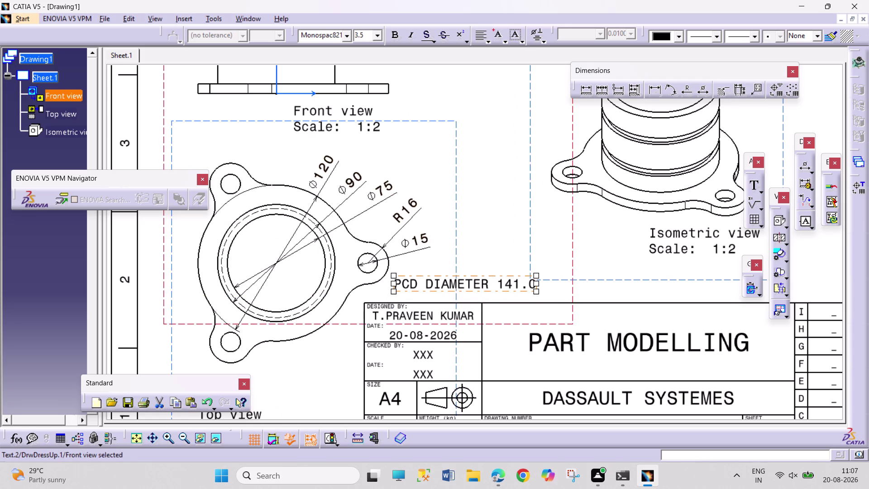
Place the PCD DIAMETER 141.0 note beside the front view and start a new dimension.
click(510, 232)
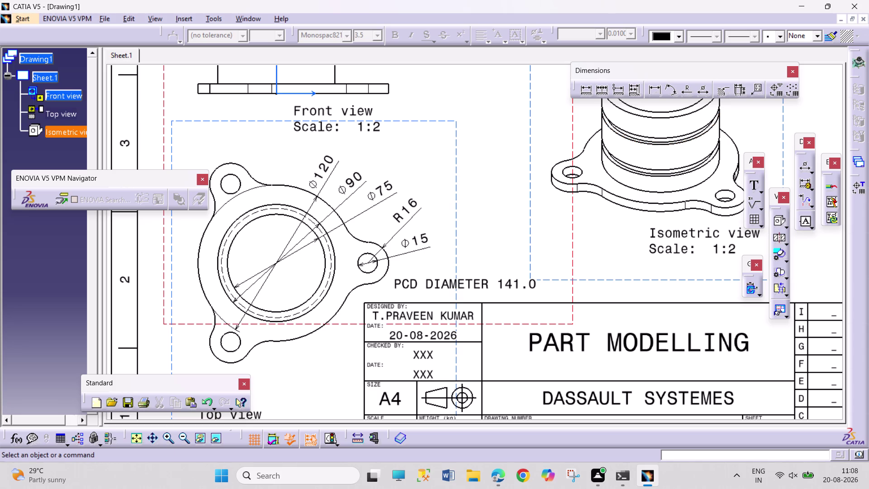
click(689, 88)
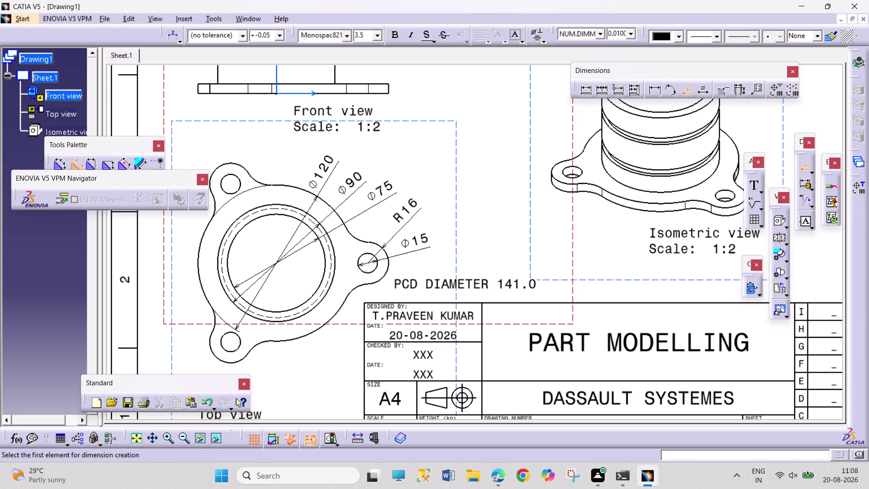
Cancel the unwanted R7.5 radius dimension on the upper-left lobe hole.
click(239, 177)
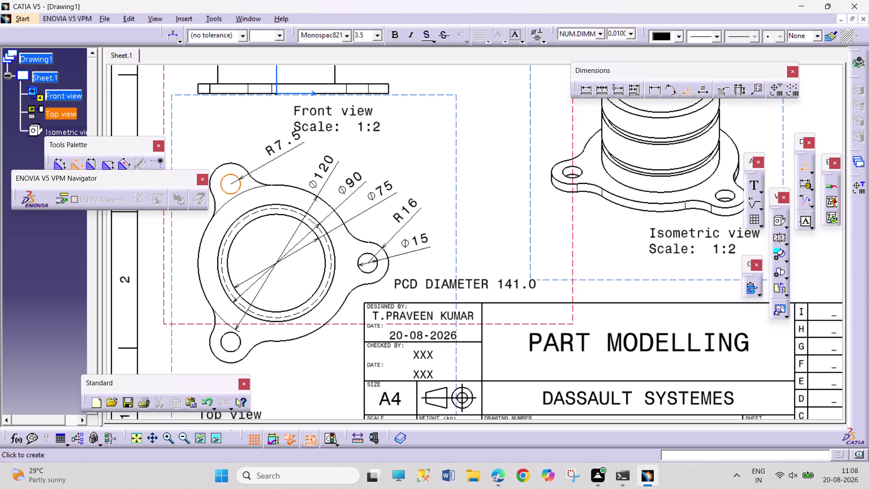
key(Escape)
key(Escape)
key(Escape)
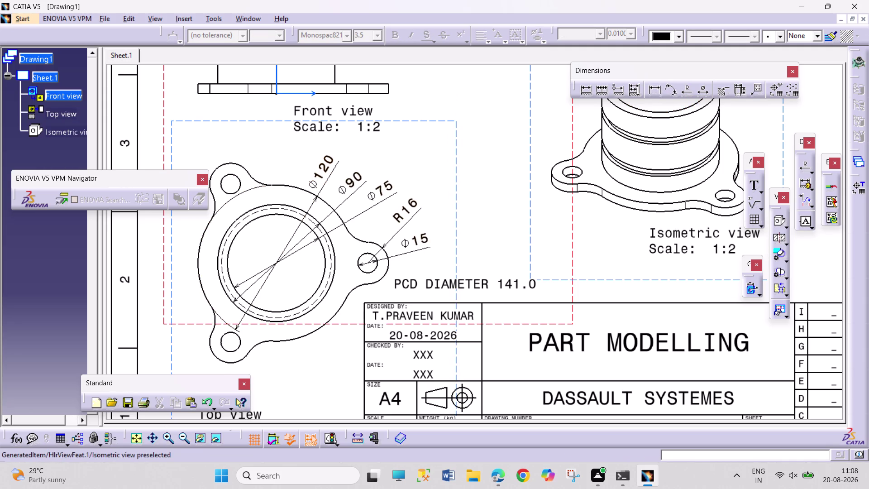
Drag the Ø120 diameter dimension to stand vertically above the flange's left side.
drag(323, 173, 277, 319)
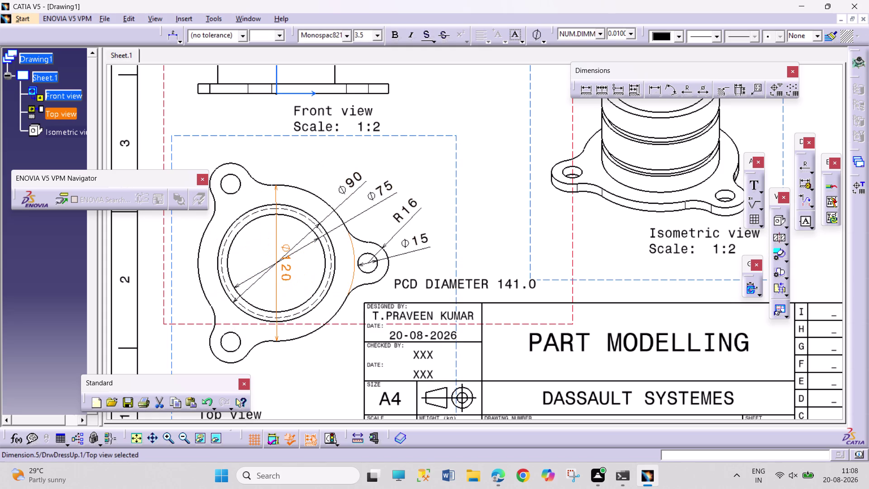
drag(277, 320, 315, 197)
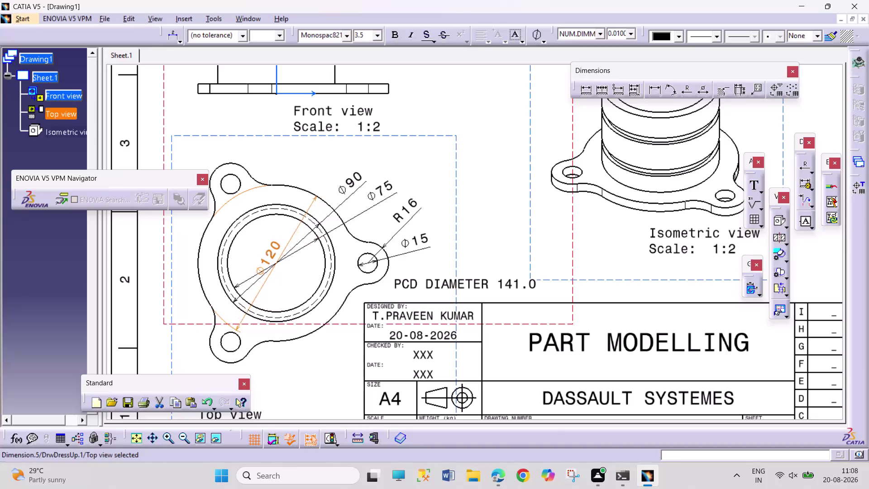
drag(315, 196, 309, 153)
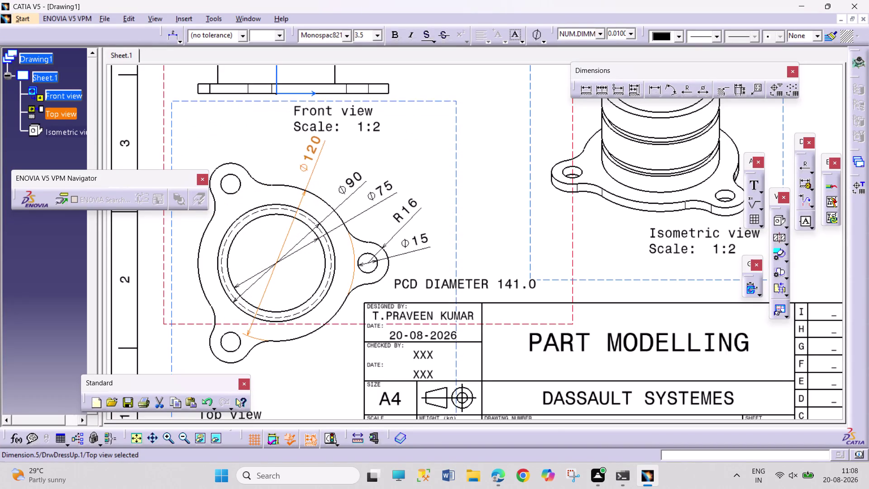
drag(309, 152, 270, 157)
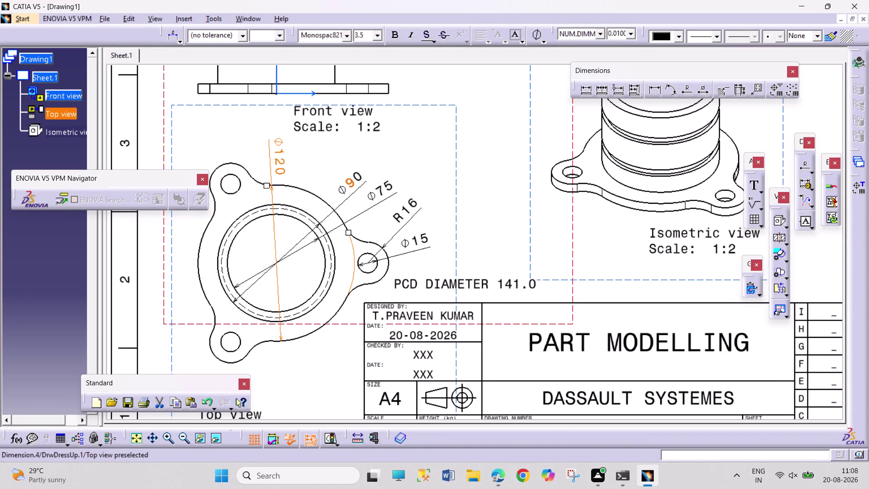
click(683, 92)
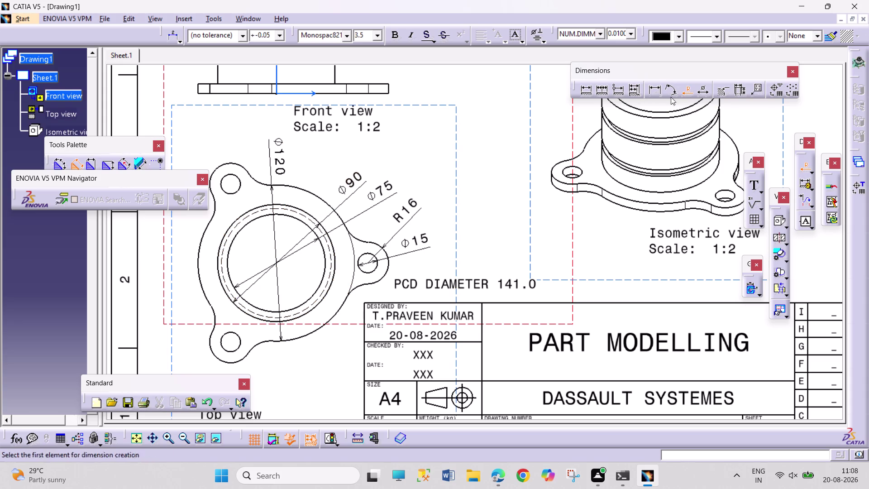
Add a Ø84 diameter to the dashed circle and an R20 radius to the upper-left blend.
click(703, 89)
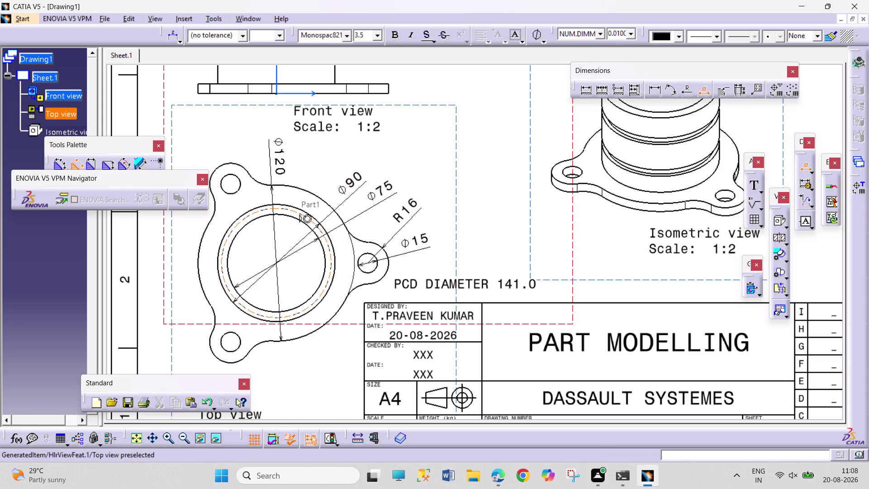
click(283, 209)
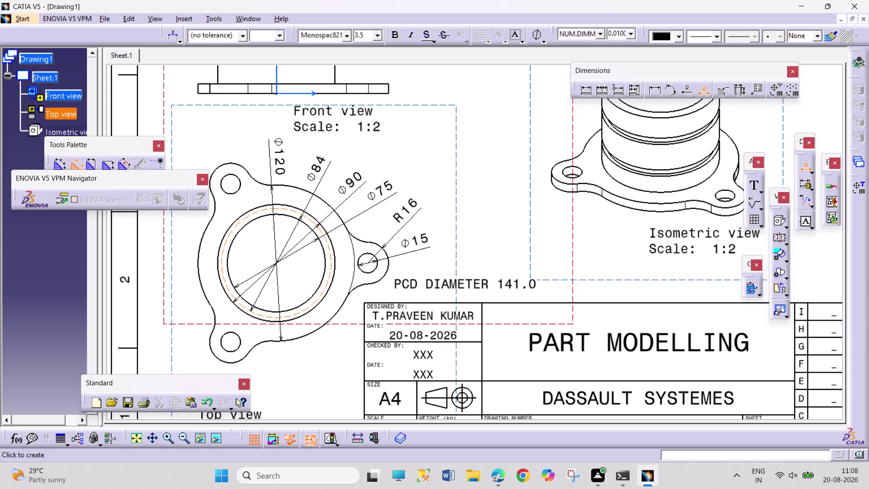
click(325, 172)
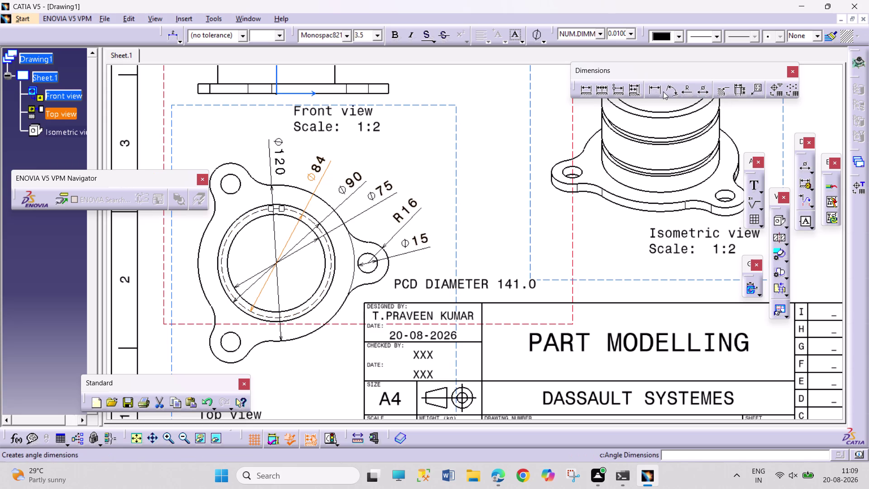
click(686, 90)
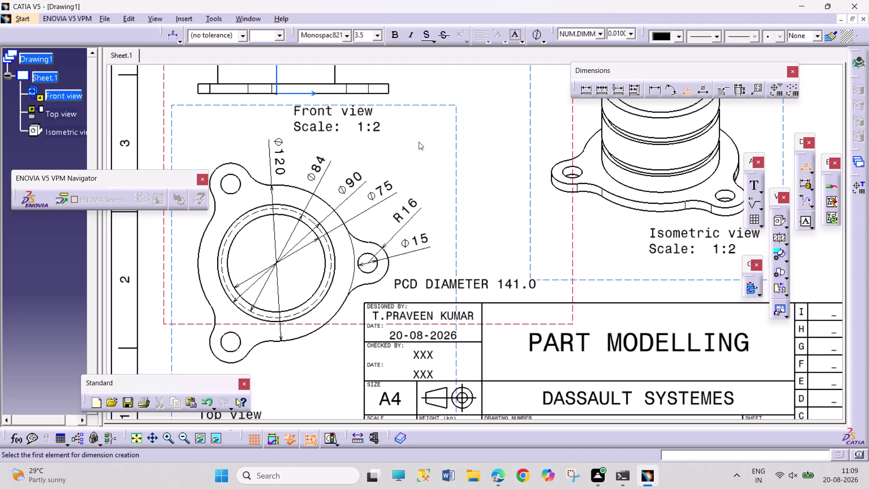
click(259, 182)
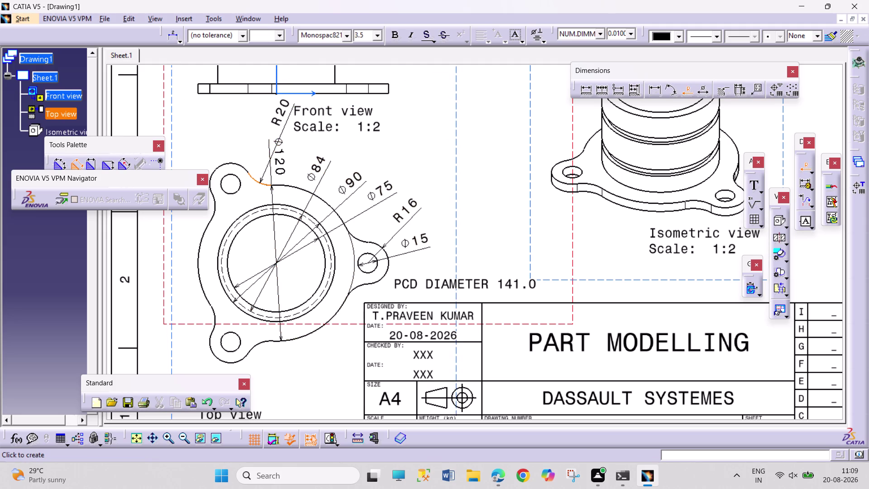
click(279, 127)
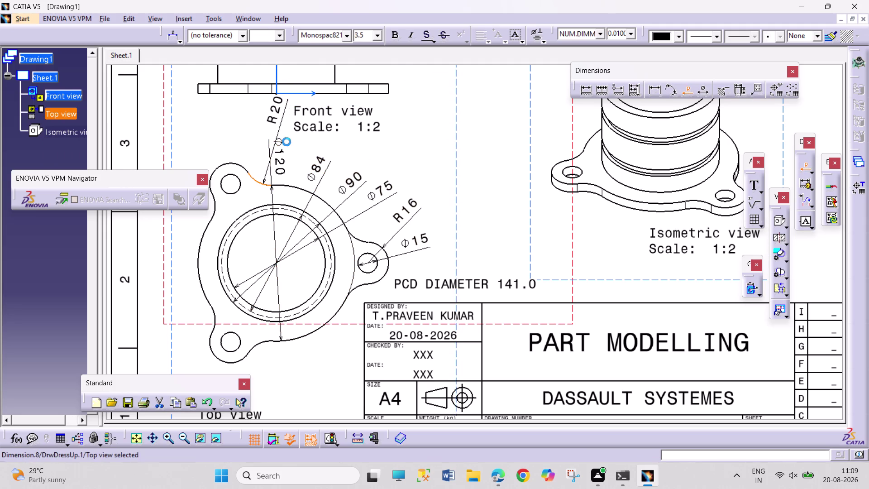
Fan out the Ø120, Ø90, Ø75, R16 and Ø15 dimension labels.
drag(276, 159, 298, 165)
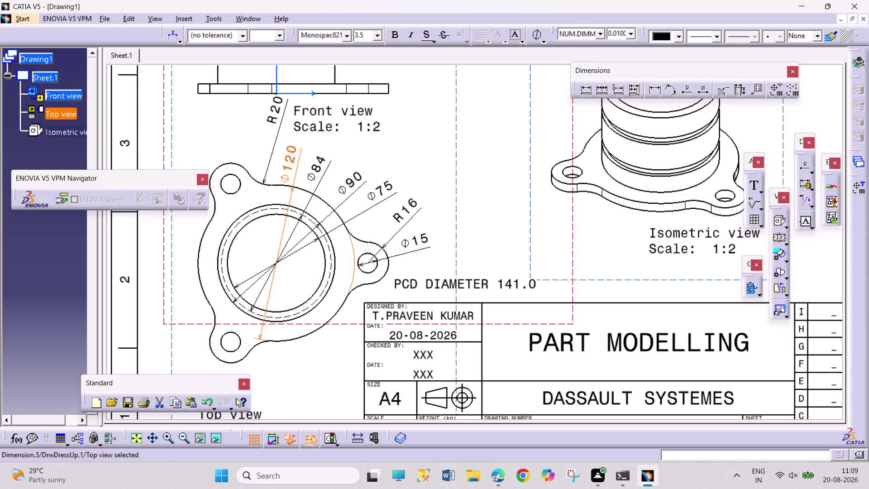
drag(298, 165, 301, 167)
drag(320, 170, 340, 168)
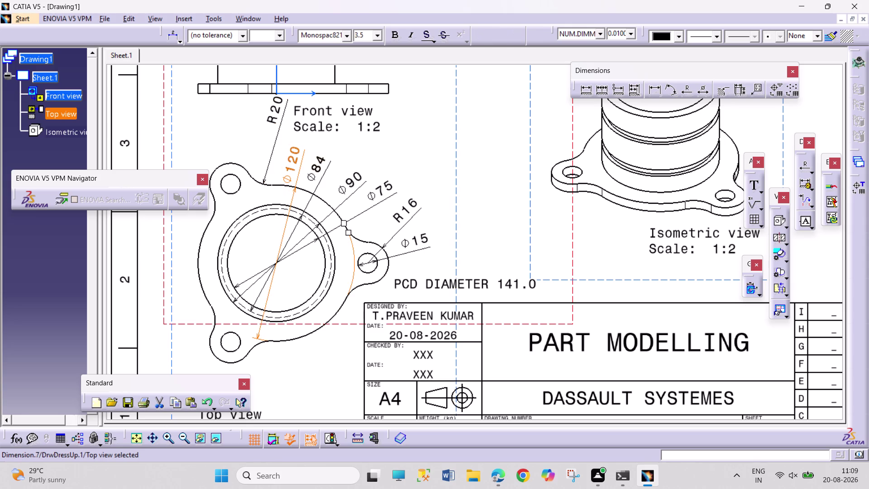
drag(340, 168, 342, 169)
drag(365, 180, 386, 171)
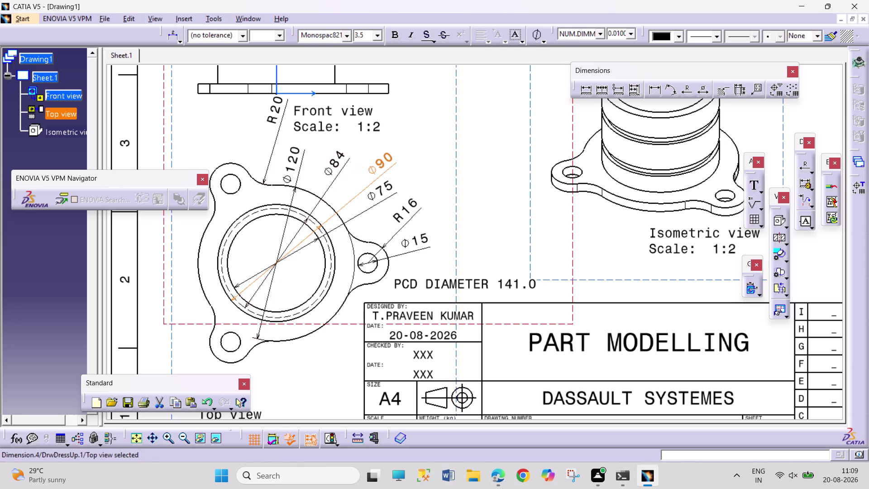
drag(387, 172, 385, 169)
drag(384, 191, 415, 176)
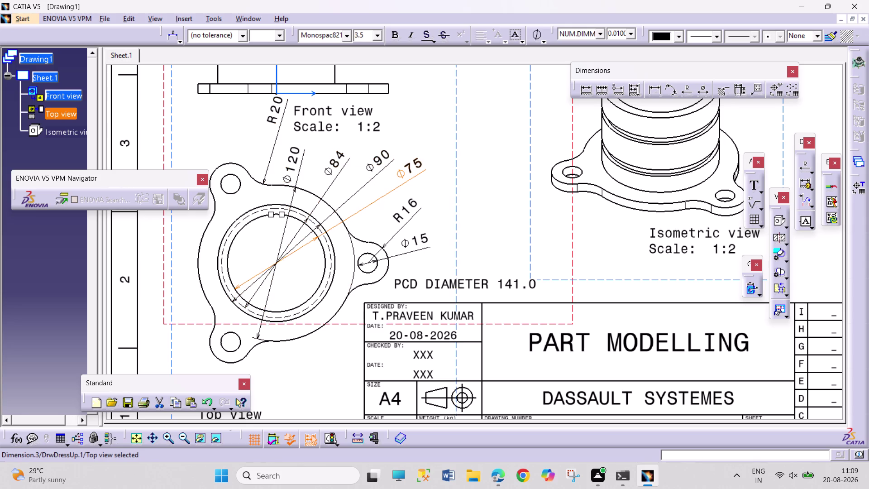
drag(408, 208, 422, 206)
drag(414, 234, 420, 235)
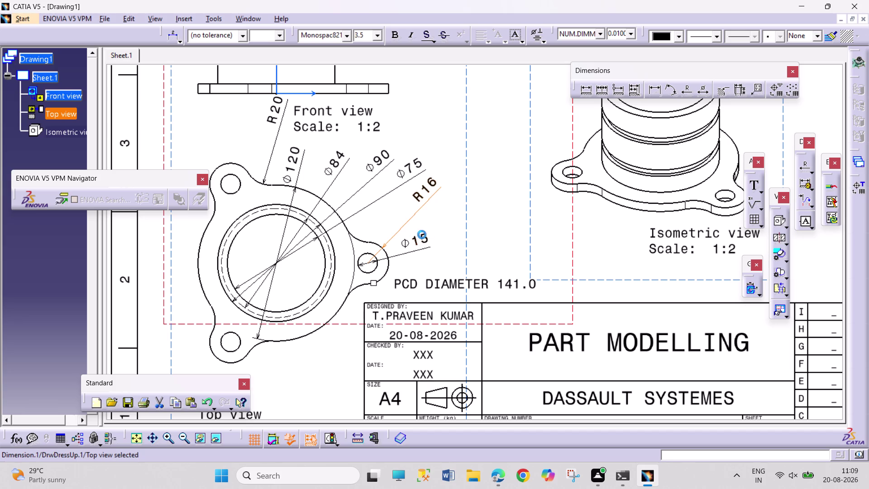
drag(420, 234, 428, 236)
Nudge the R20 radius dimension lower in the front view and list the open documents.
middle_drag(430, 159, 413, 238)
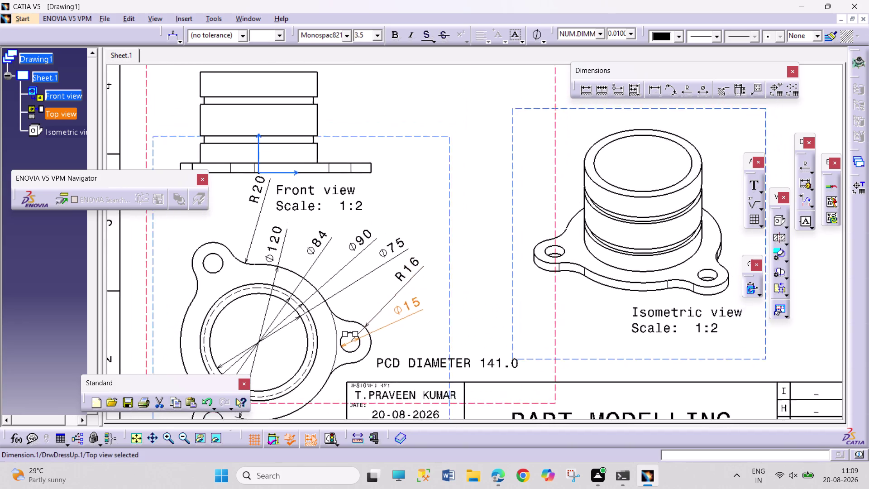
middle_drag(413, 237, 394, 313)
scroll(up, 3)
middle_drag(384, 224, 430, 251)
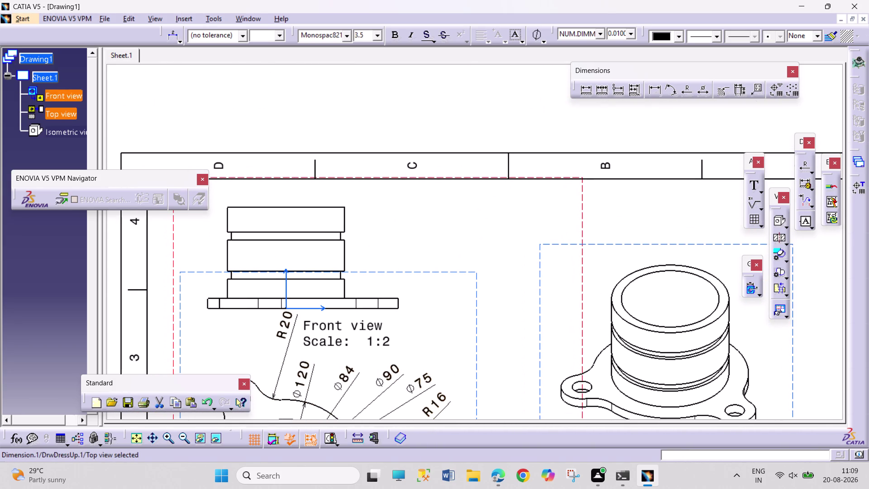
drag(283, 330, 286, 359)
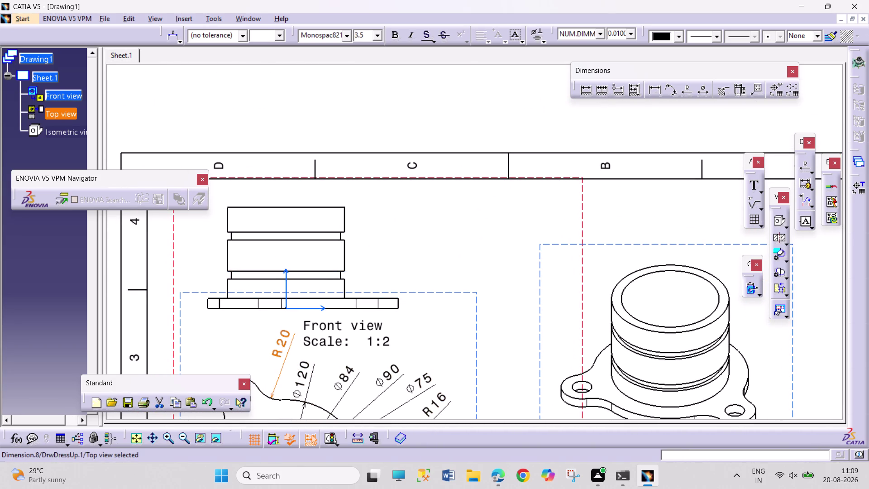
drag(285, 359, 284, 359)
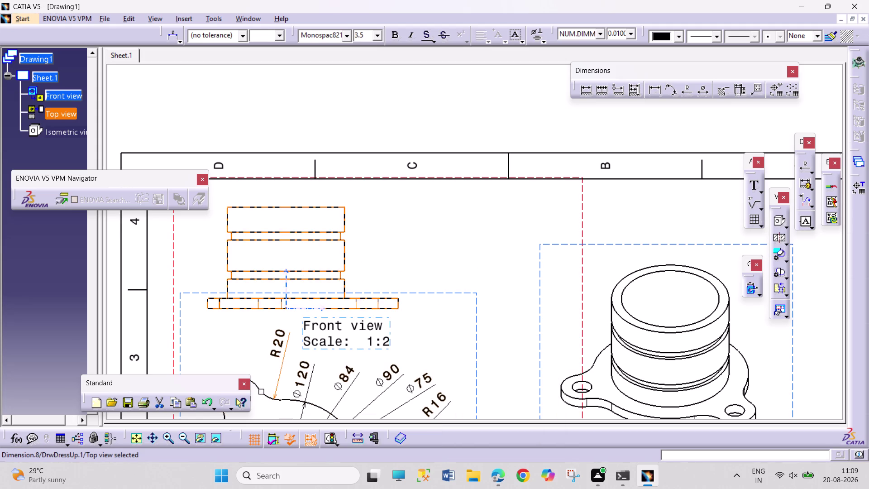
click(255, 21)
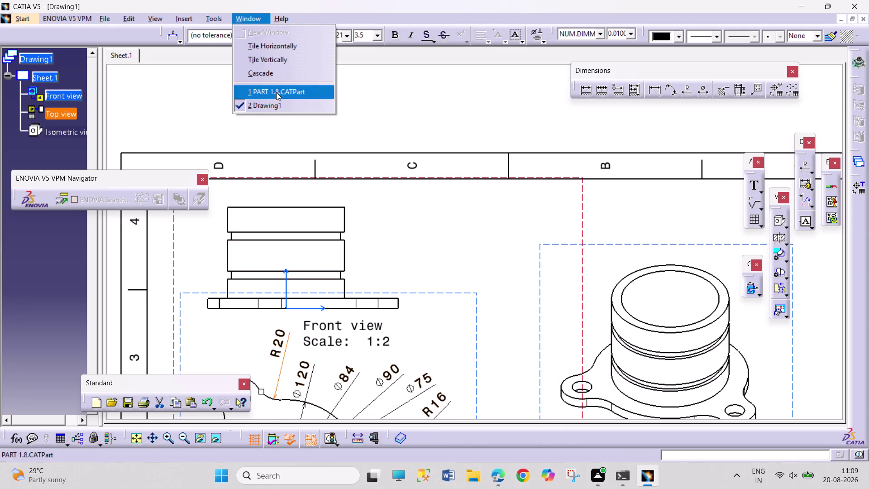
Switch to PART 1.8 after checking the reference drawing PDF.
click(276, 92)
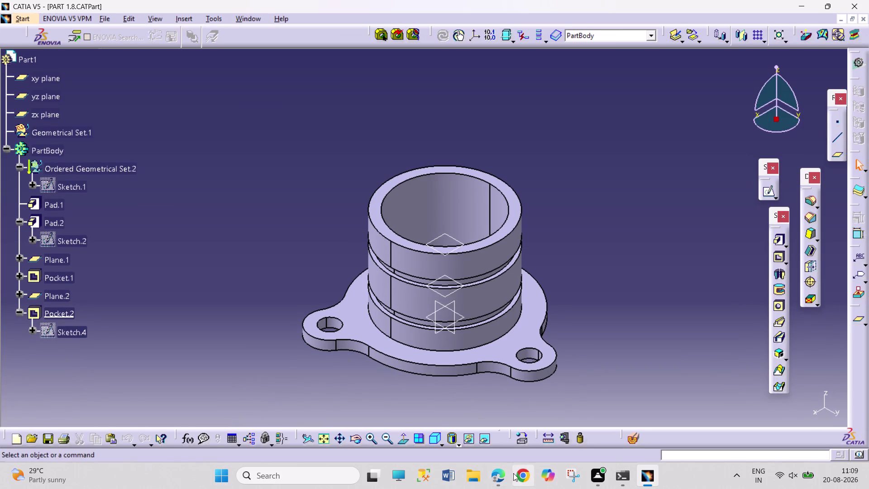
click(487, 442)
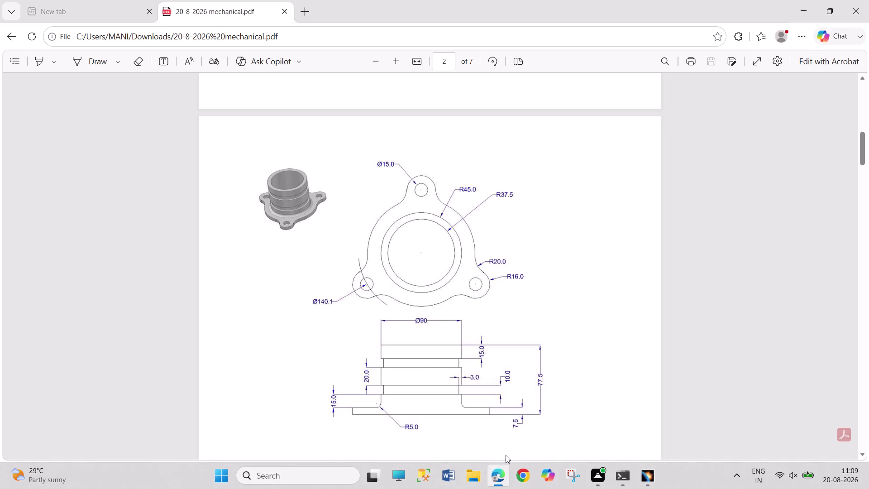
click(655, 471)
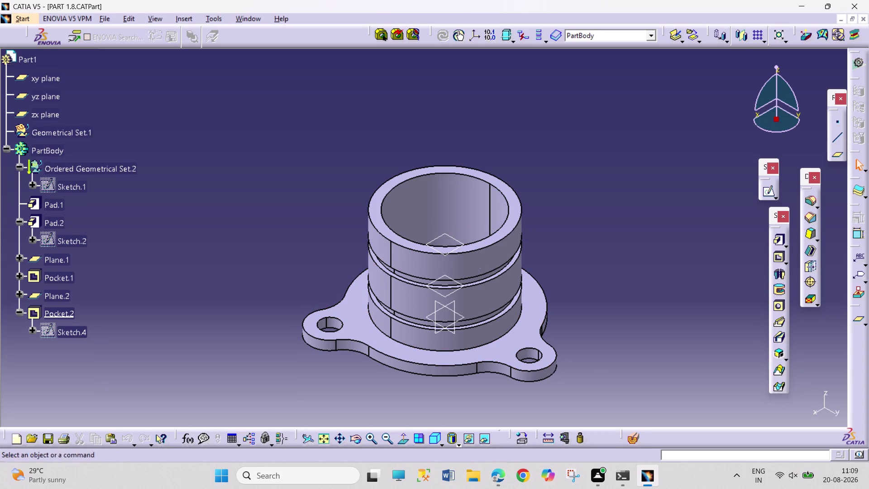
Fillet the boss-to-flange edge at 5 mm, save, and reopen Drawing1.
click(812, 200)
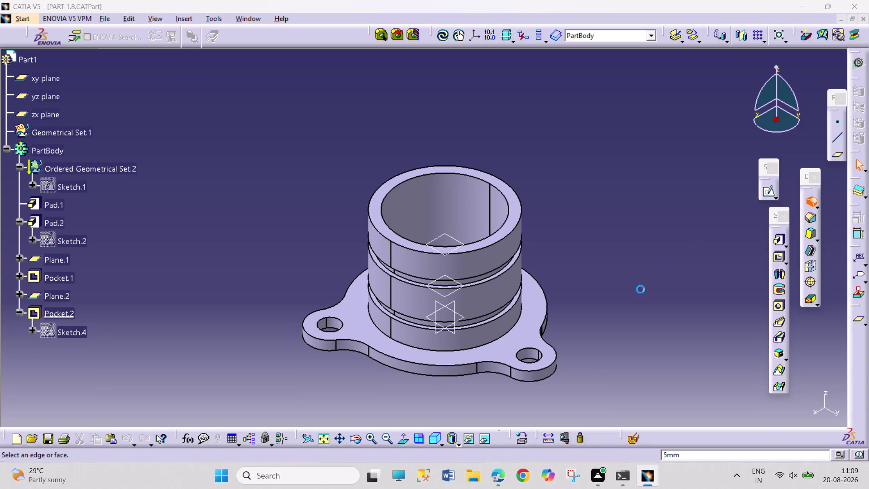
click(497, 338)
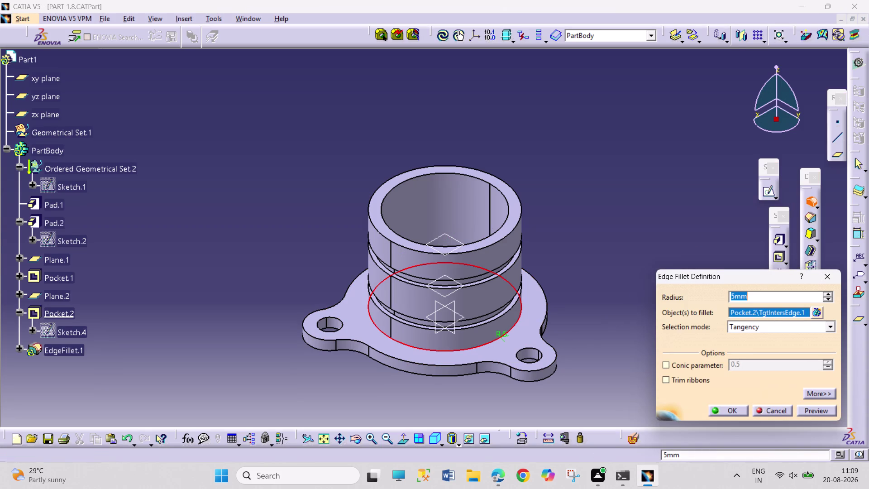
click(733, 410)
click(674, 385)
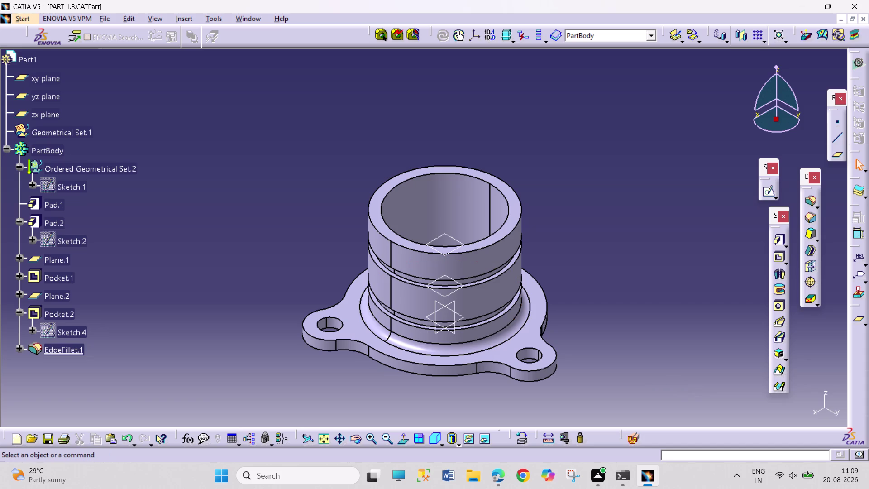
key(ctrl+s)
click(258, 15)
click(282, 100)
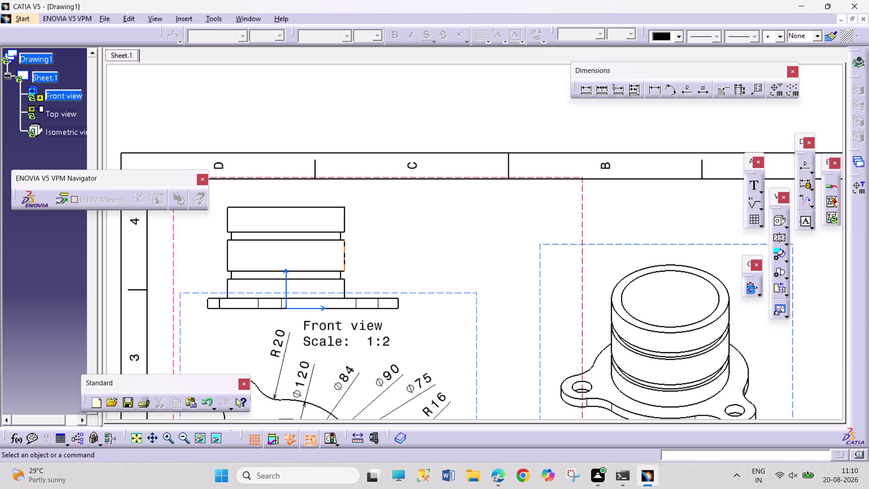
Update the top, front and isometric views so they show the new fillet.
click(344, 243)
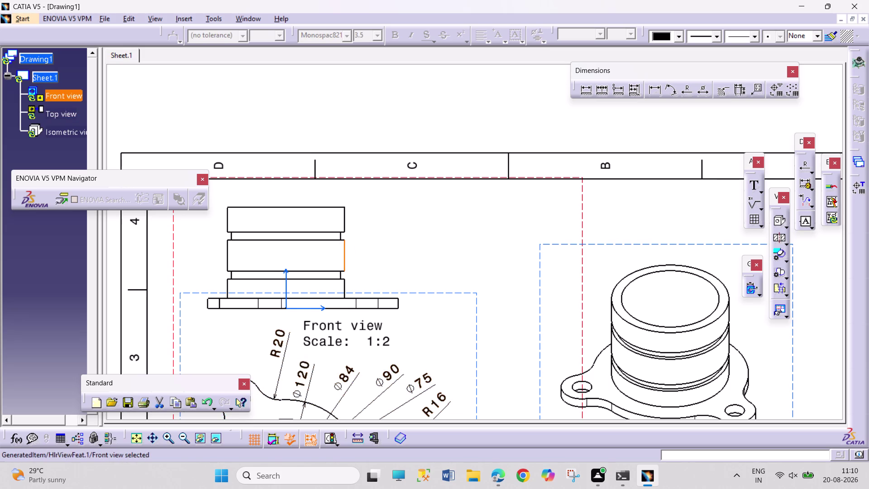
right_click(412, 292)
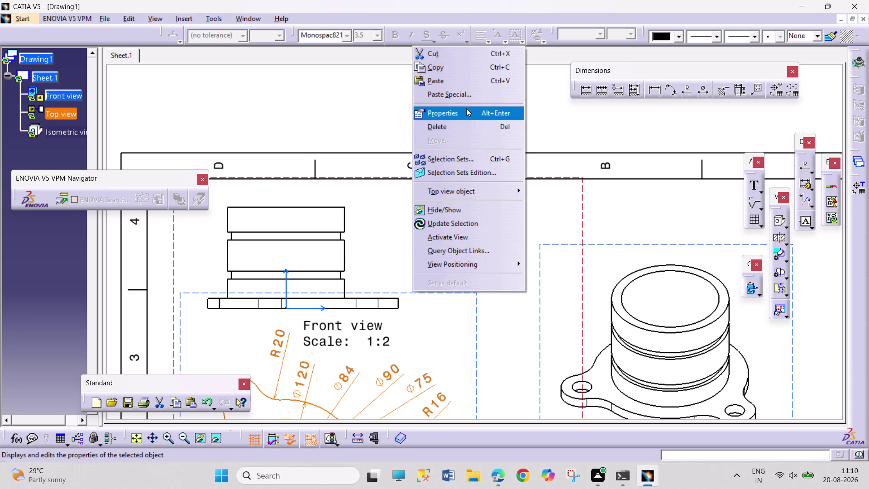
click(492, 224)
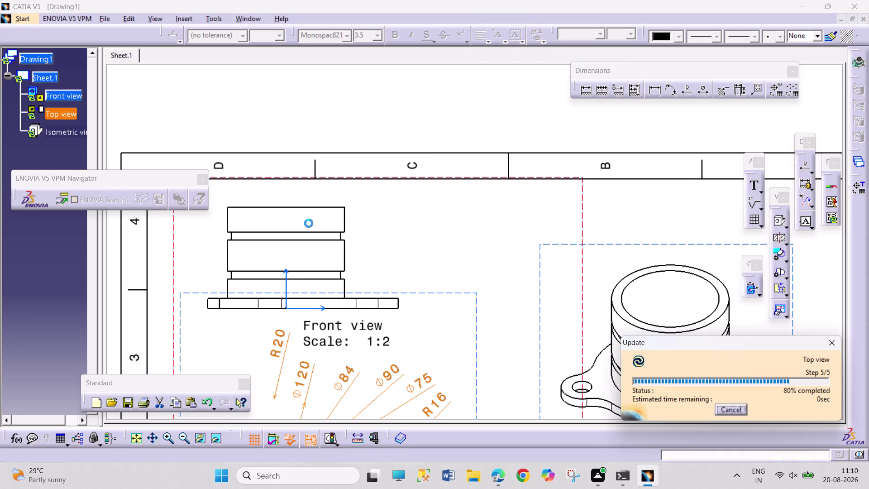
right_click(326, 178)
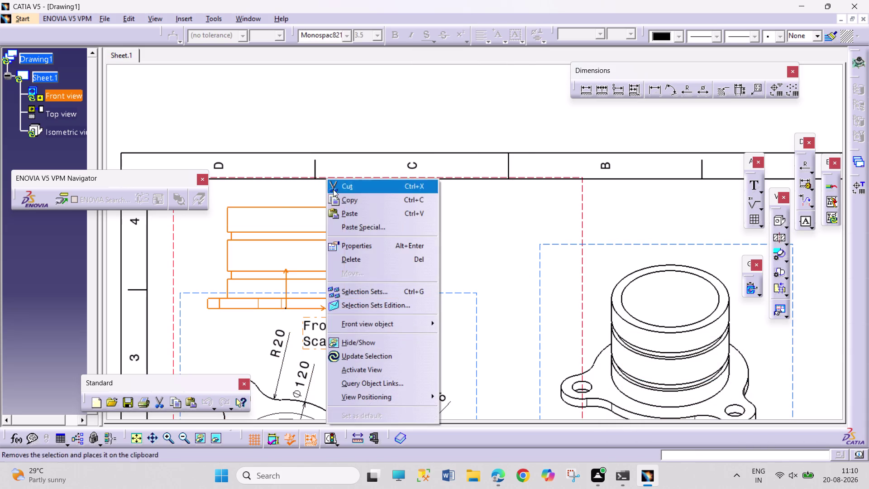
click(370, 351)
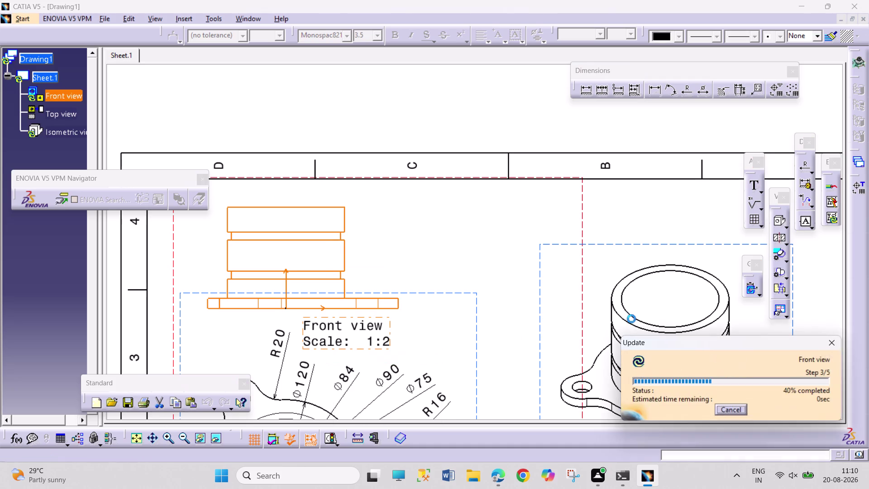
right_click(595, 243)
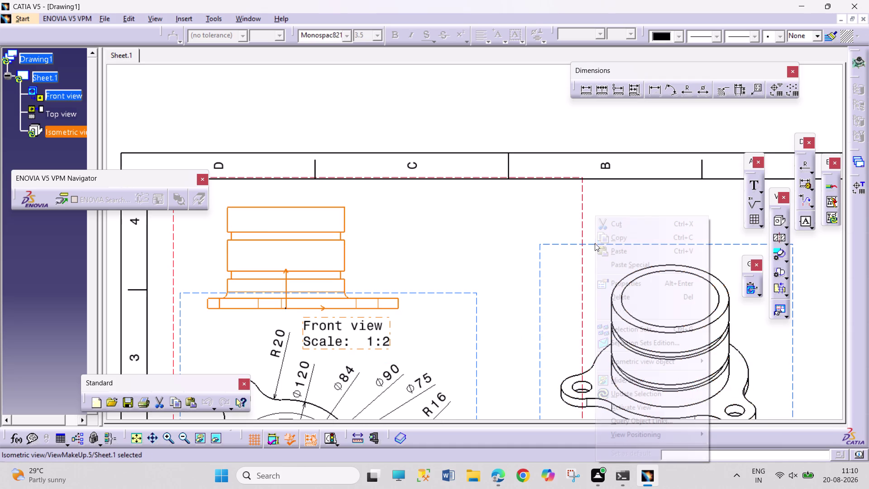
click(668, 393)
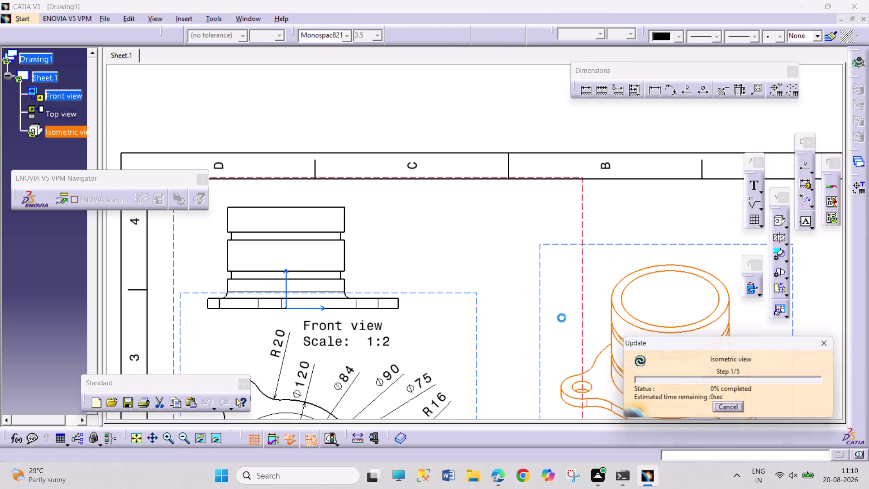
click(685, 91)
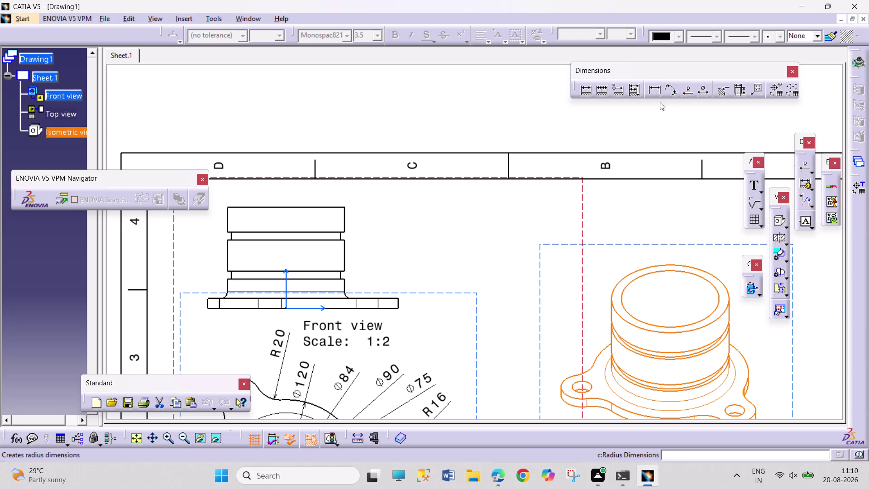
click(347, 297)
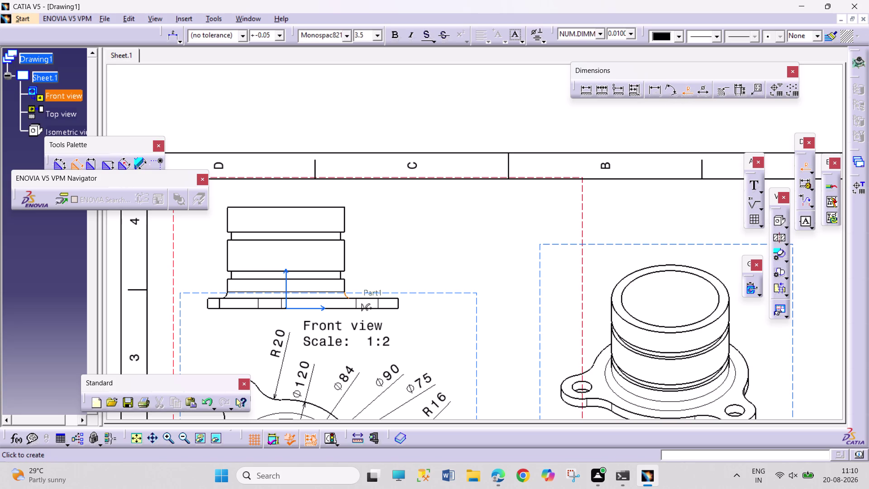
Dimension the flange base fillet as R5 and the flange thickness as 7.5.
click(396, 272)
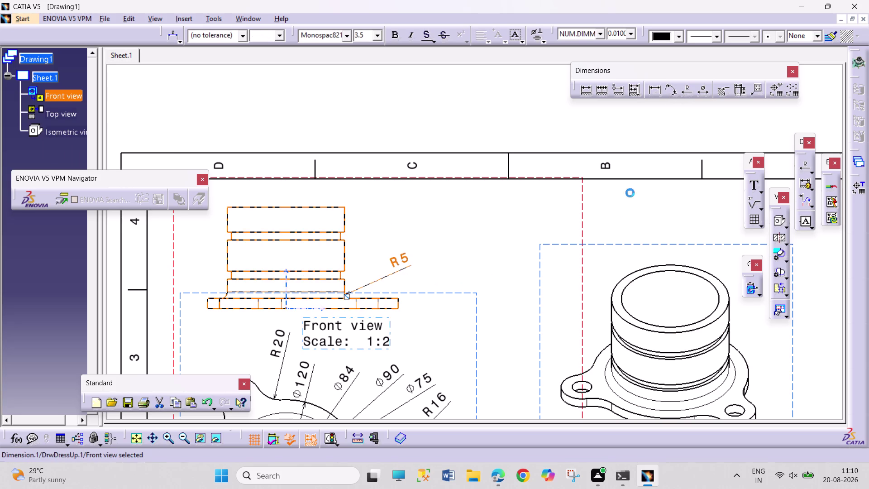
click(653, 90)
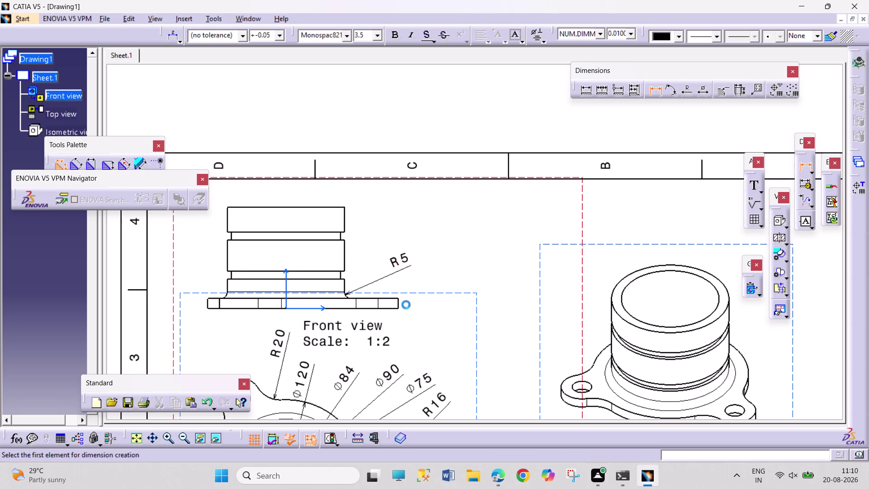
click(399, 305)
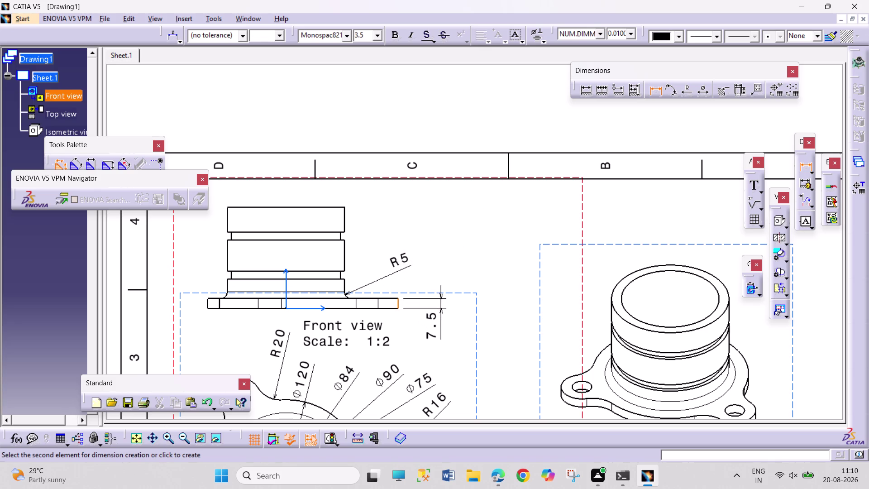
click(445, 328)
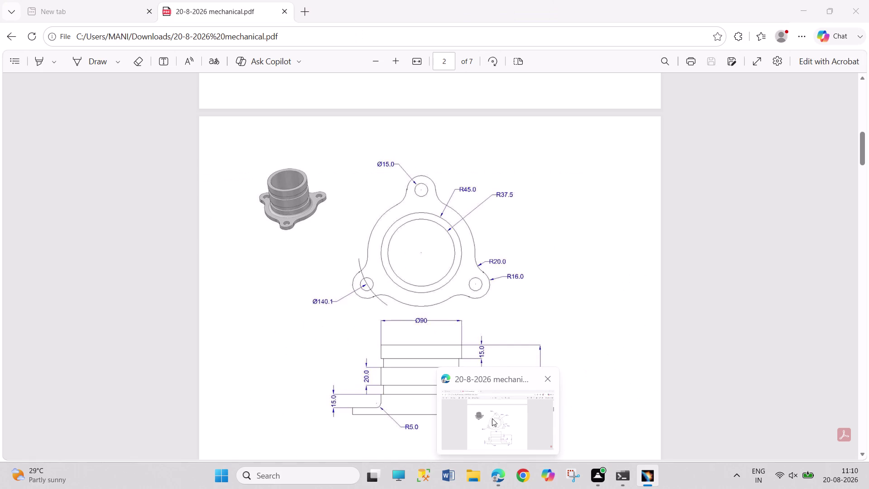
Compare the front-view dimensions with page 2 of the reference PDF, then return to CATIA.
click(492, 419)
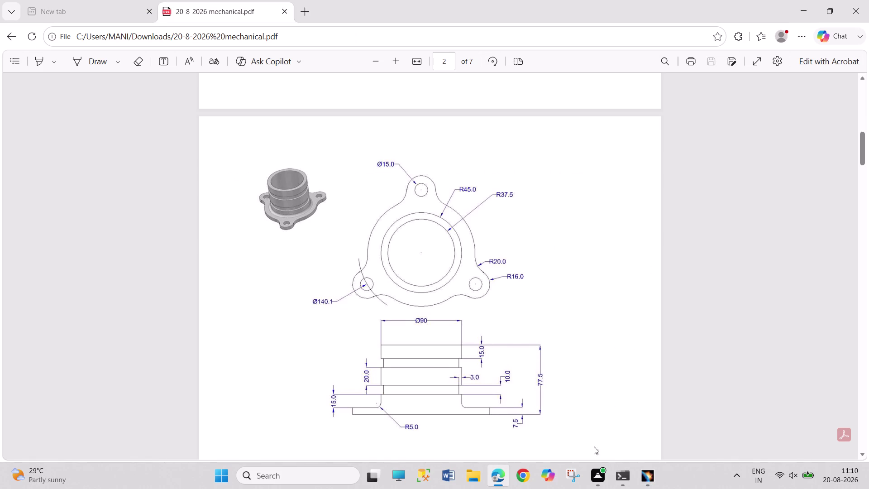
click(640, 477)
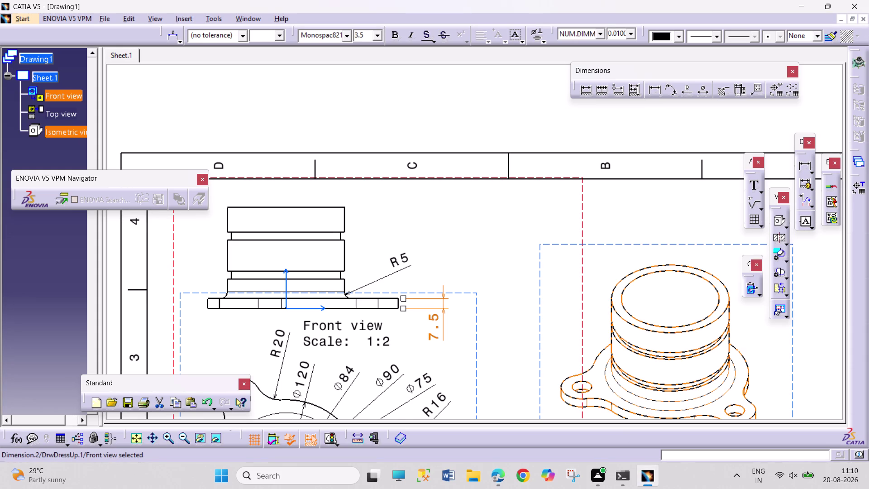
Add the 77.5 overall height and the 3 step offset length dimensions.
click(657, 92)
click(343, 310)
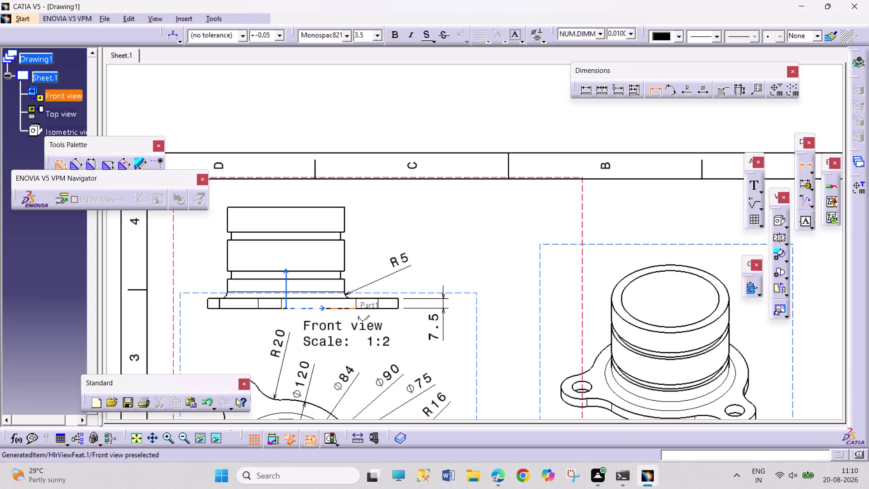
drag(333, 206, 340, 209)
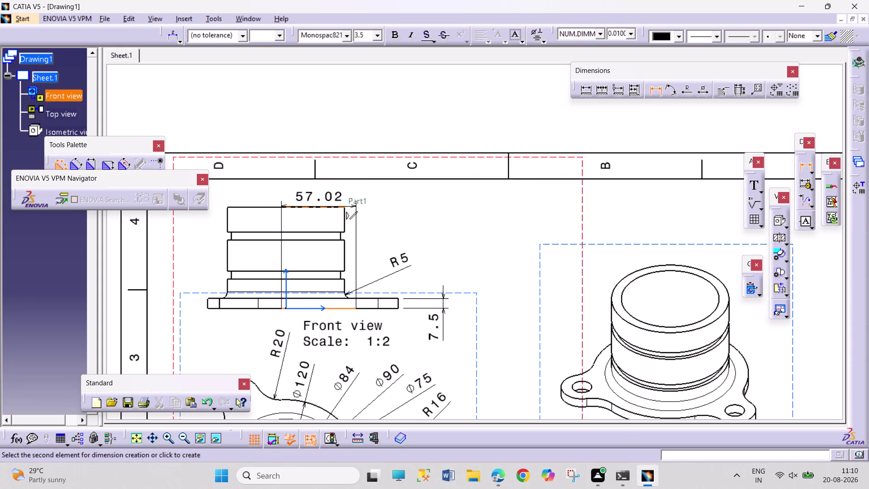
click(501, 279)
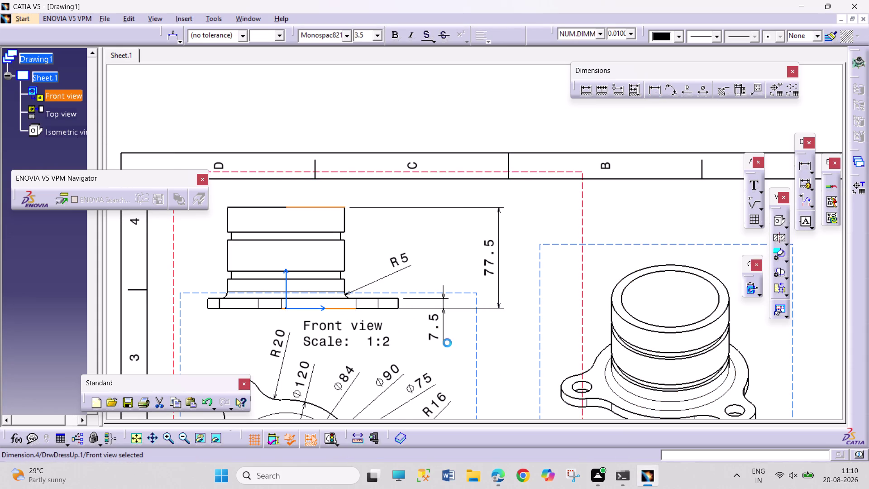
click(586, 94)
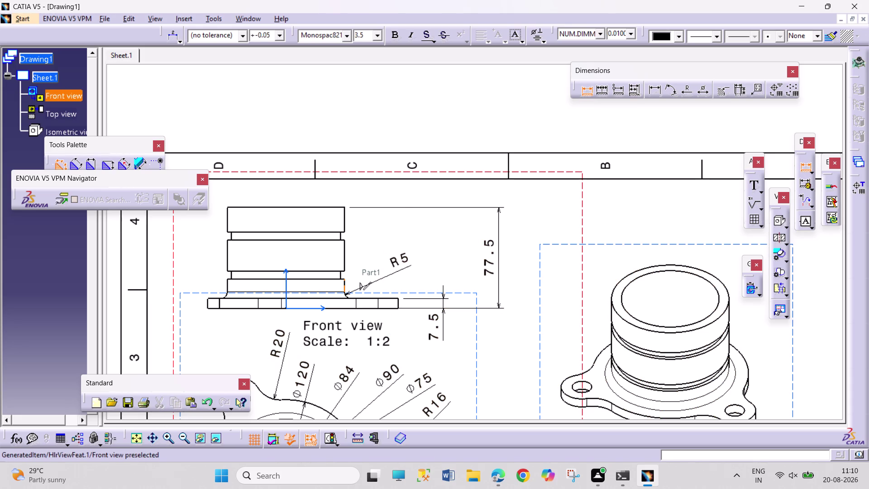
click(342, 274)
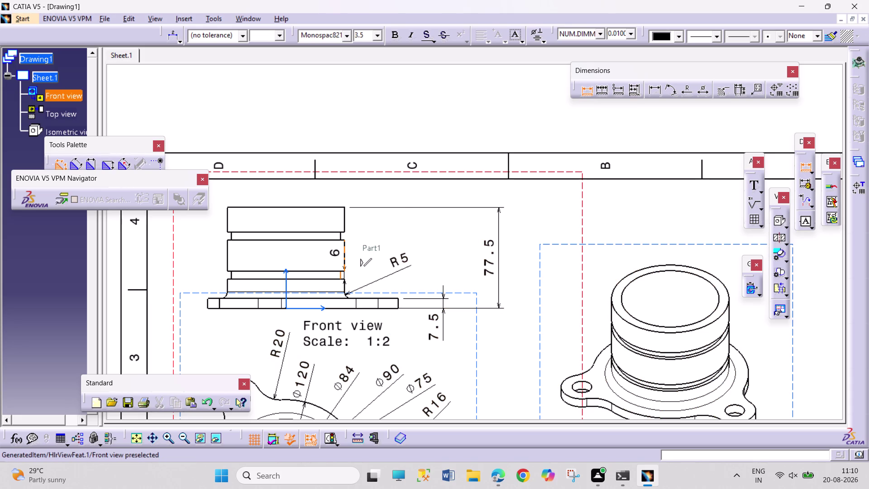
click(345, 253)
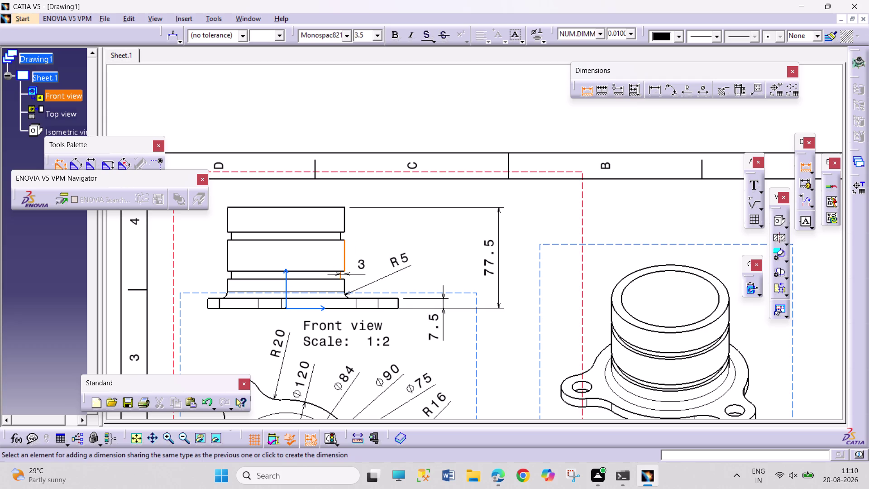
click(361, 276)
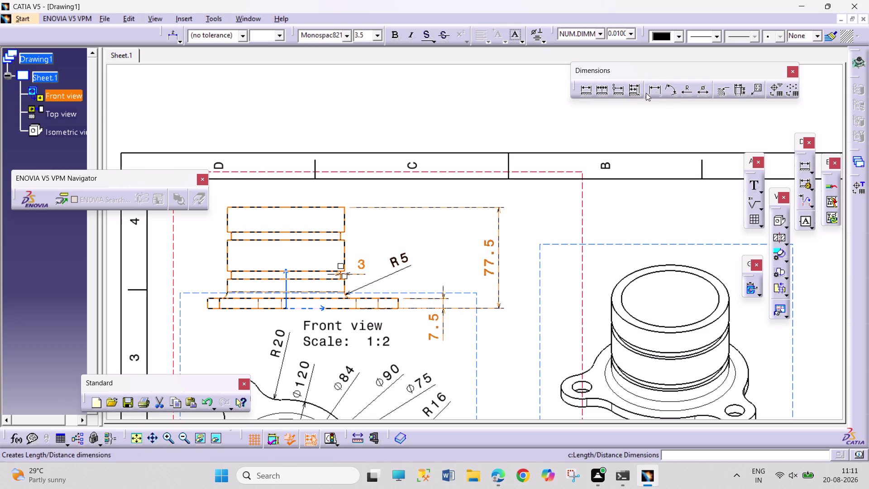
Add a Ø90 diameter dimension on the part's top edge.
click(650, 91)
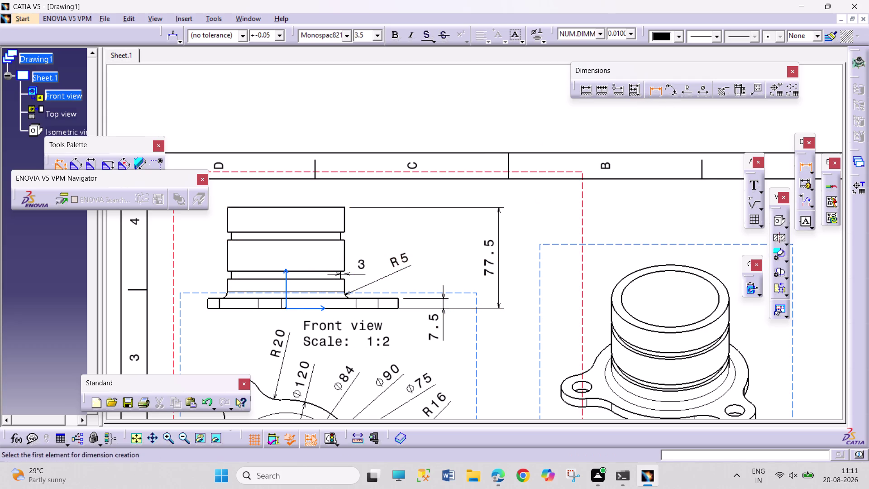
drag(702, 90, 698, 92)
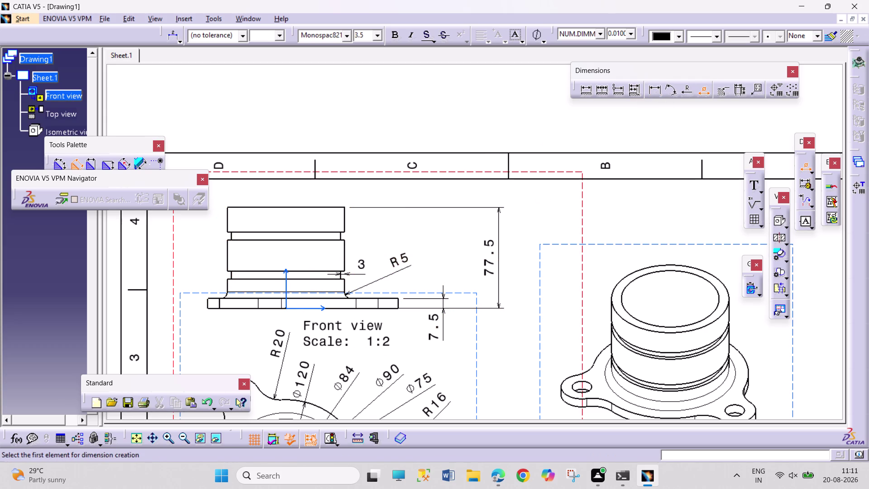
click(285, 207)
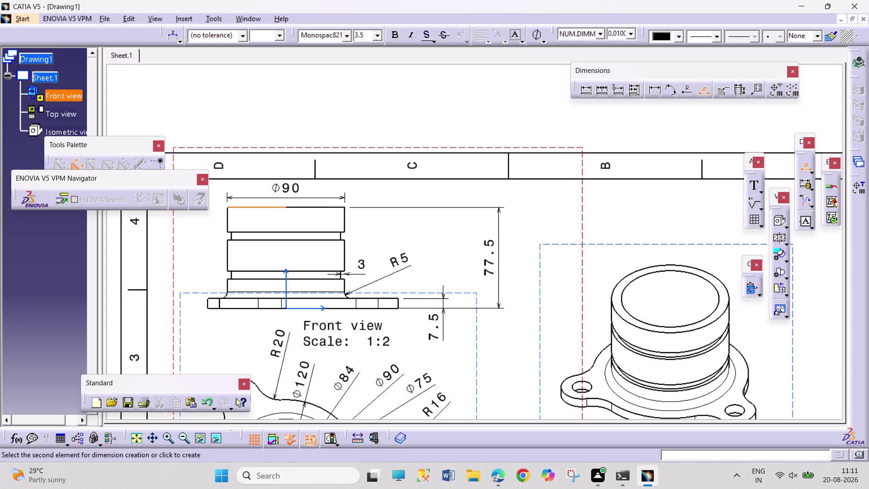
click(304, 199)
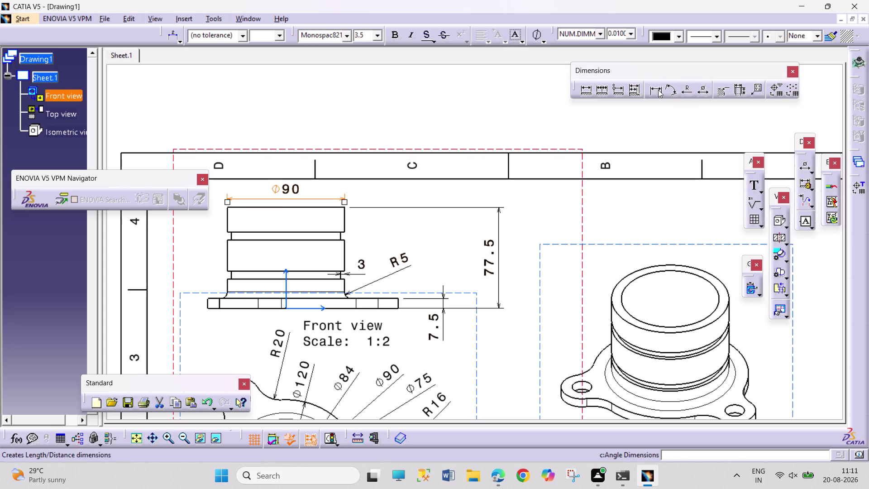
Add the 19 top-ring height and the groove width dimensions to the front view.
drag(659, 89, 653, 94)
click(343, 218)
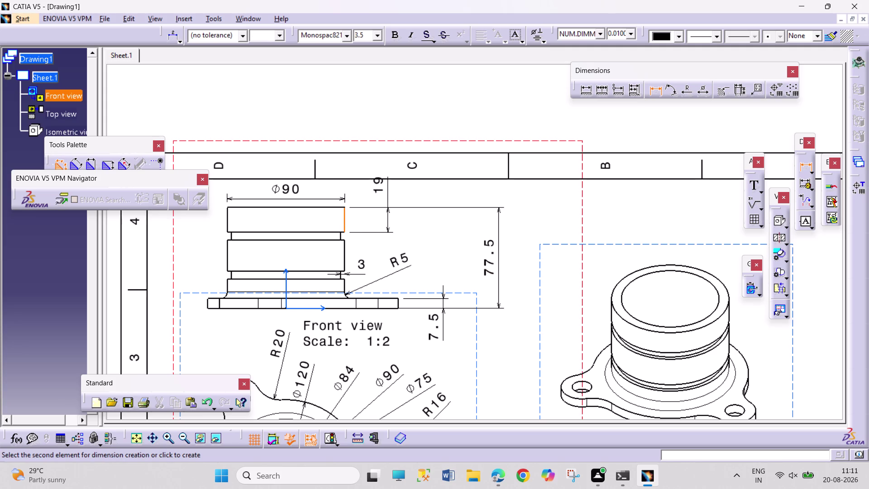
click(385, 218)
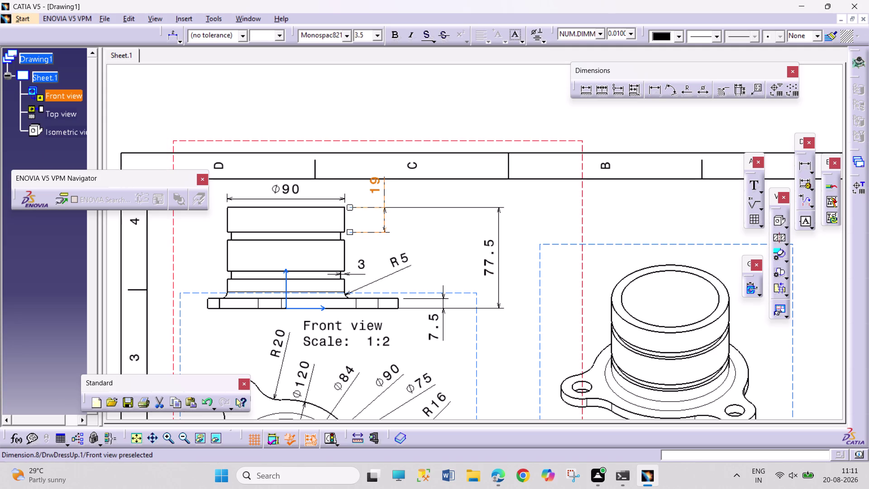
drag(376, 186, 369, 194)
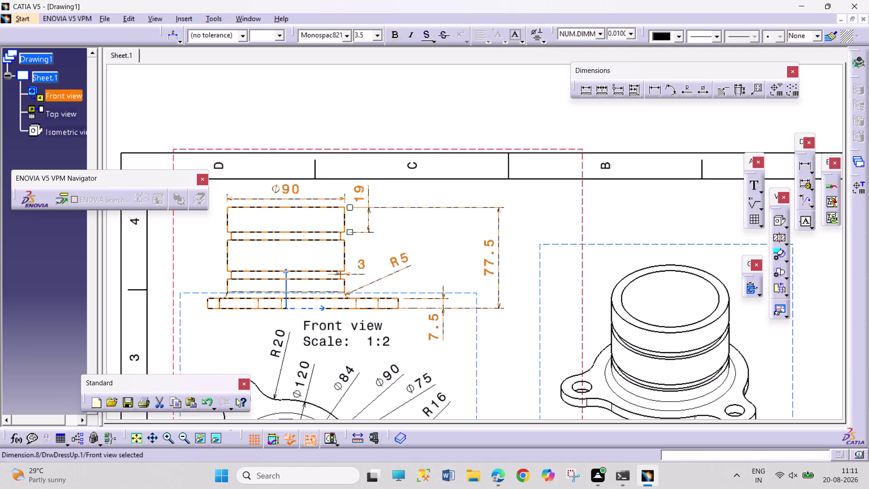
click(653, 92)
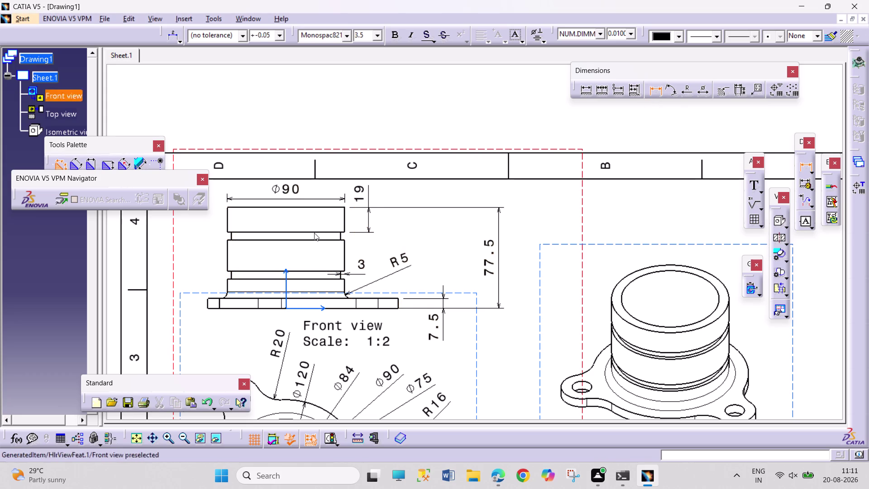
click(247, 230)
click(257, 240)
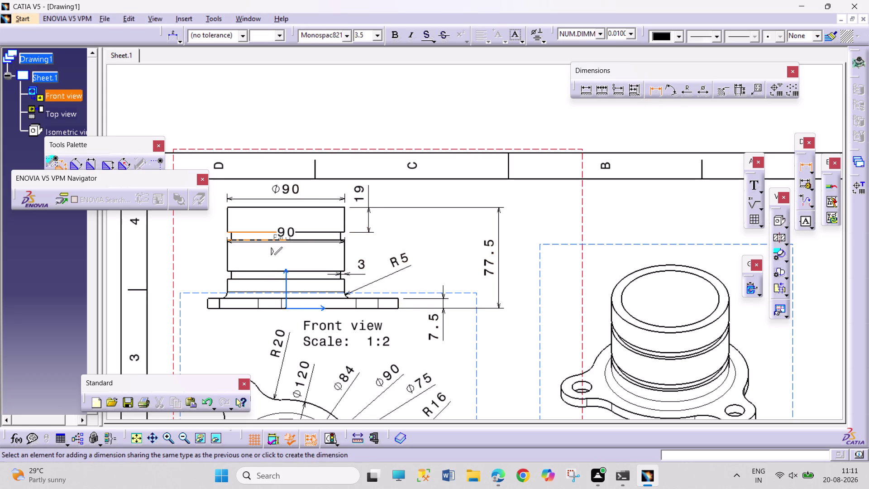
click(210, 234)
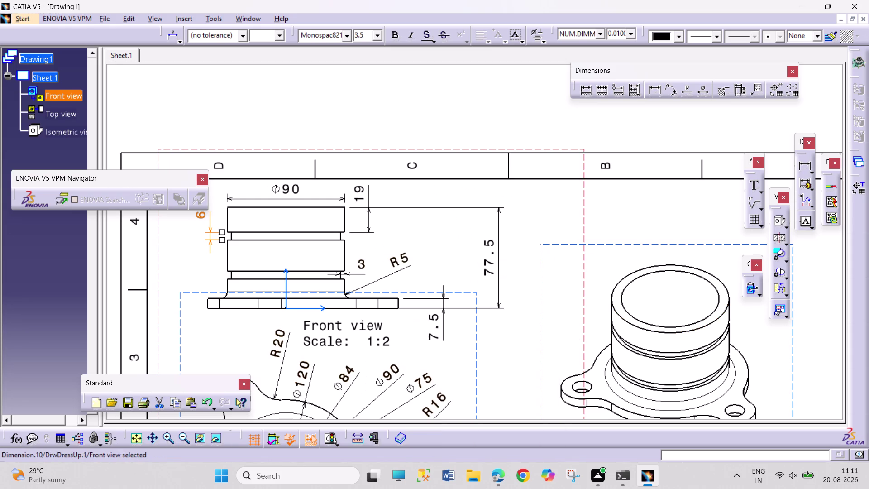
Hide the 19 height dimension and list the open documents.
right_click(363, 191)
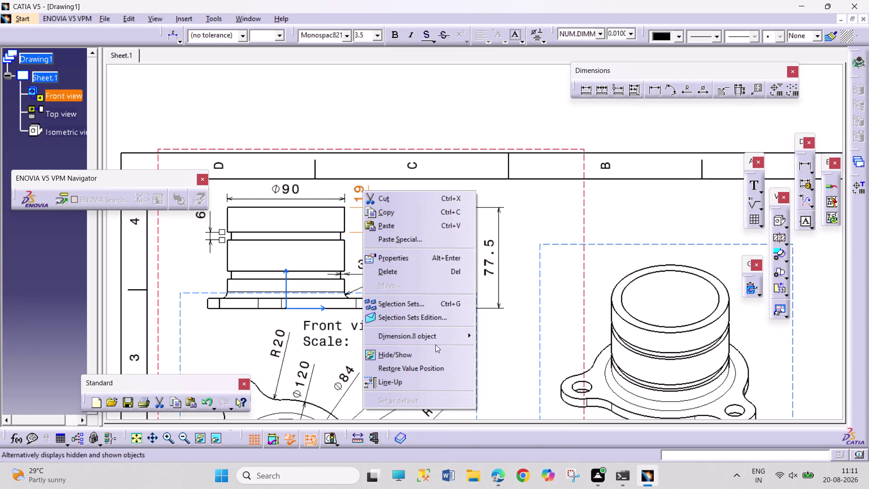
click(429, 273)
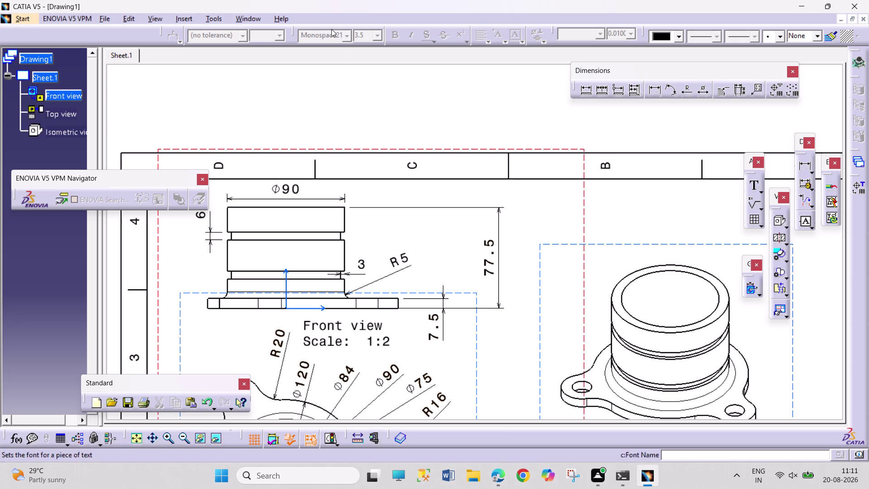
click(246, 23)
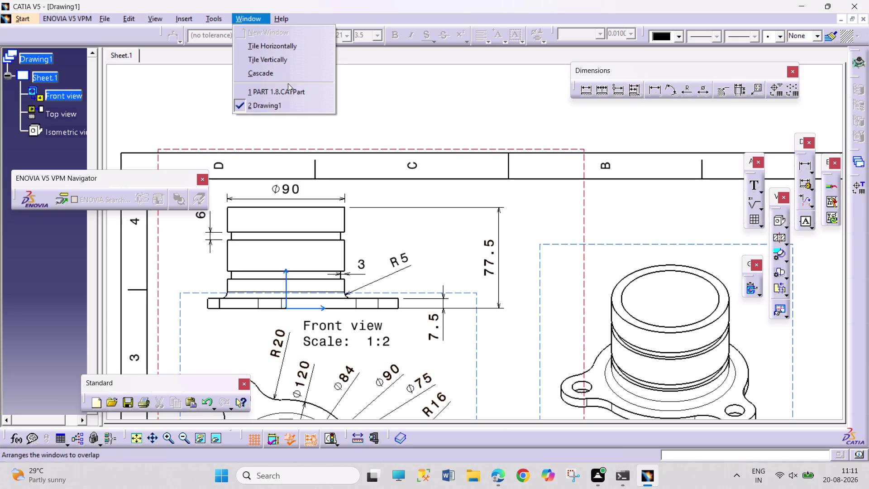
Switch to PART 1.8 and deepen the Pocket.2 groove to 10 mm.
click(295, 91)
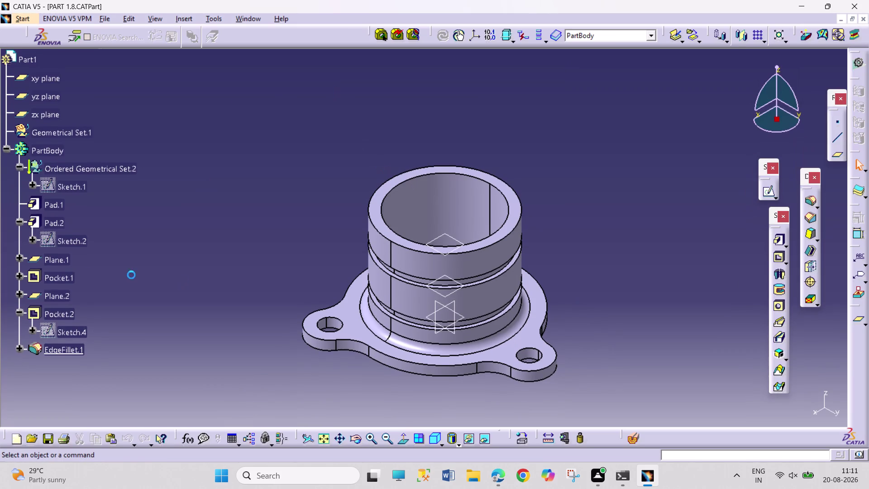
click(64, 277)
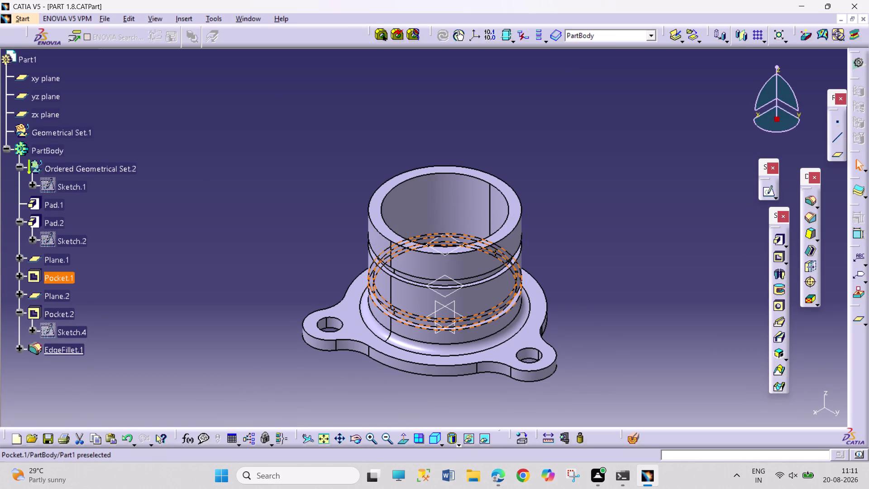
click(61, 315)
double_click(61, 315)
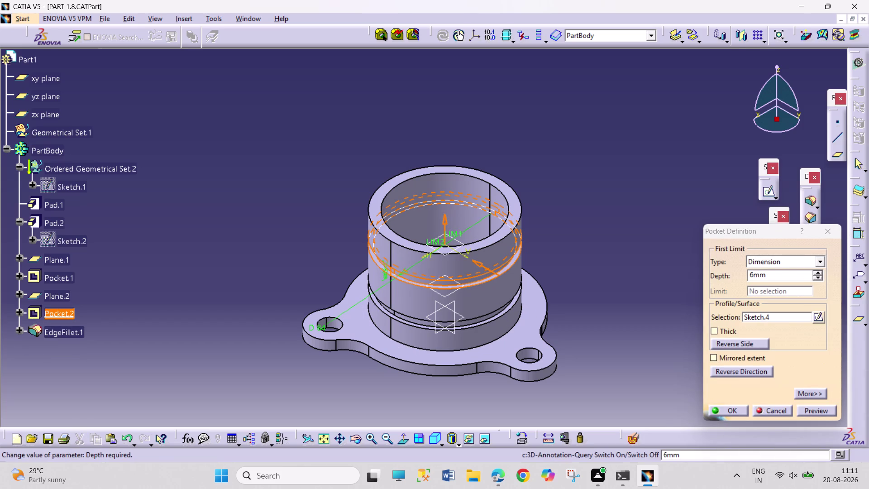
double_click(754, 275)
text(10)
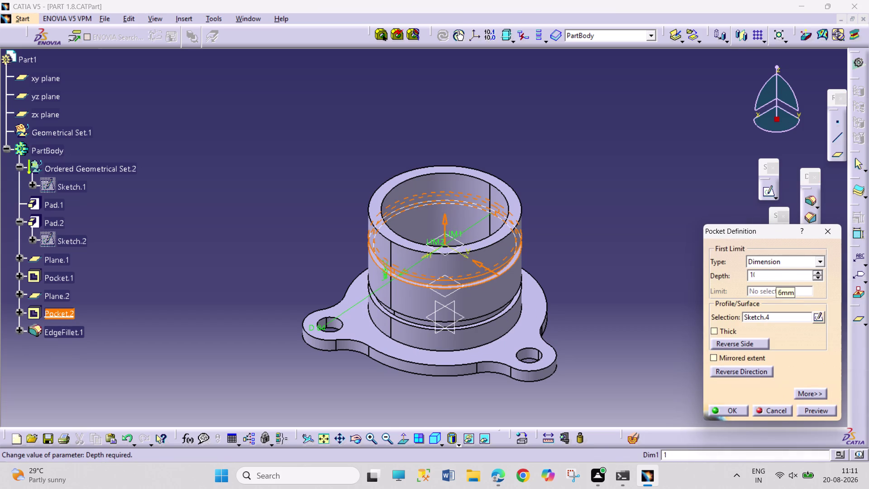
key(Return)
click(587, 247)
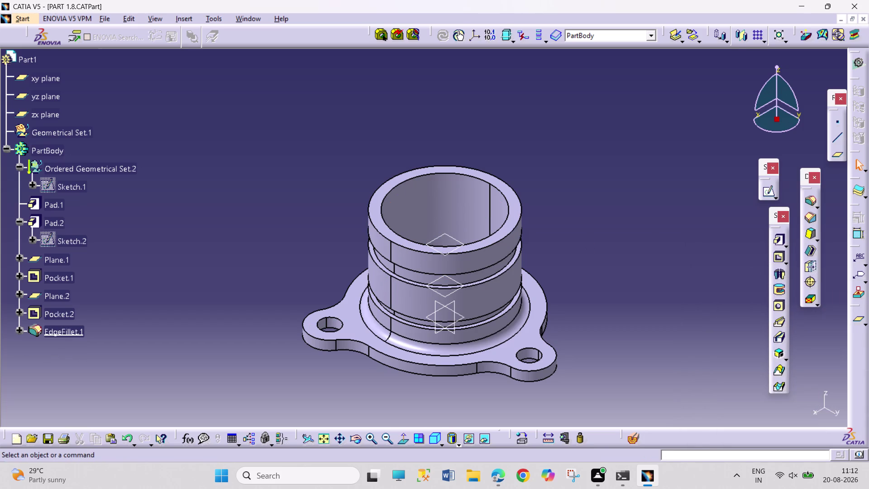
Deepen Pocket.1 to 10 mm, save the part, and return to Drawing1.
double_click(72, 277)
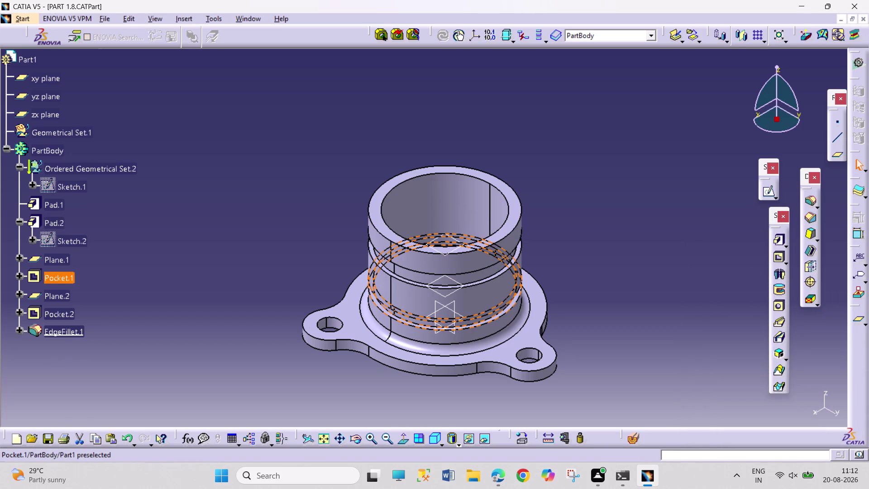
double_click(68, 278)
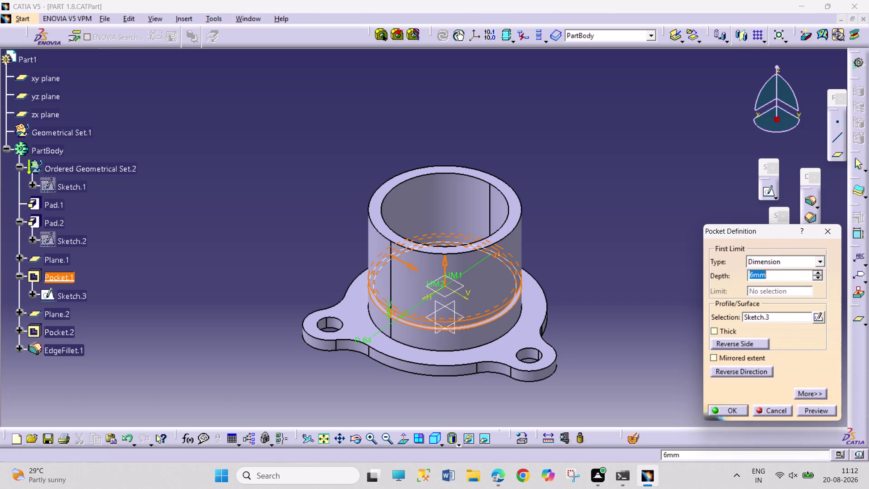
text(10)
key(Return)
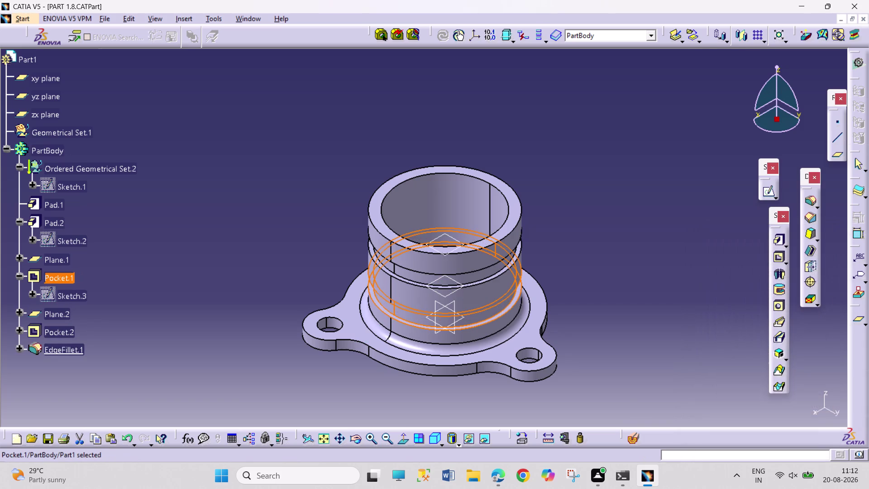
click(671, 329)
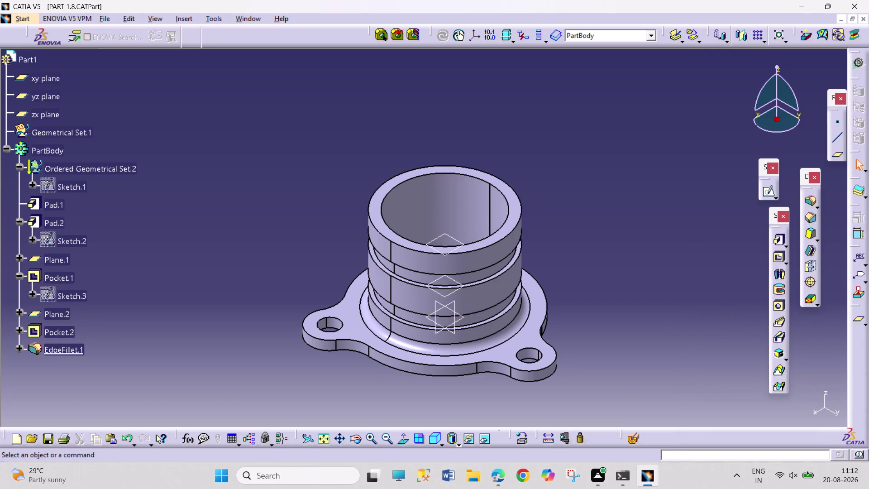
key(ctrl+s)
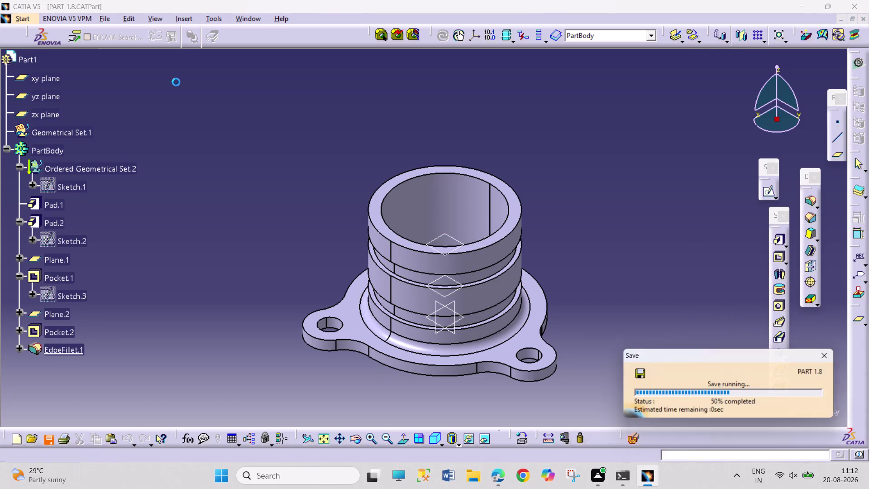
click(251, 19)
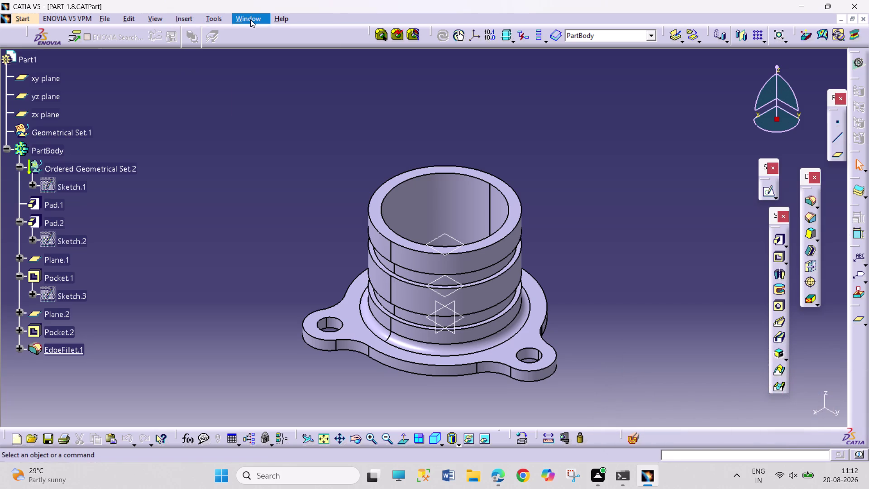
click(287, 104)
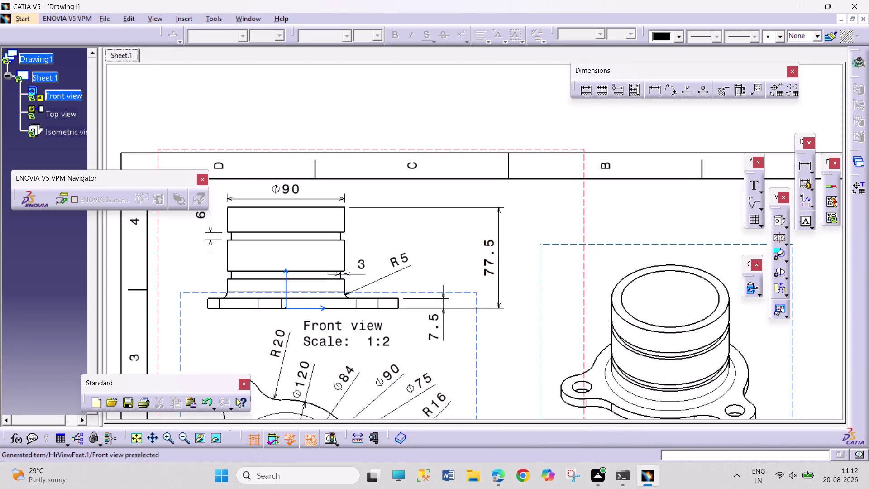
Update the front, isometric and top views so the groove dimension reads 10.
right_click(585, 197)
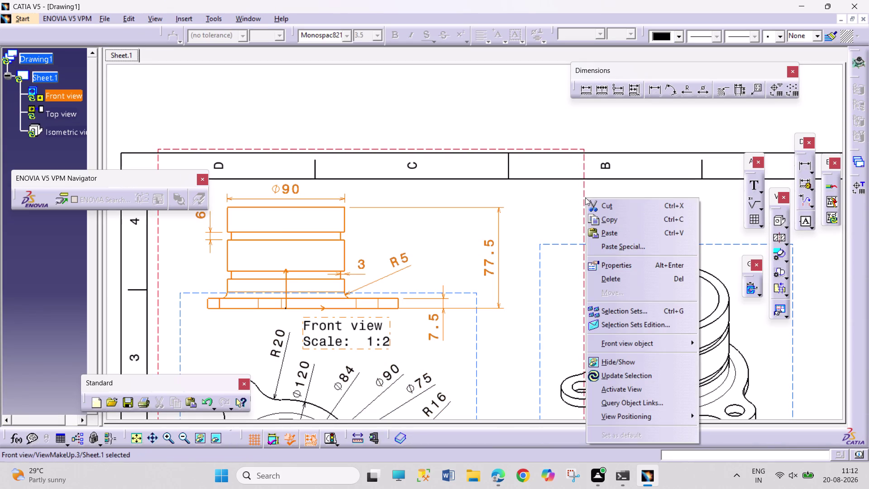
click(633, 379)
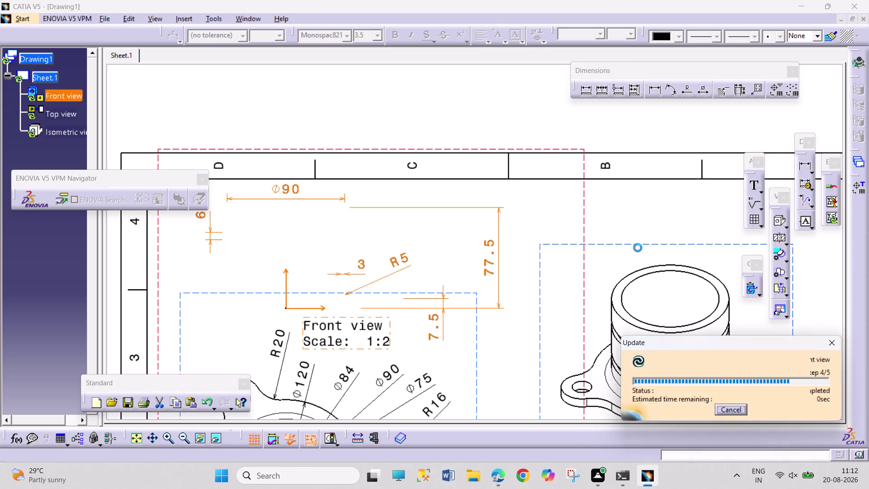
right_click(639, 241)
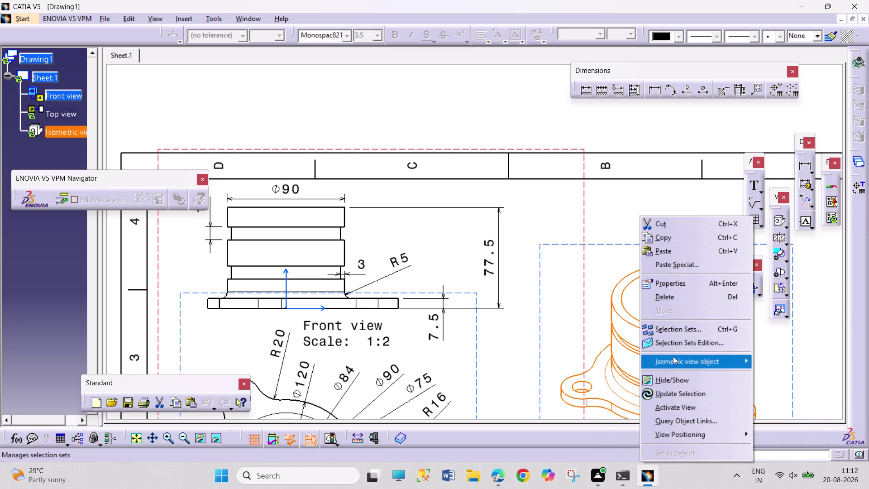
click(676, 398)
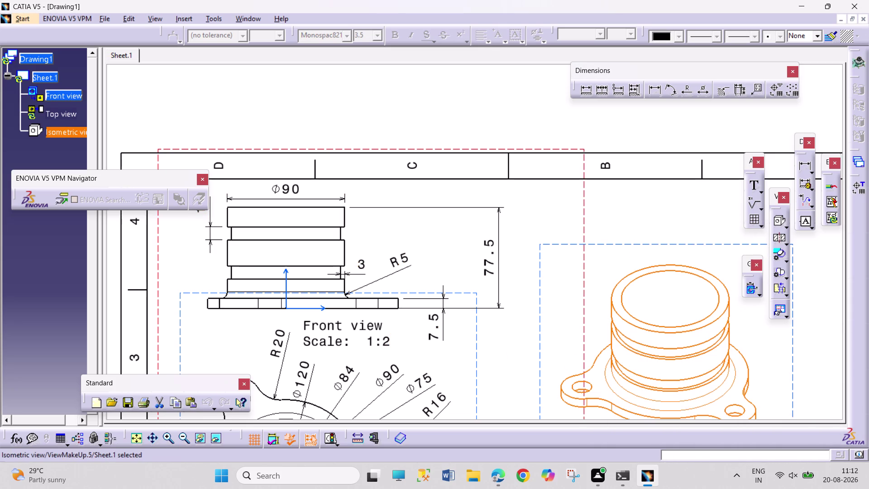
right_click(475, 342)
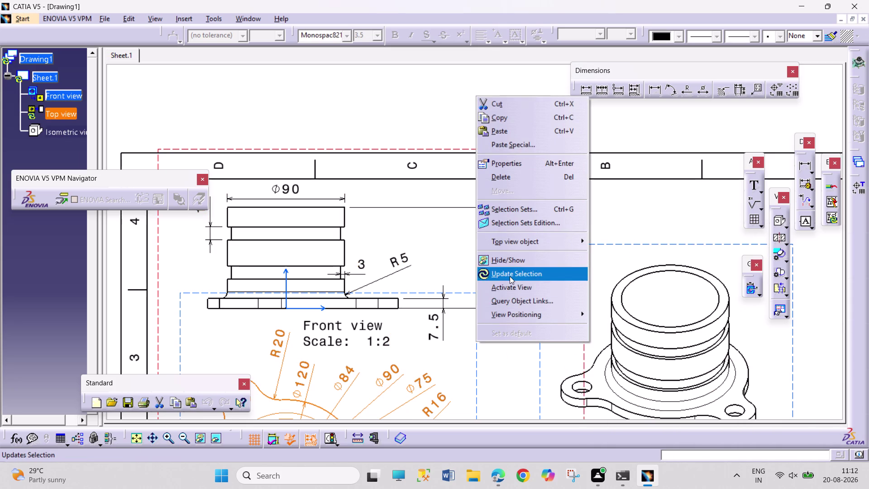
click(510, 276)
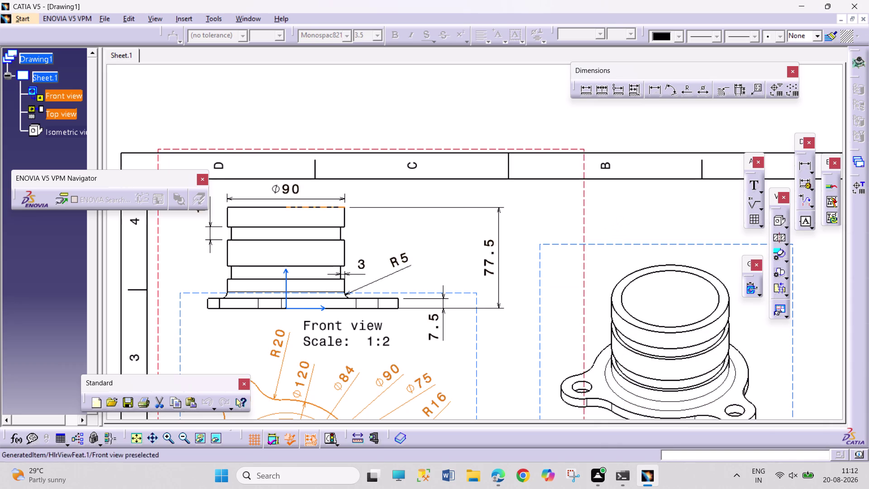
middle_drag(433, 177, 480, 220)
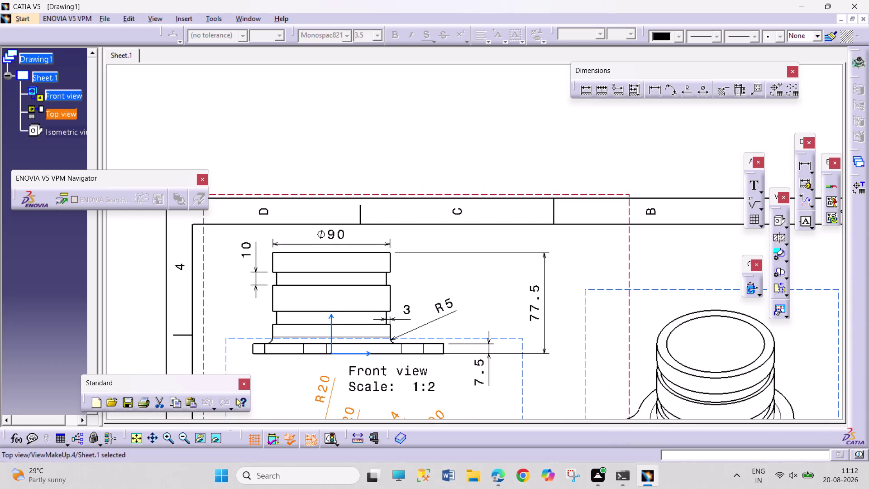
click(654, 91)
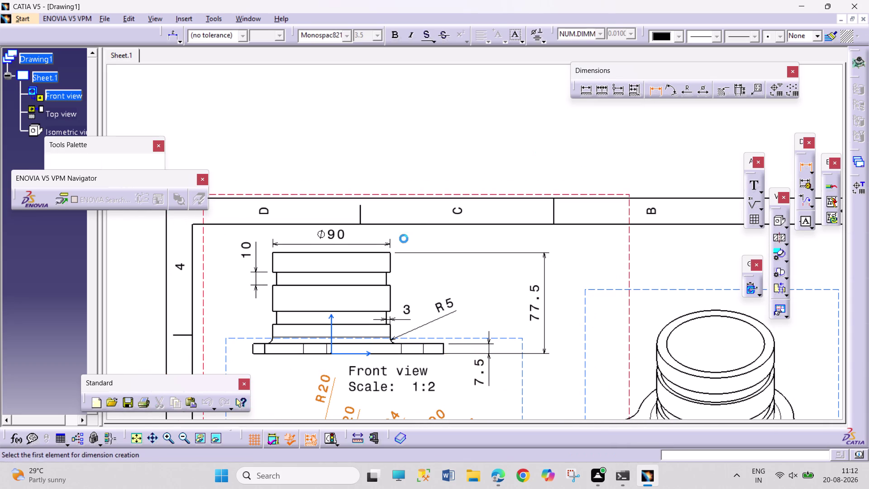
Add the 15 and 20 height dimensions to the front view.
click(390, 260)
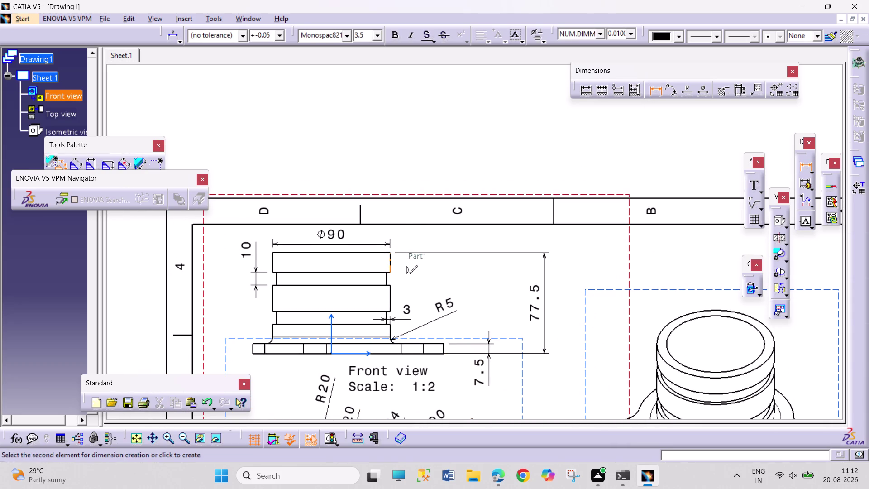
click(432, 246)
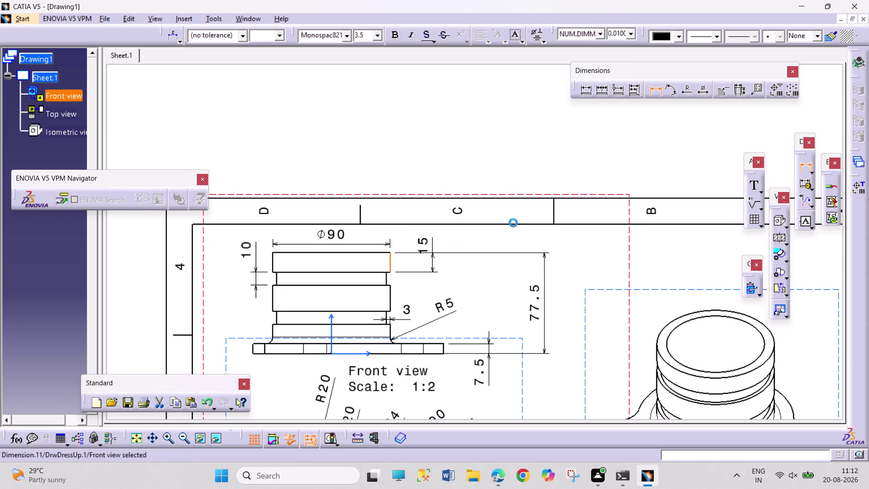
click(655, 88)
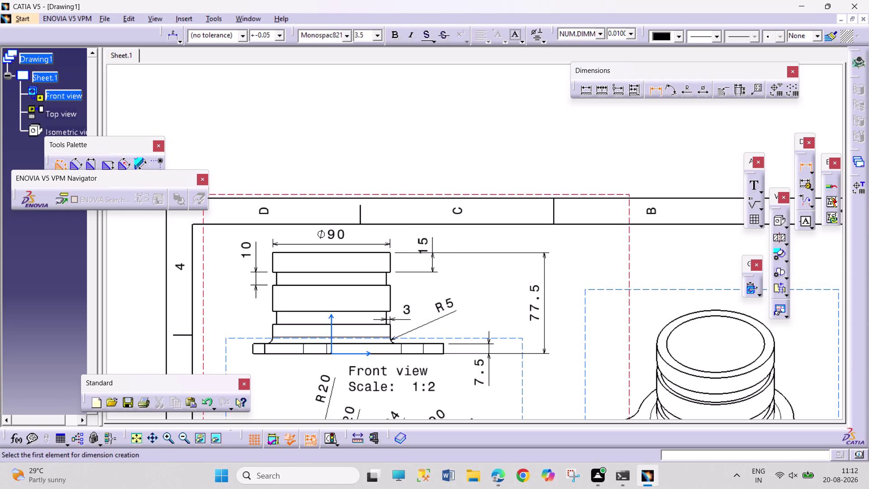
click(390, 298)
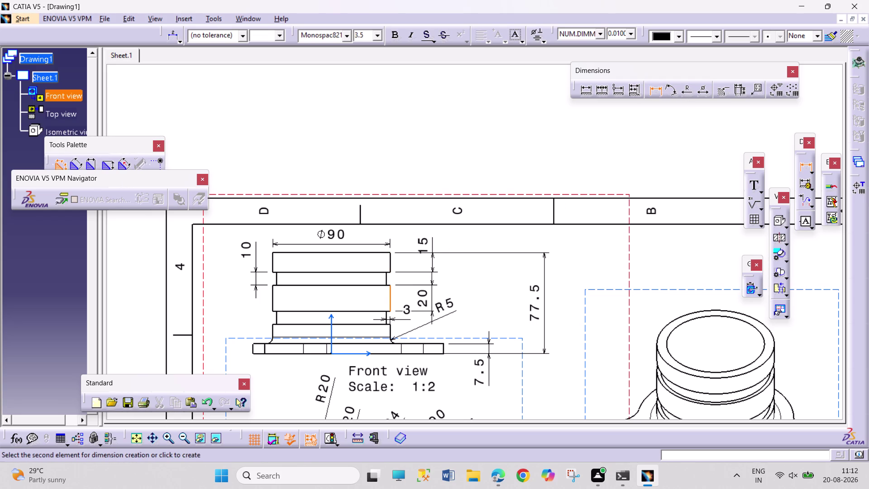
click(432, 290)
drag(407, 310, 419, 312)
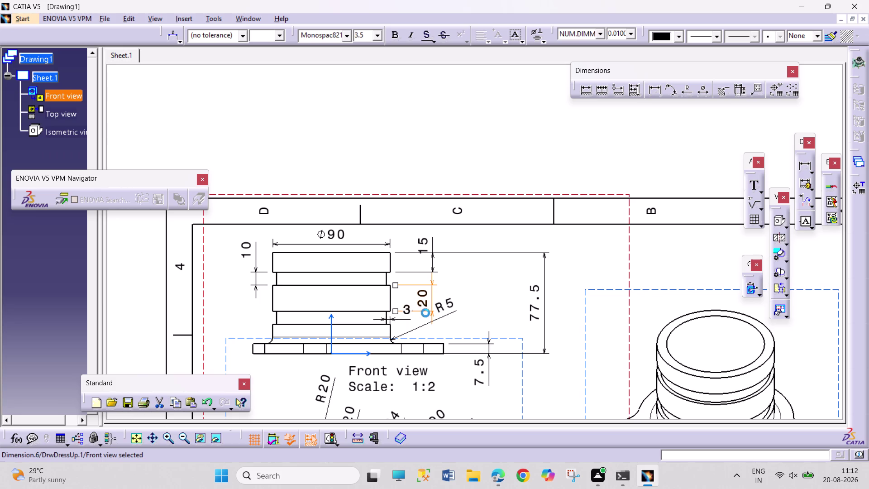
Reposition the 3 mm step dimension and R5 radius label clear of the 20 dimension.
drag(419, 312, 430, 321)
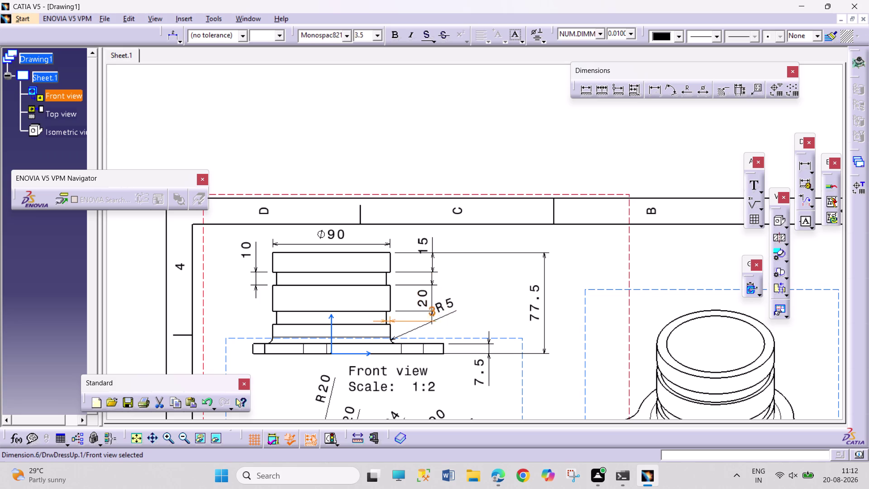
drag(430, 321, 403, 314)
drag(403, 314, 404, 315)
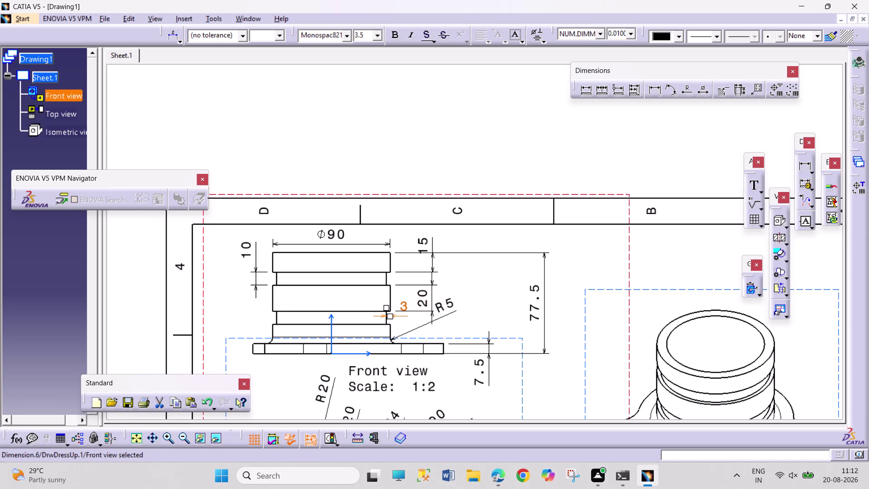
click(421, 339)
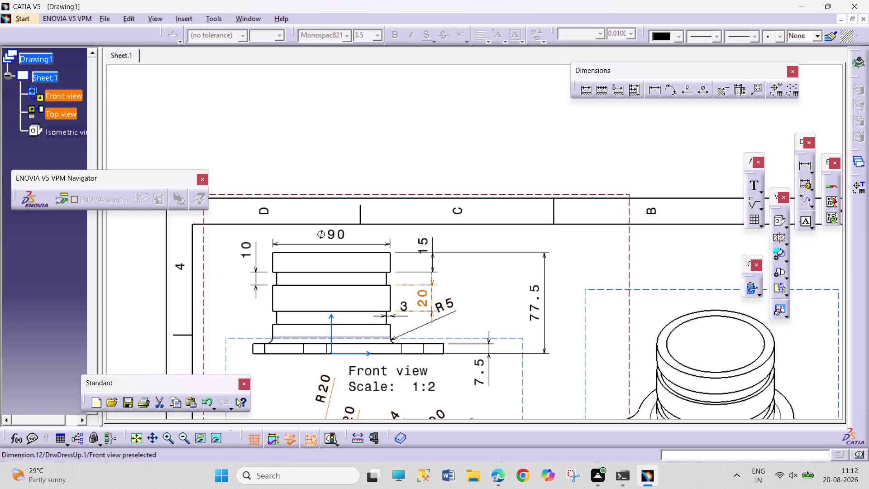
drag(399, 308, 410, 317)
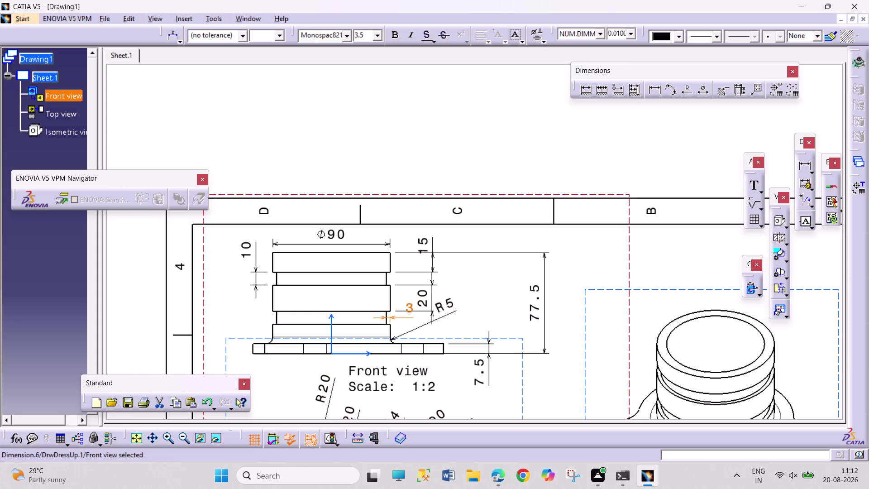
drag(409, 307, 417, 312)
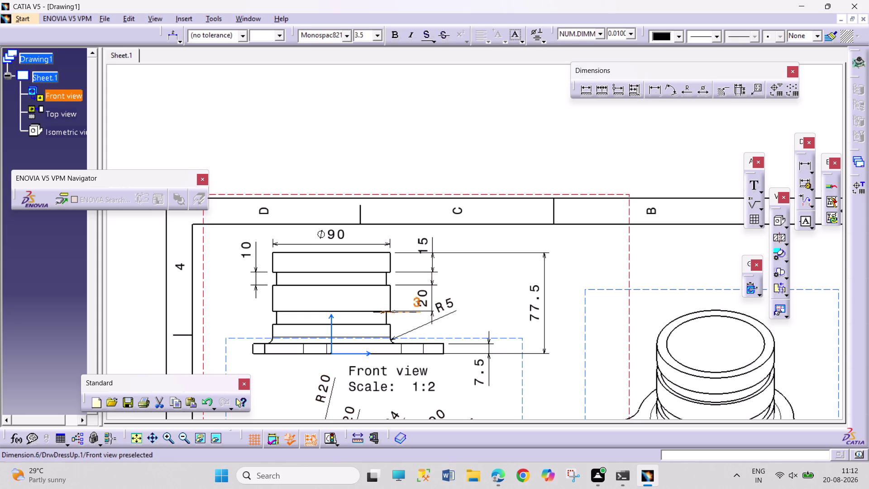
drag(417, 311, 425, 321)
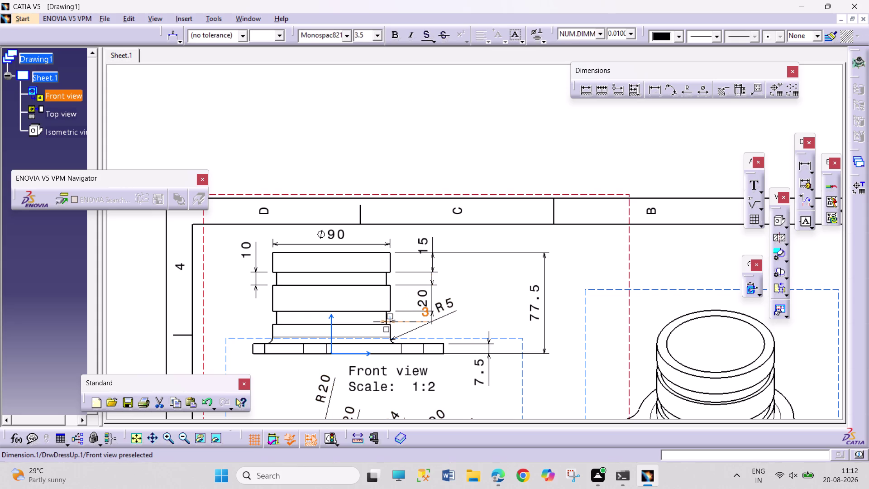
drag(445, 304, 453, 331)
drag(424, 316, 435, 317)
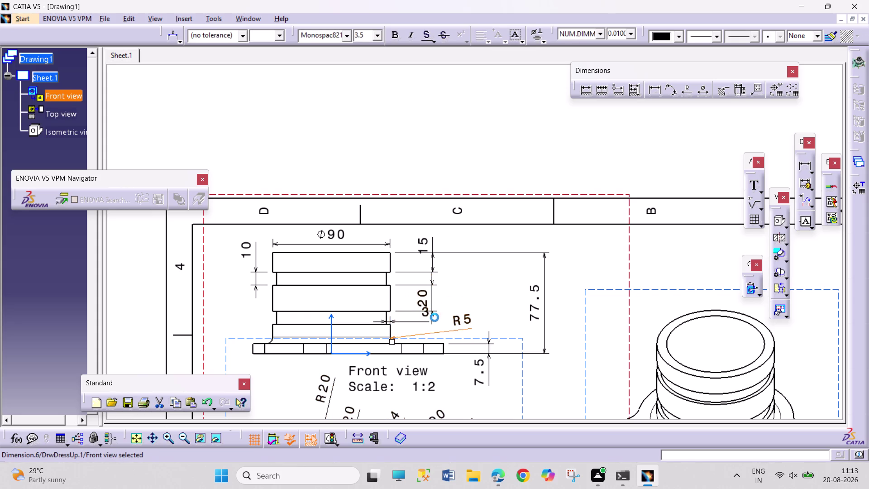
drag(434, 317, 441, 319)
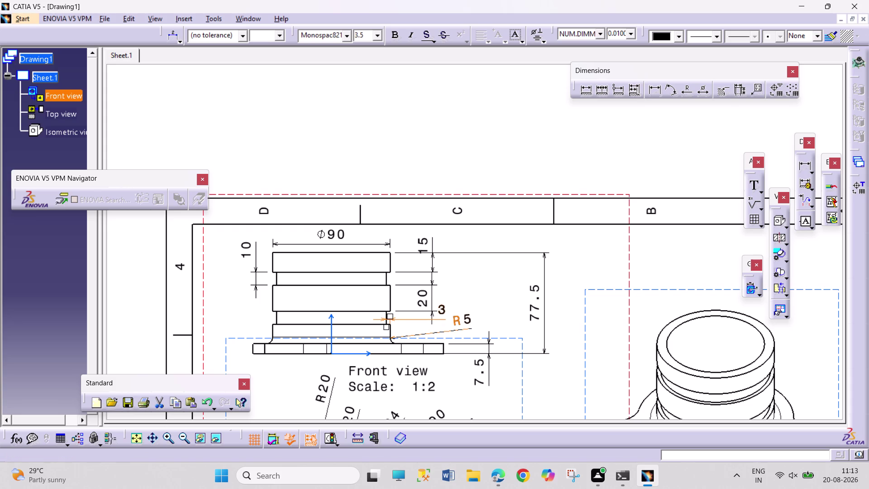
click(480, 298)
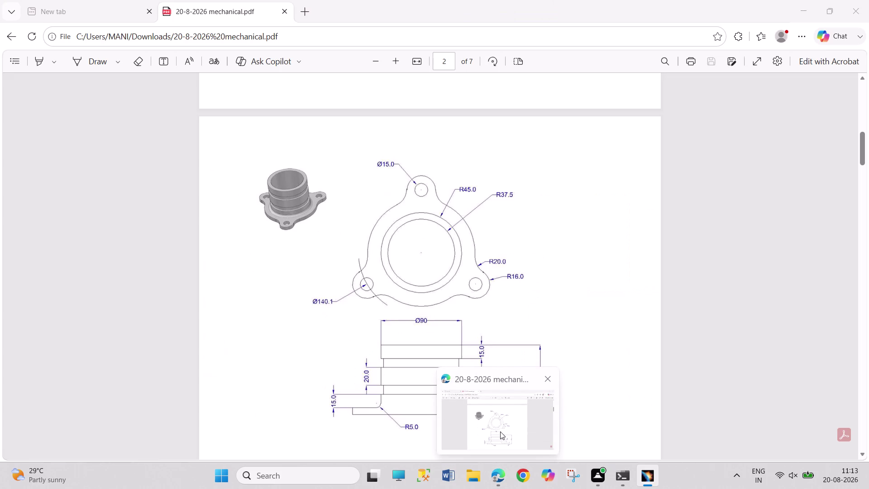
click(501, 430)
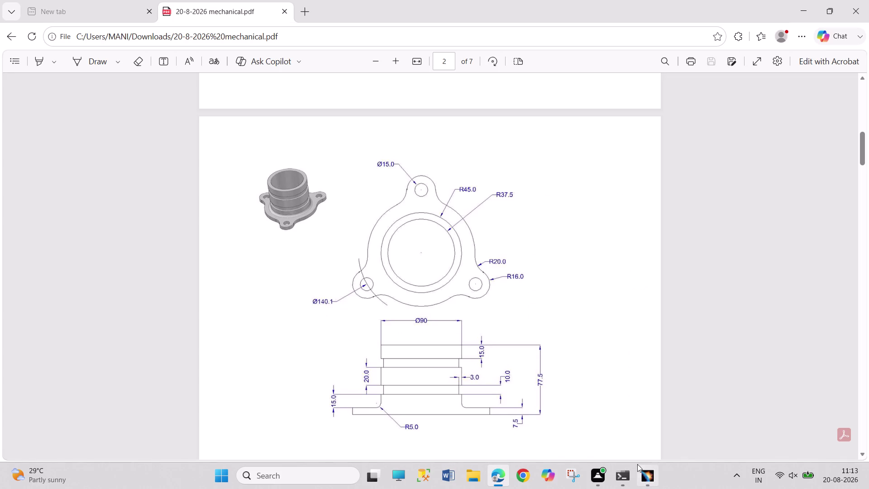
click(645, 473)
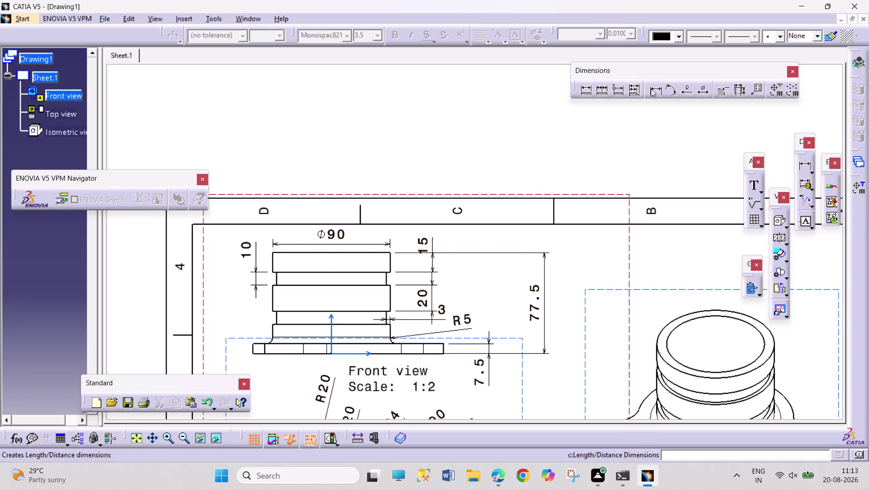
Dimension the second collar's height as 10, placed left of the front view.
drag(651, 89, 648, 98)
click(303, 325)
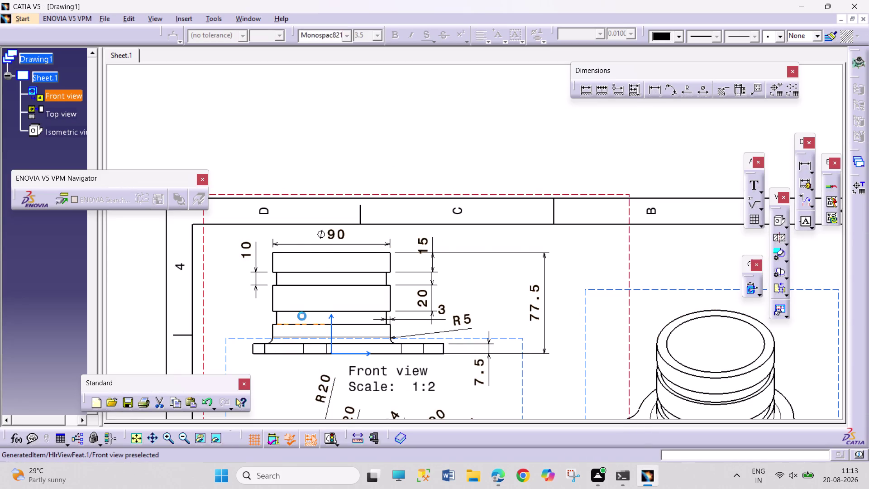
click(302, 309)
click(302, 312)
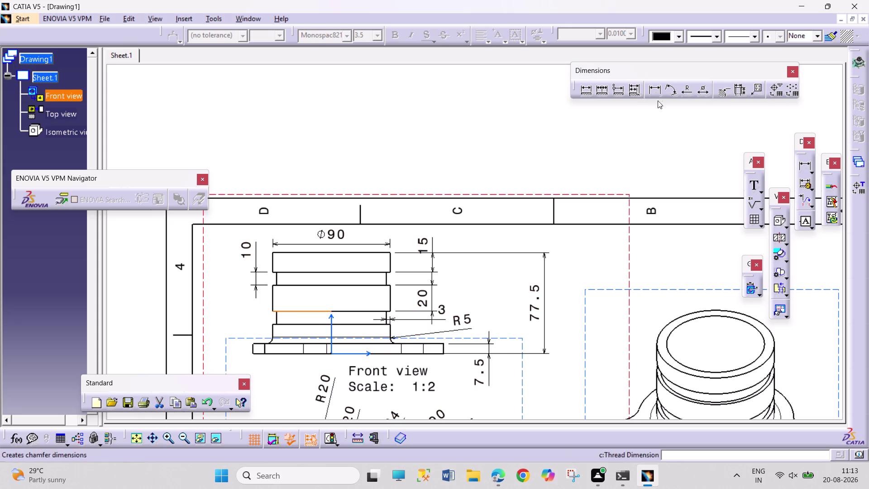
click(648, 93)
click(312, 323)
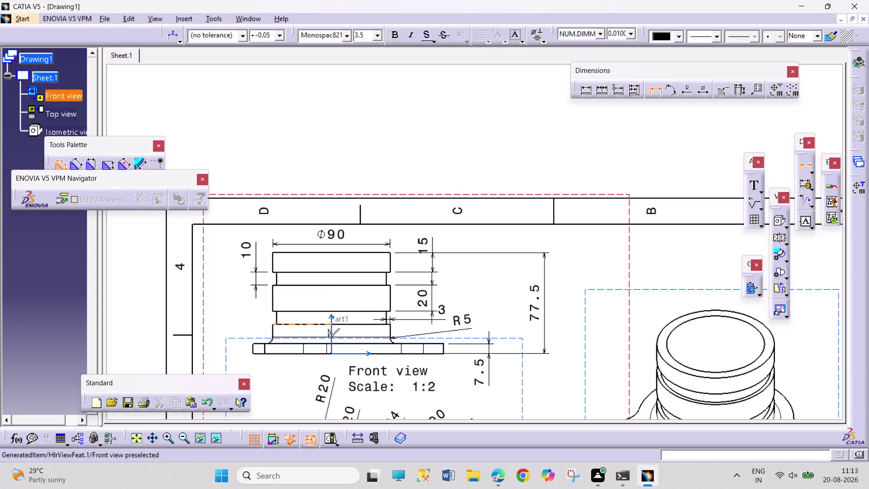
click(316, 310)
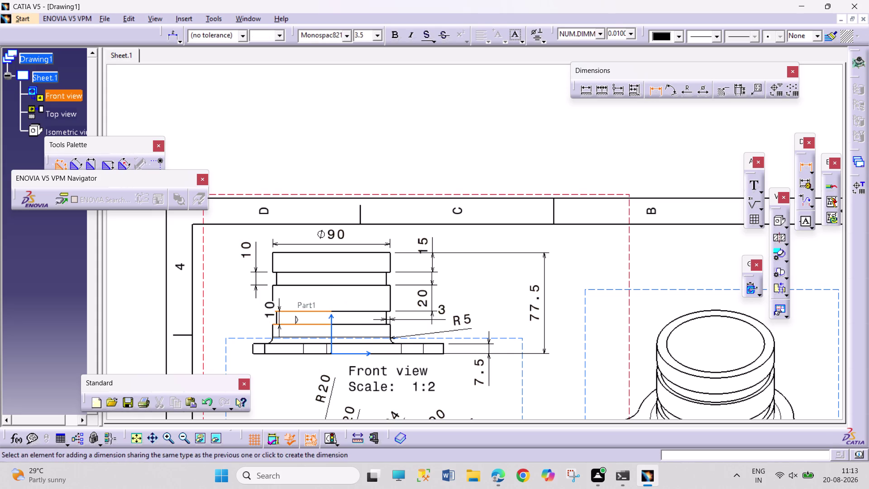
click(249, 303)
click(563, 397)
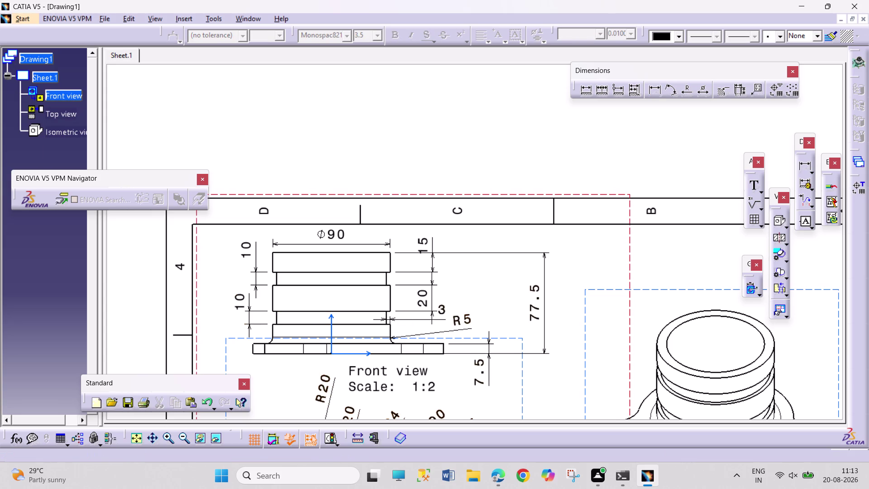
Move the 20 dimension inside the middle band and place the 3 dimension beside the step.
drag(425, 301, 458, 302)
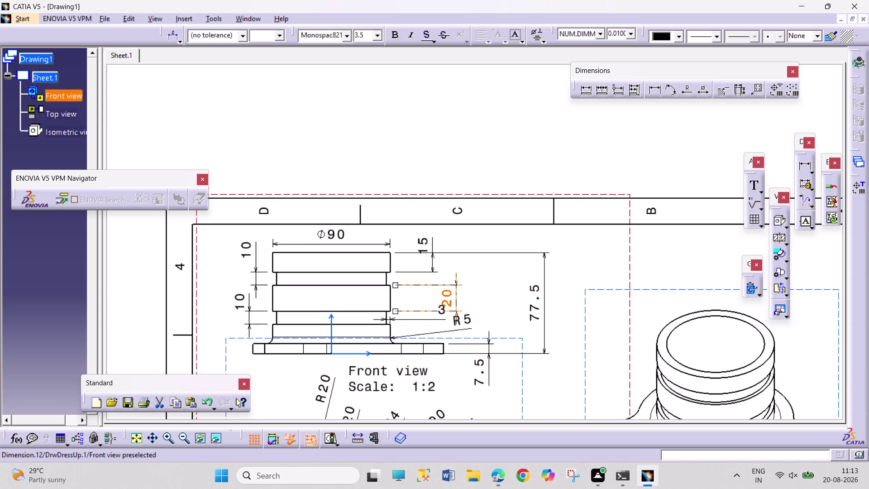
drag(439, 312, 412, 328)
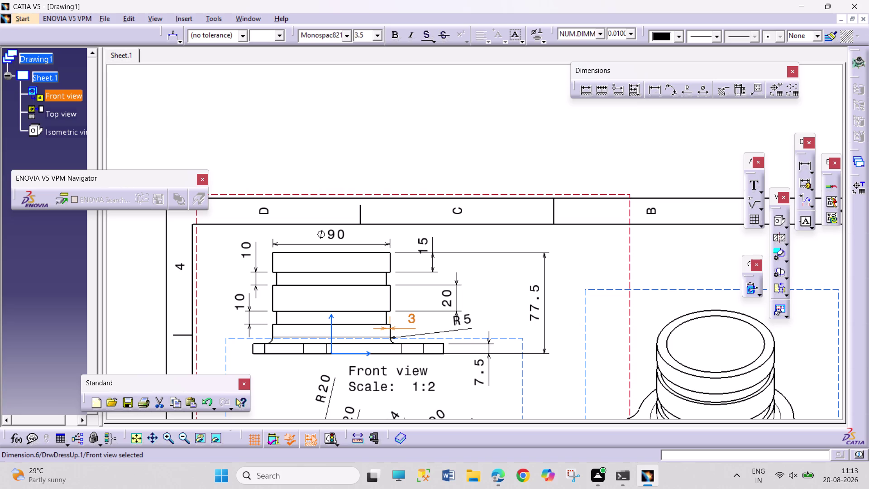
drag(412, 328, 408, 330)
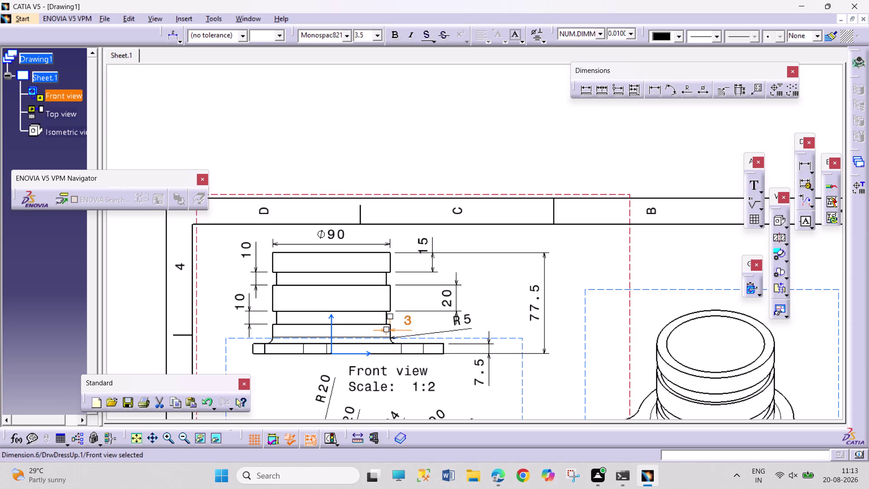
click(494, 297)
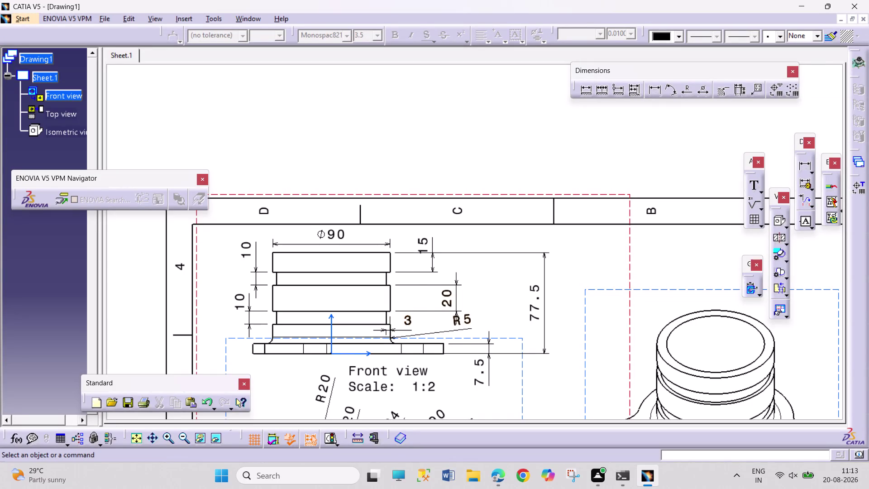
drag(448, 295, 365, 296)
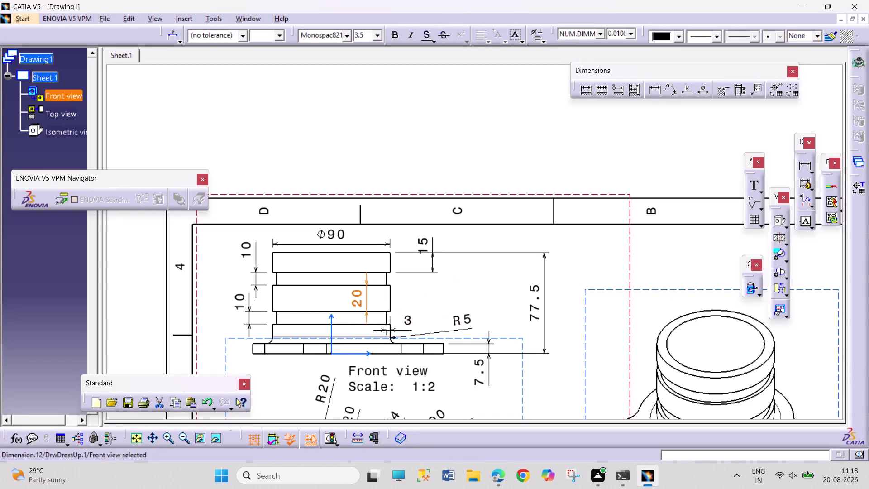
drag(366, 296, 356, 298)
drag(406, 321, 406, 309)
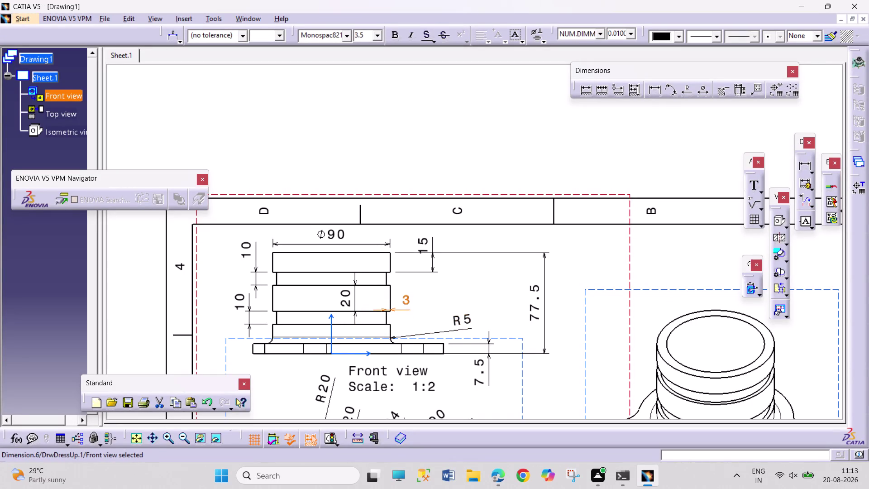
drag(406, 310, 416, 319)
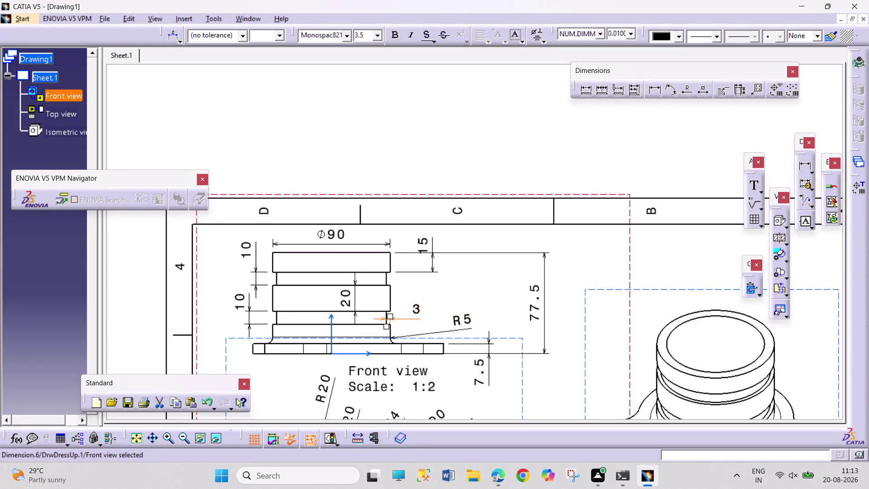
click(488, 294)
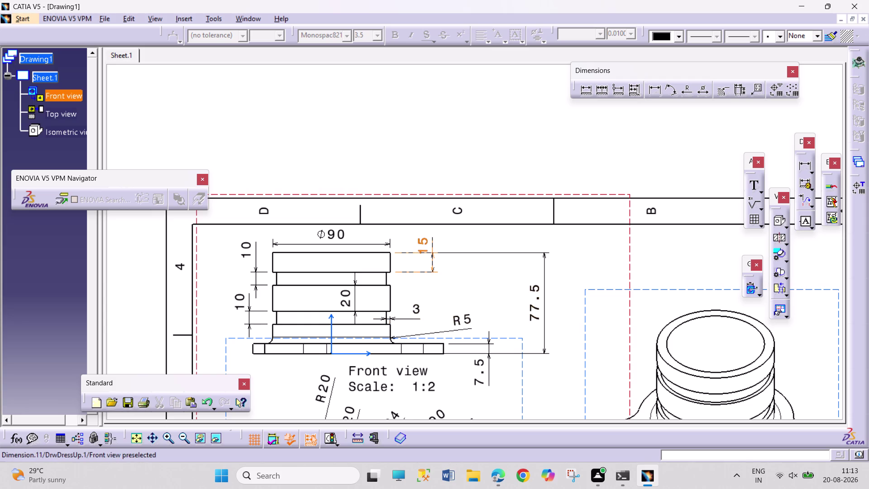
Bring the 15 dimension closer to the part and compare with the reference PDF.
drag(418, 248, 432, 283)
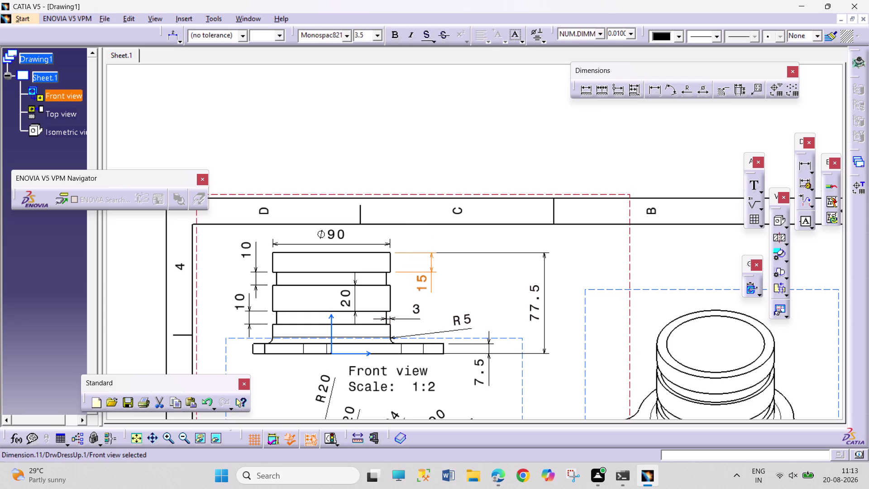
drag(432, 284, 429, 289)
click(483, 295)
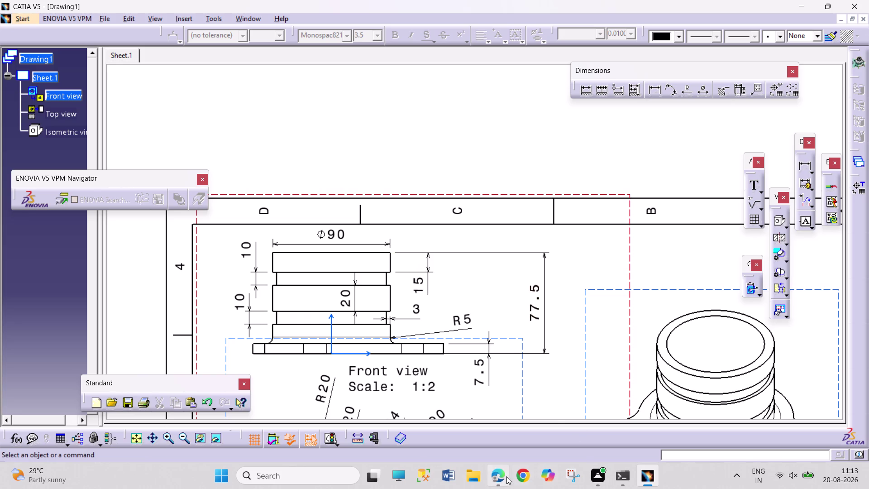
click(501, 434)
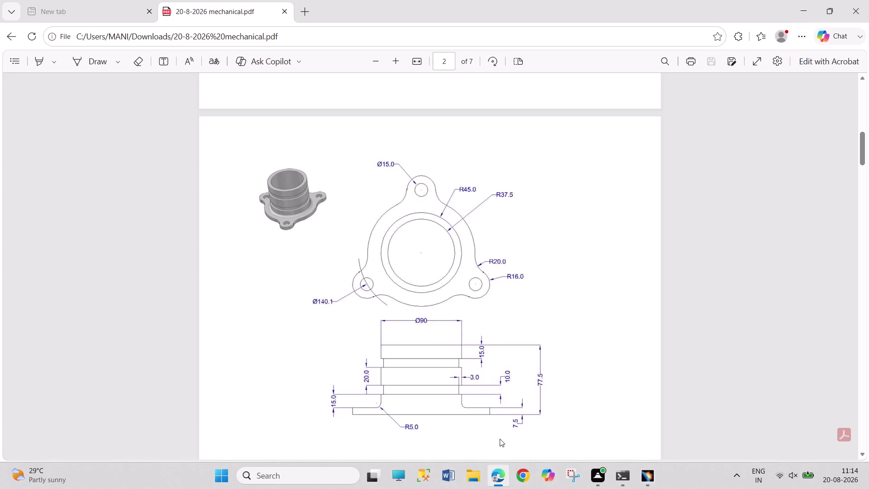
click(654, 487)
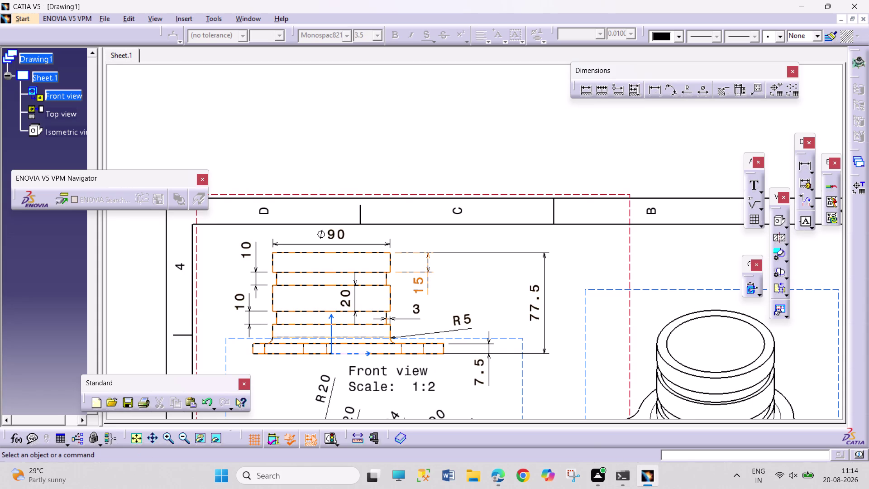
Dimension the lower flange base height as 15, left of the front view.
click(583, 92)
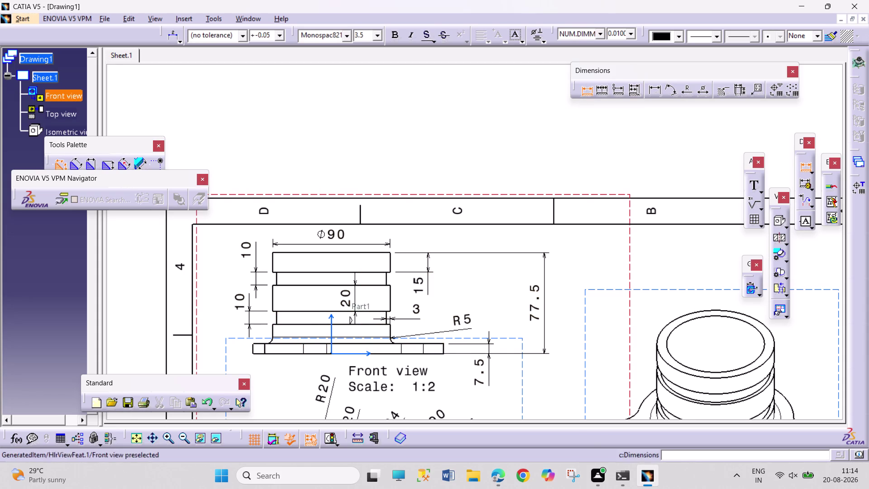
click(307, 324)
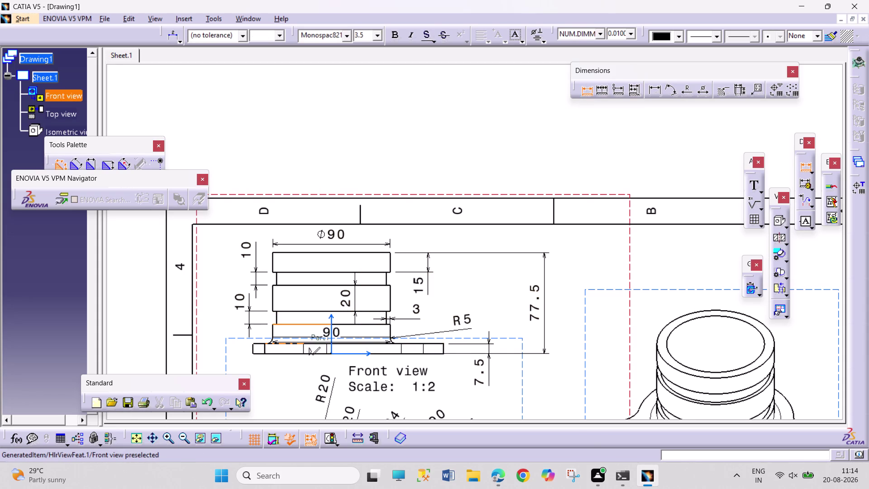
click(293, 342)
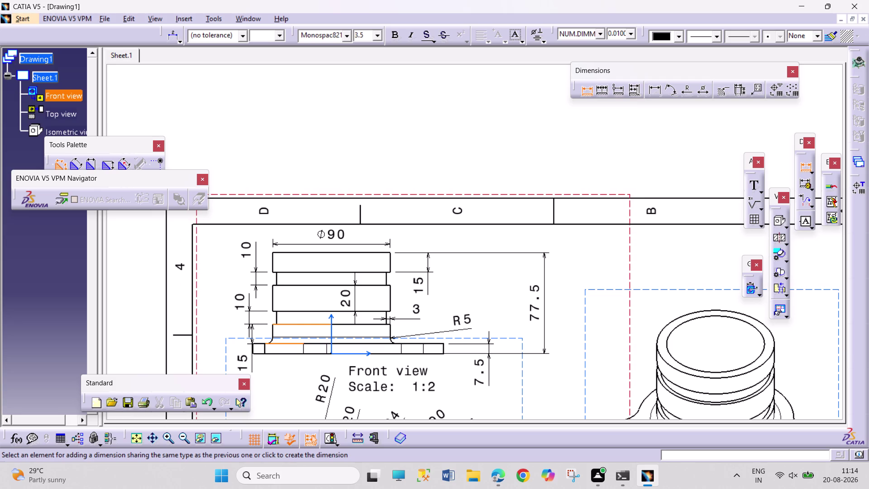
click(249, 361)
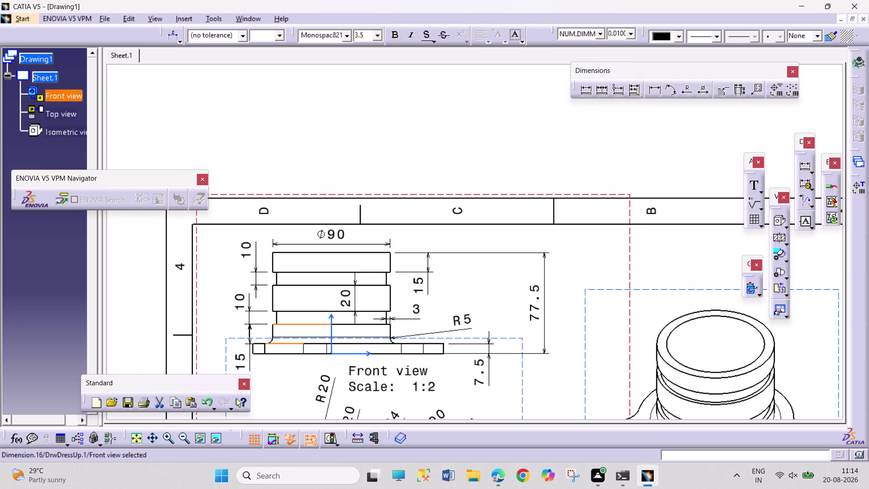
click(271, 377)
Enter PART 1.8 SHEET as the drawing's new file name.
key(ctrl+s)
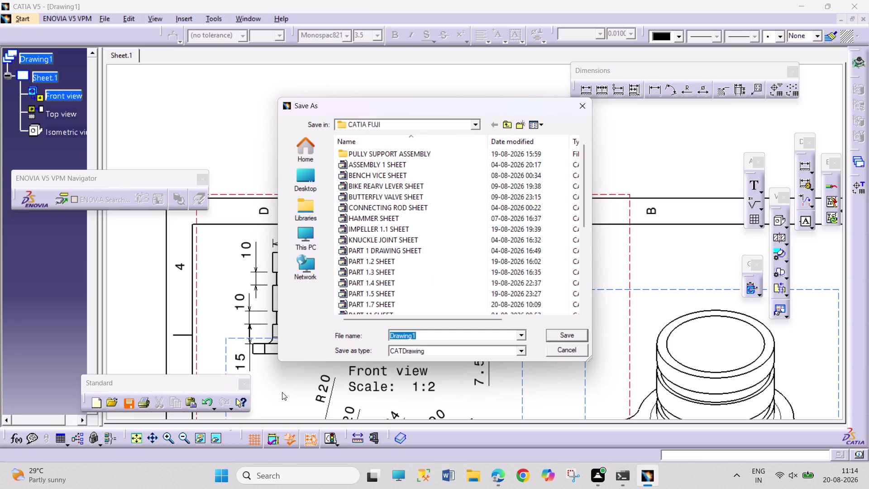
text(PA)
text(RT)
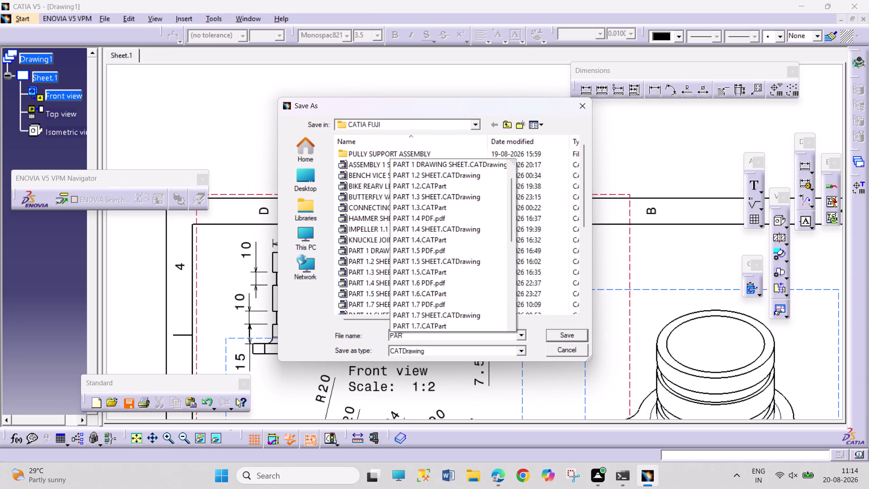
key(space)
text(1)
text(.)
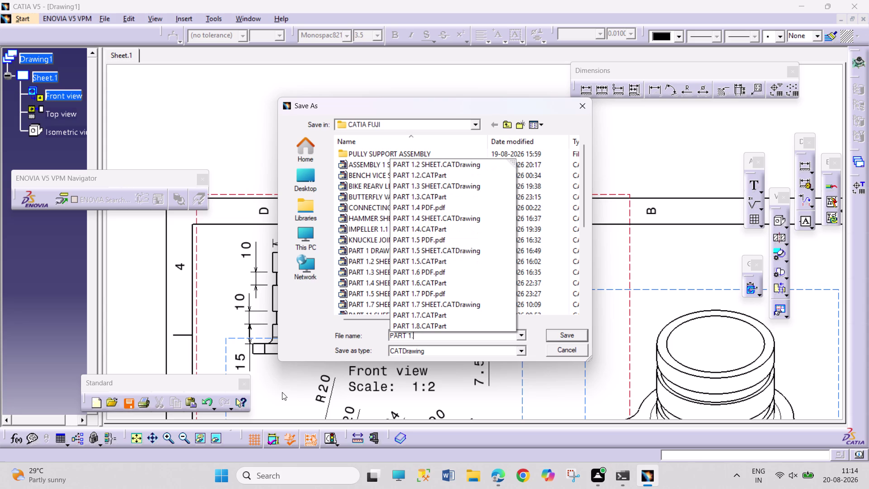
key(8)
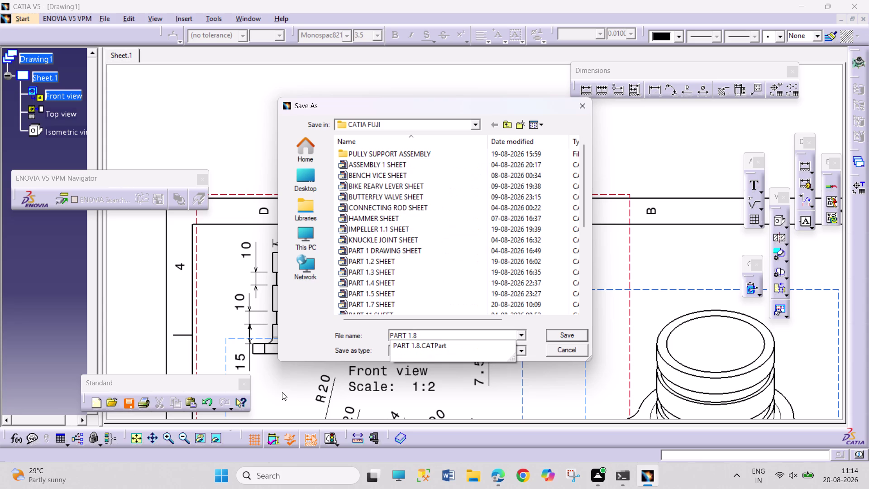
key(space)
text(SHEET)
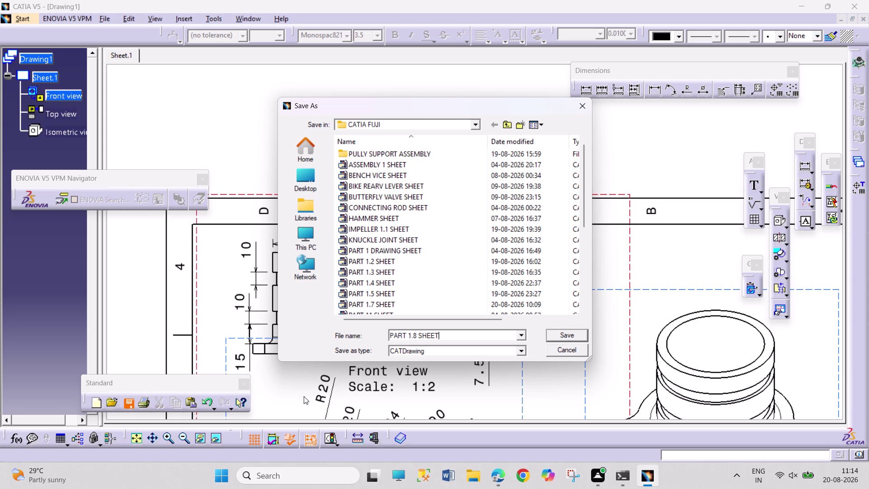
Save the drawing as PART 1.8 SHEET in the CATIA FUJI folder.
scroll(down, 3)
scroll(down, 3)
scroll(up, 3)
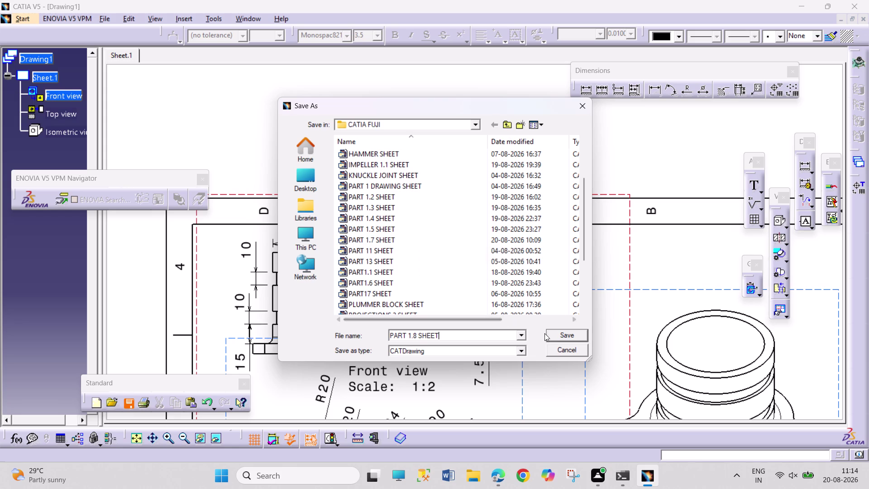
scroll(down, 3)
scroll(up, 3)
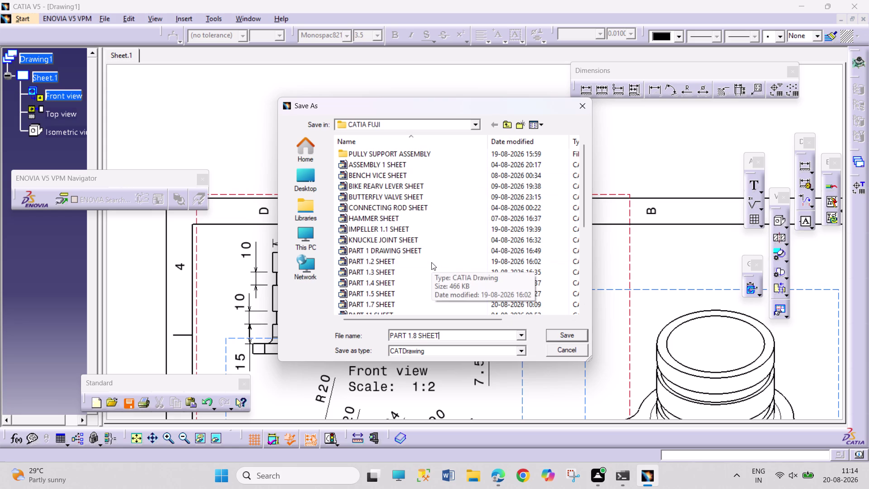
scroll(down, 3)
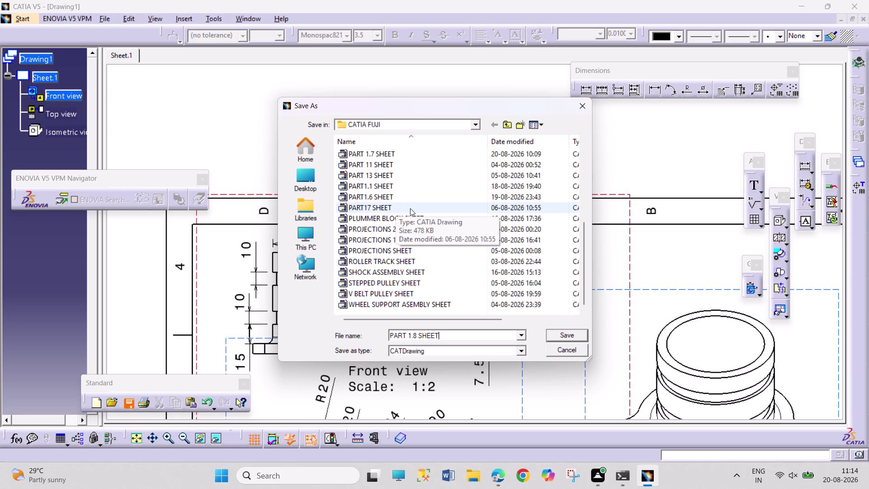
scroll(up, 3)
scroll(up, 3)
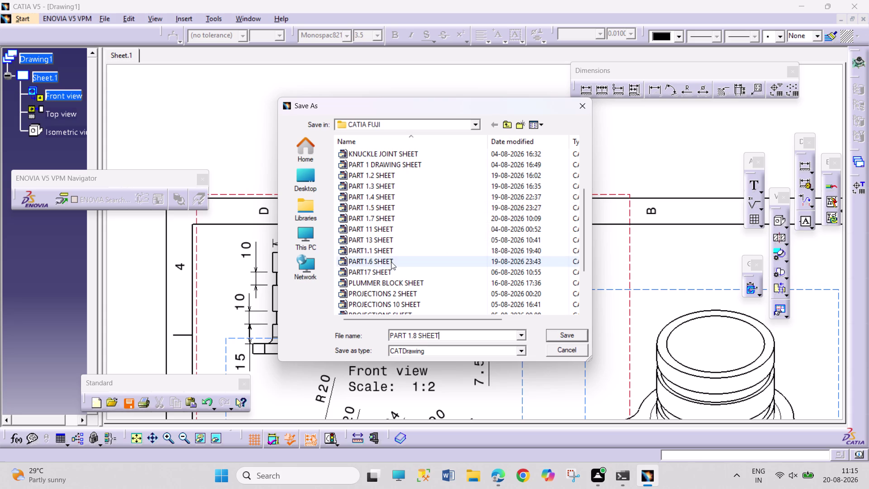
click(555, 335)
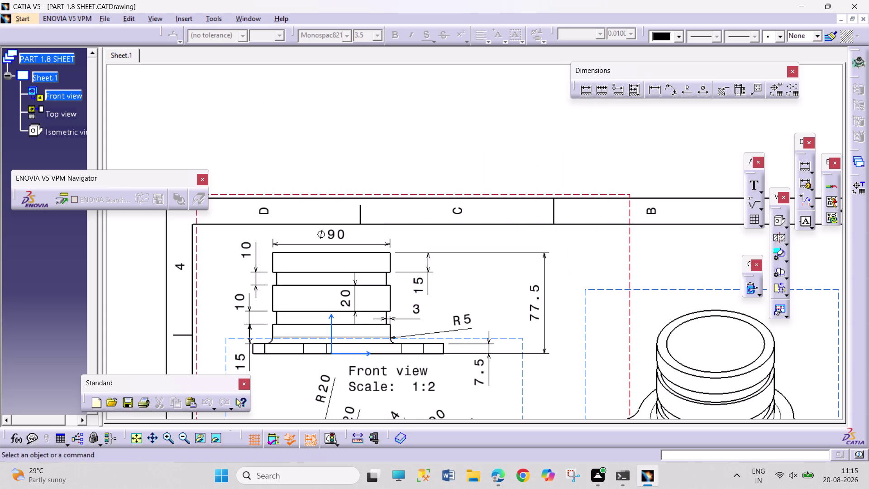
key(ctrl+p)
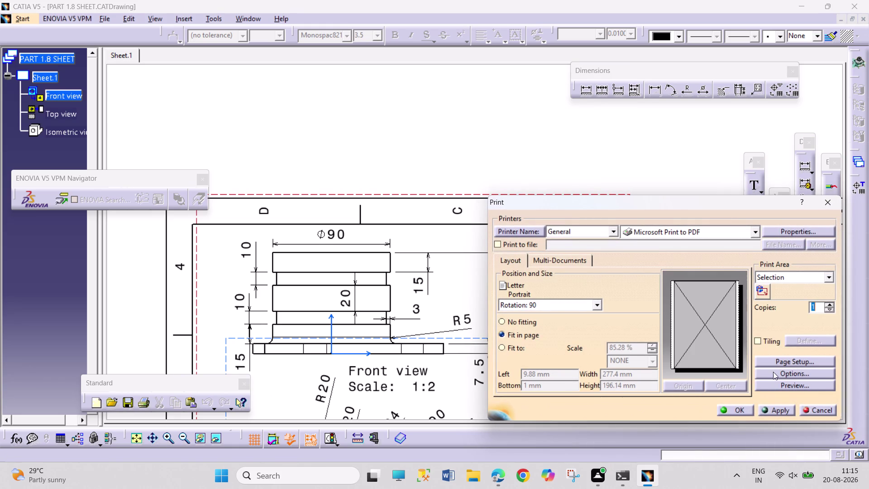
Choose A4 ISO as the paper format in Page Setup and confirm.
click(816, 357)
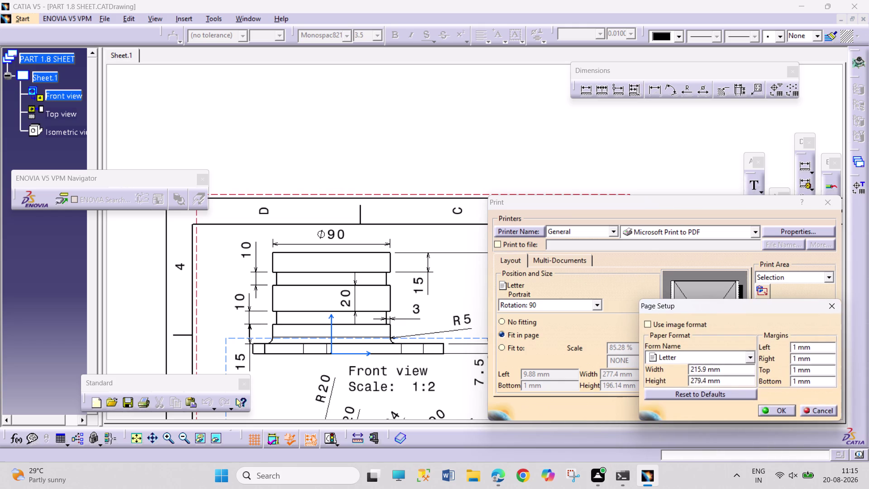
click(749, 364)
click(753, 361)
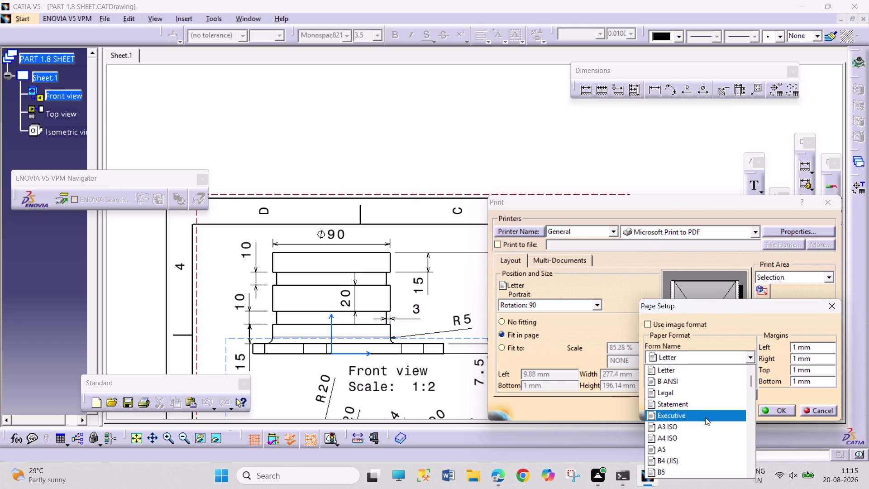
click(701, 439)
click(768, 408)
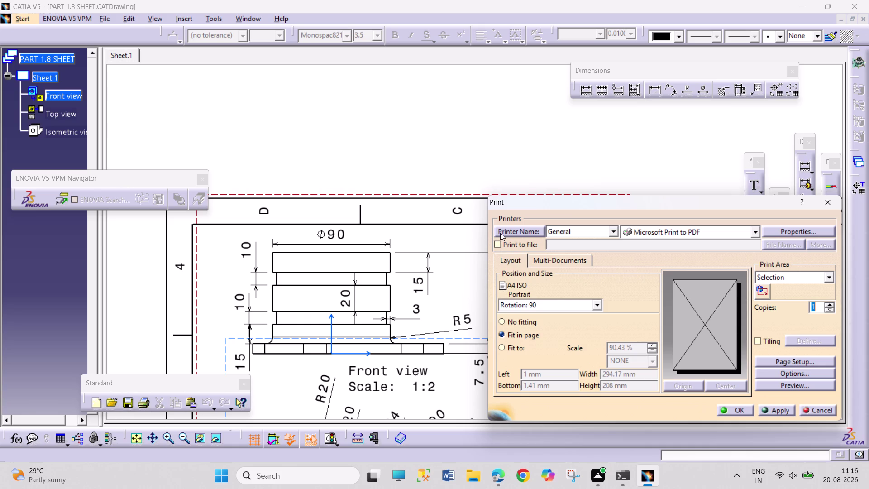
click(493, 488)
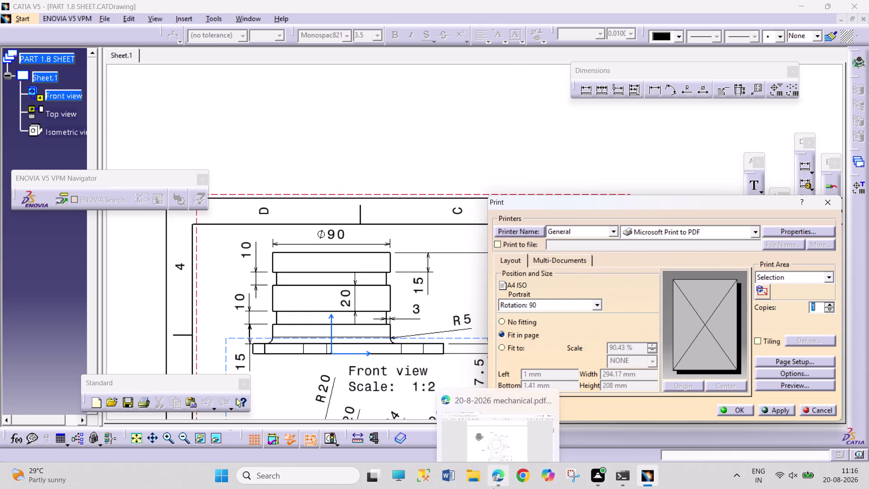
scroll(up, 3)
scroll(up, 3)
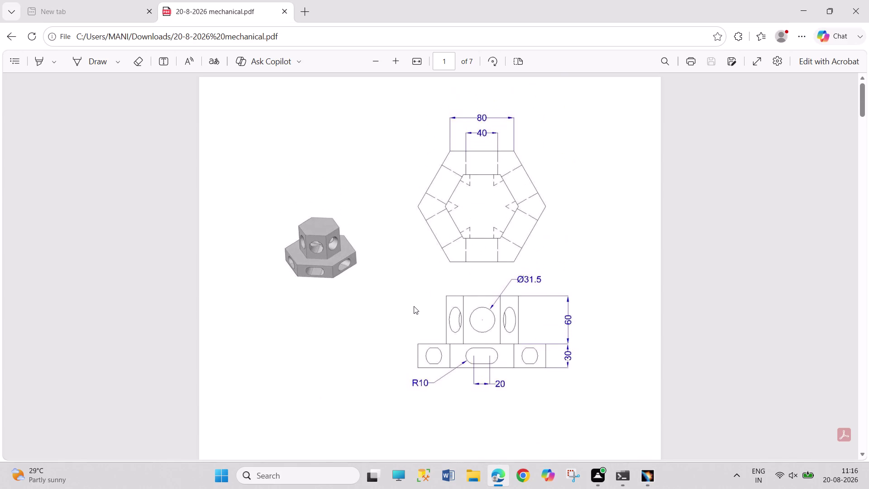
scroll(up, 3)
scroll(down, 3)
scroll(down, 3)
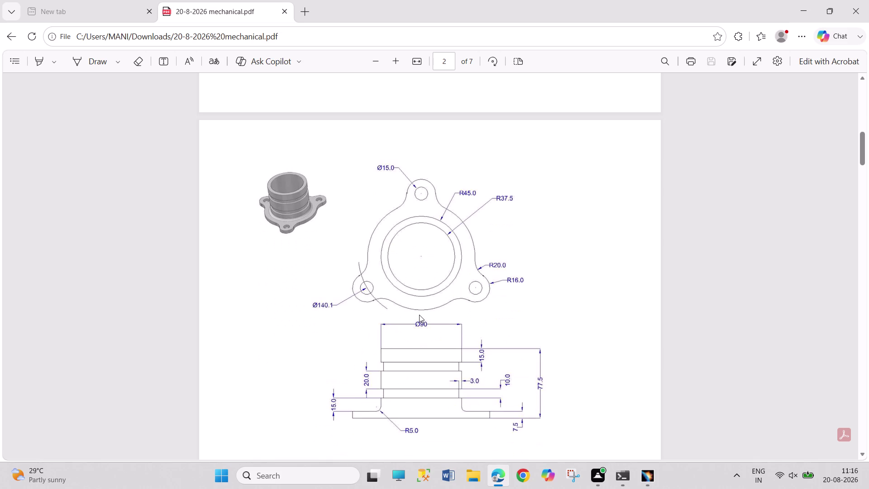
click(476, 477)
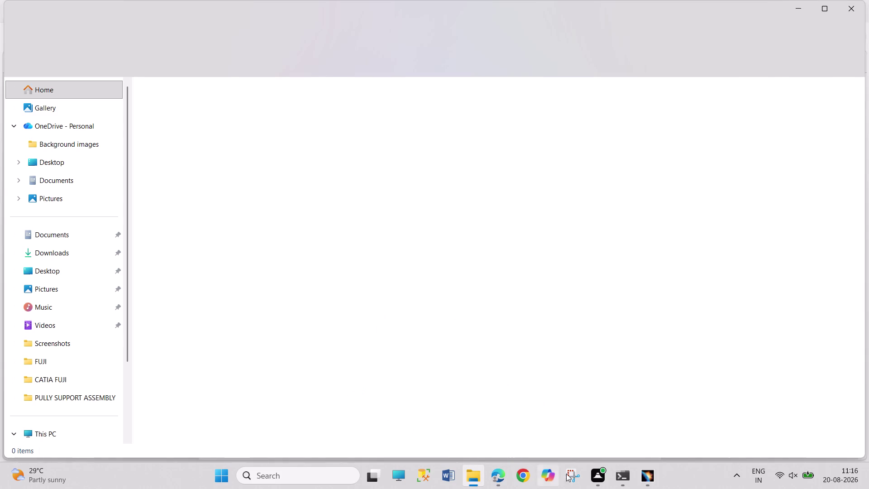
click(643, 486)
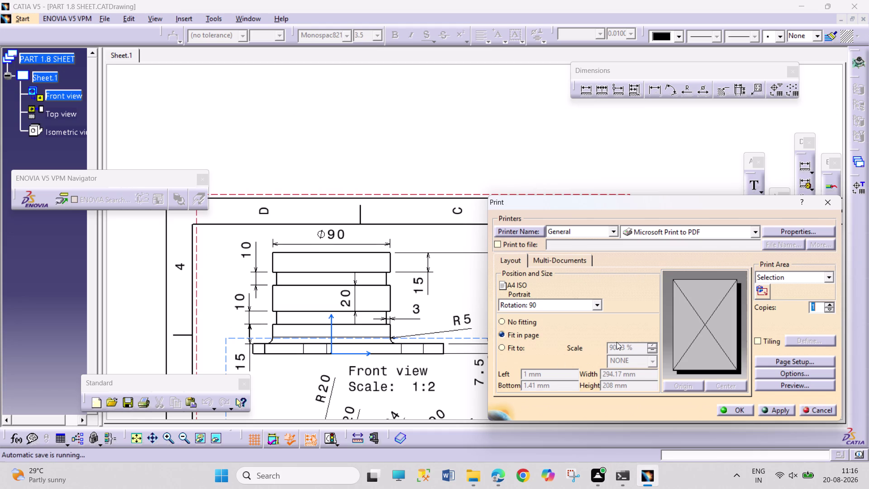
click(733, 403)
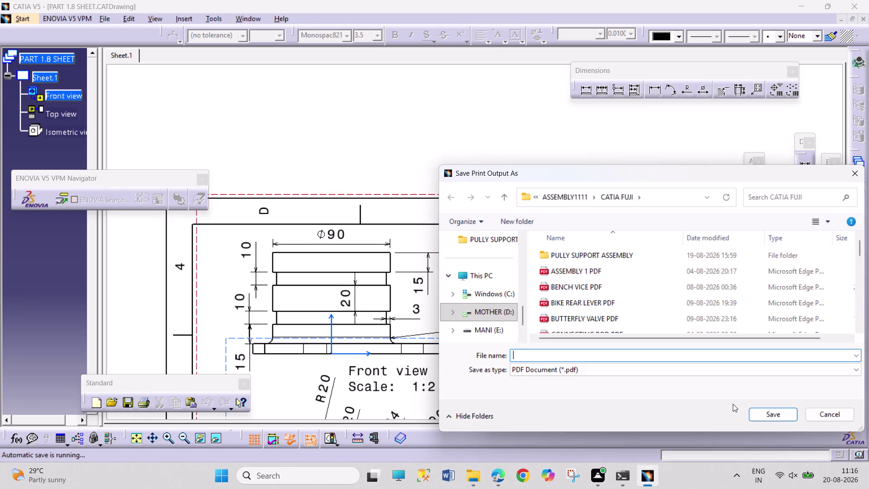
Save the print output as the PDF 'PART 1.8 PDF'.
text(PART)
key(space)
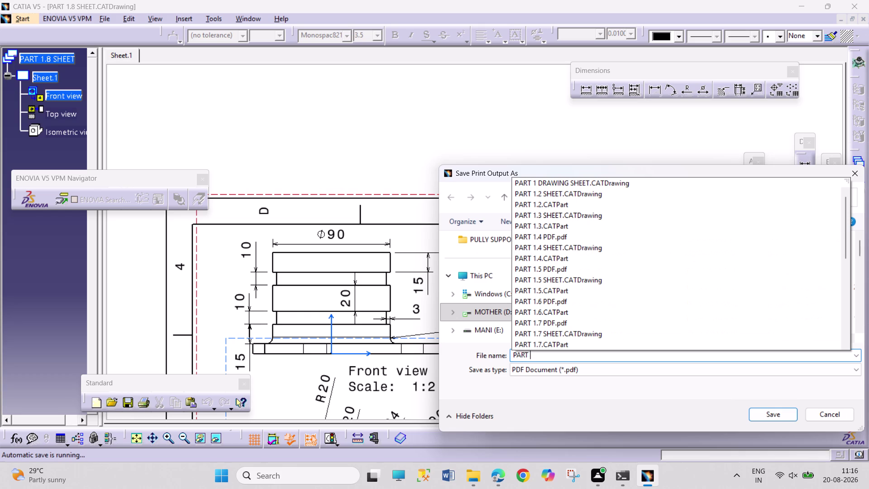
text(1.)
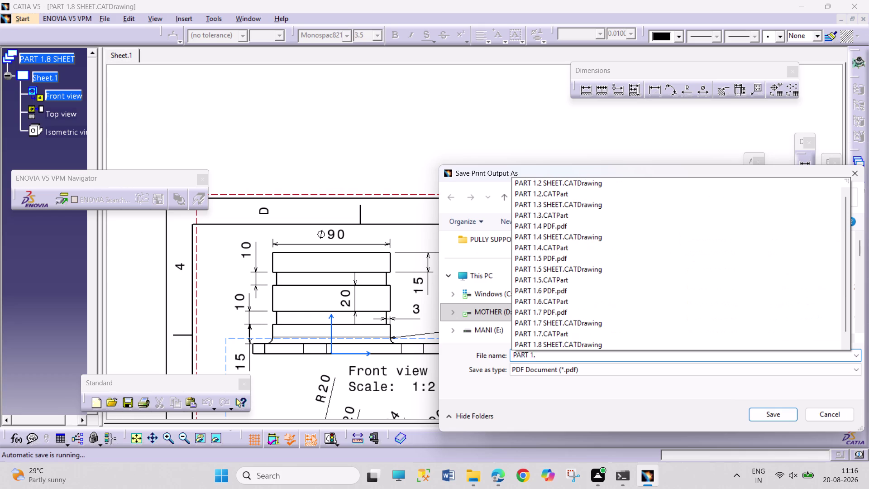
scroll(down, 3)
scroll(down, 3)
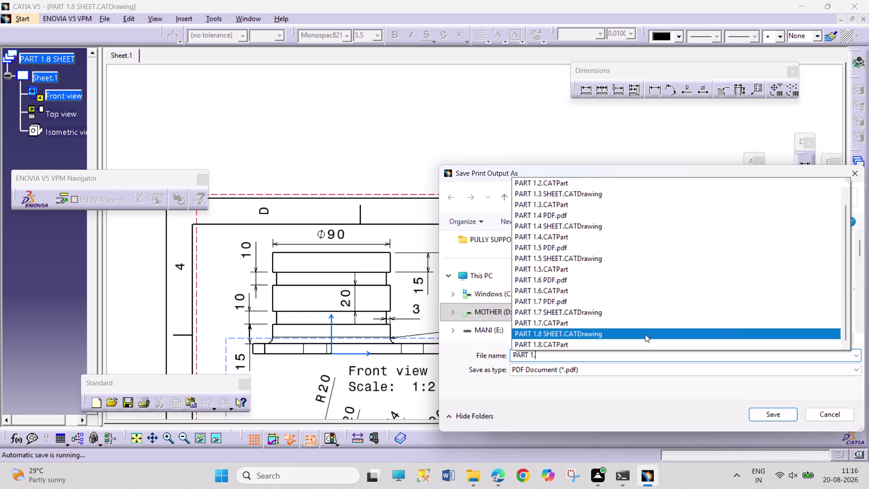
key(8)
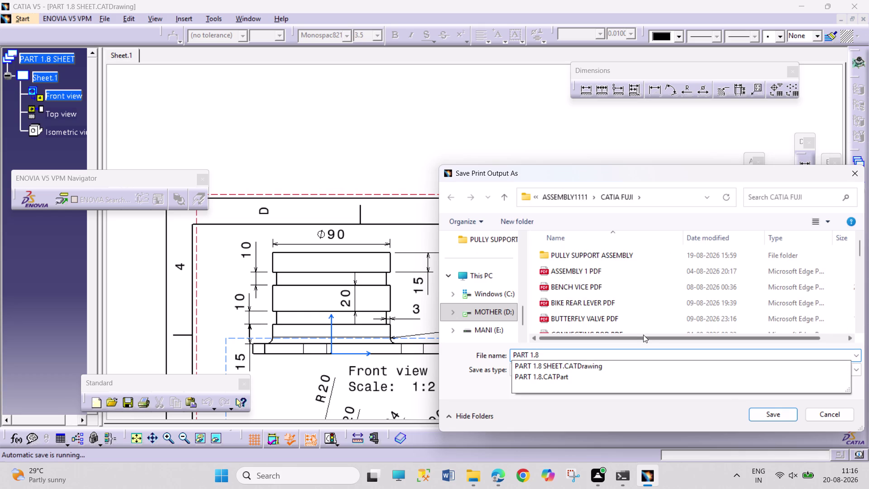
key(space)
text(P)
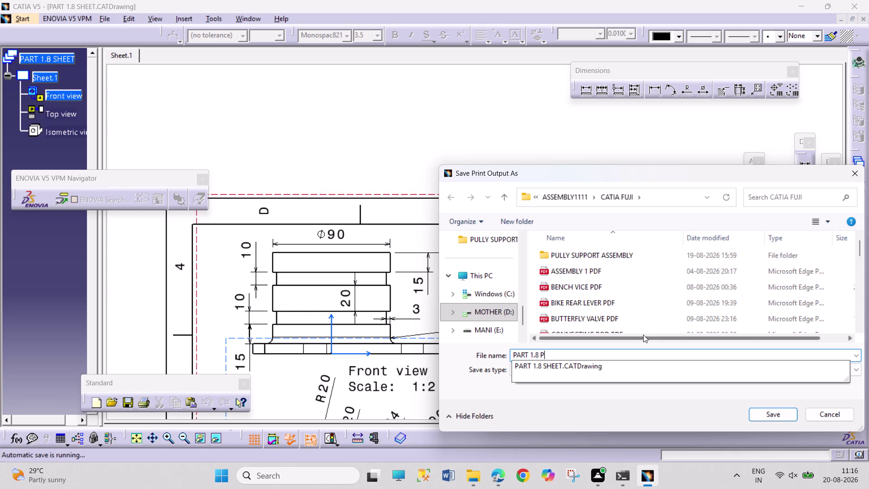
text(DF)
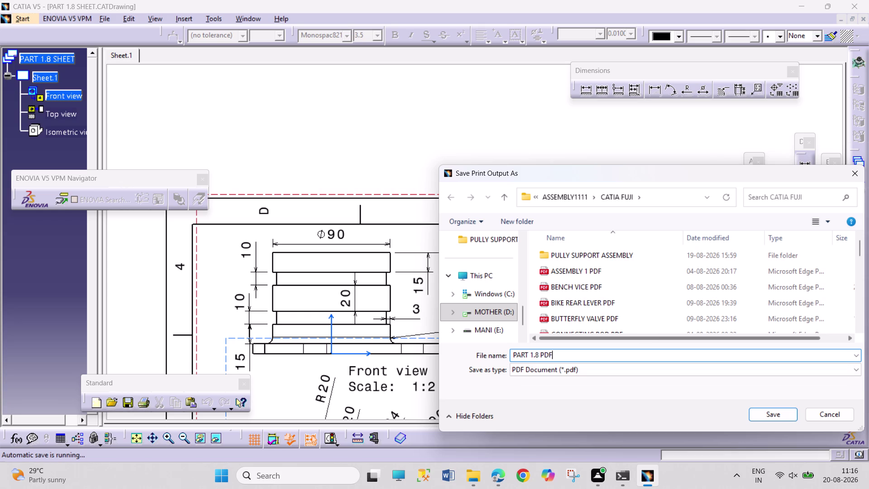
key(Return)
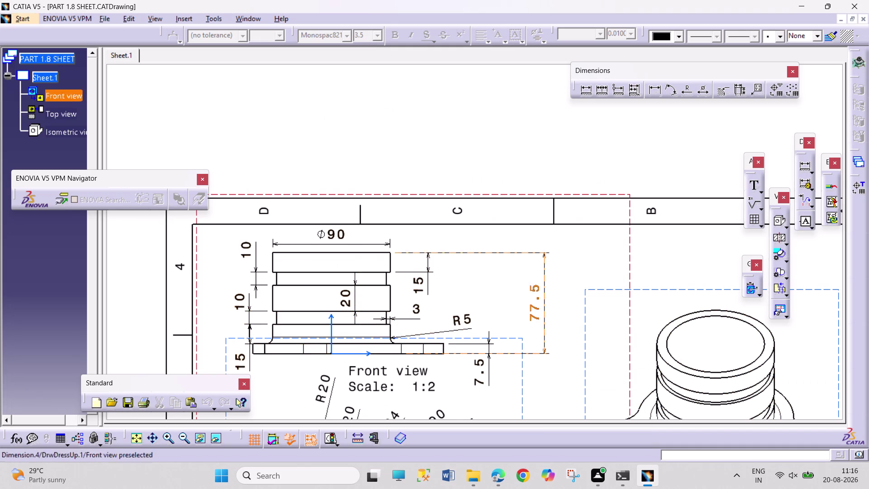
middle_drag(537, 344, 507, 264)
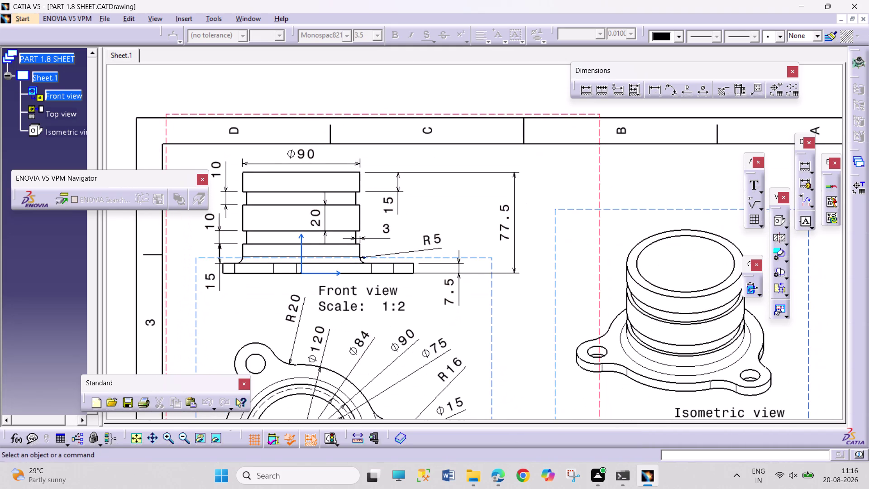
middle_drag(508, 276, 468, 197)
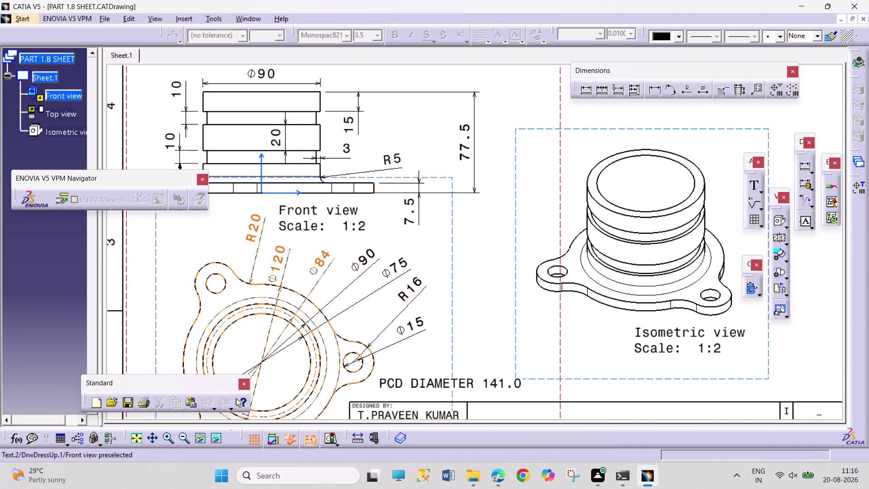
drag(450, 383, 434, 391)
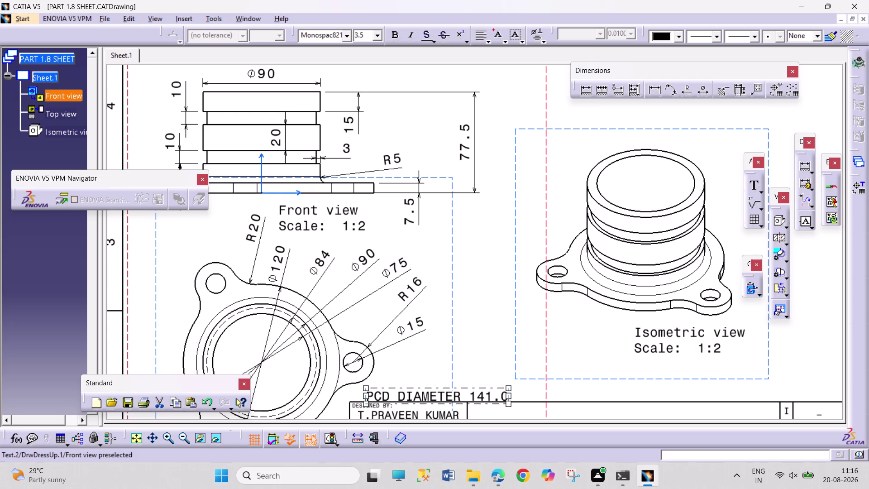
drag(435, 392, 434, 390)
click(478, 346)
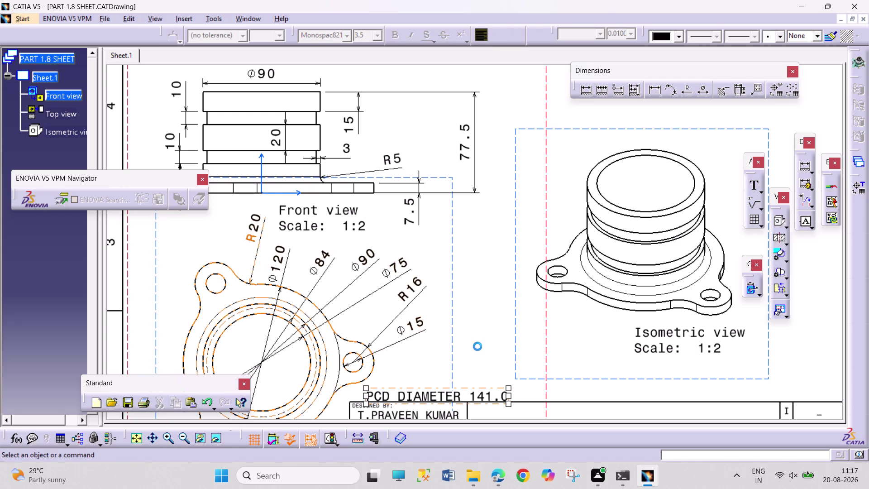
key(ctrl+z)
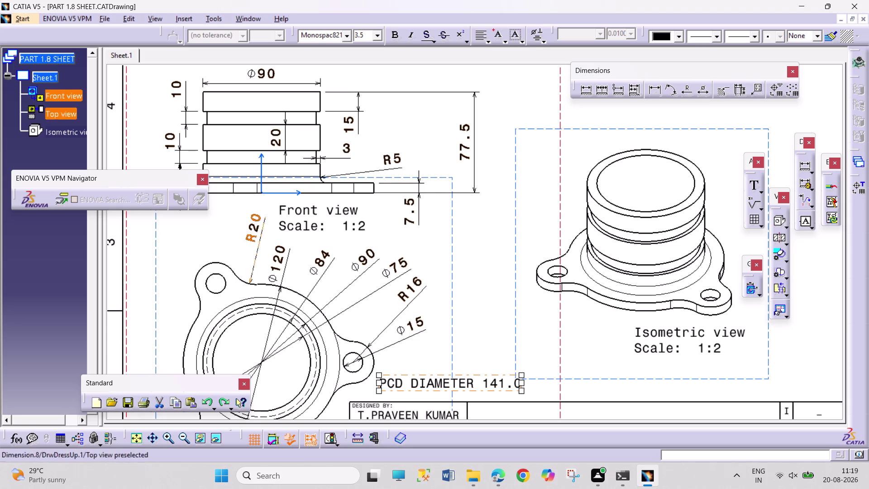
Move the 7.5 thickness dimension beside the flange base, save, and reopen Print.
drag(412, 217, 416, 218)
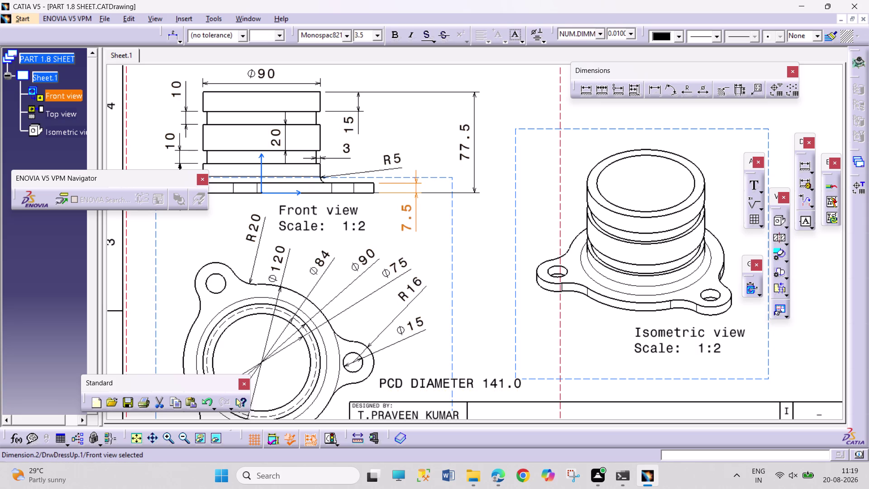
drag(417, 218, 437, 157)
click(467, 234)
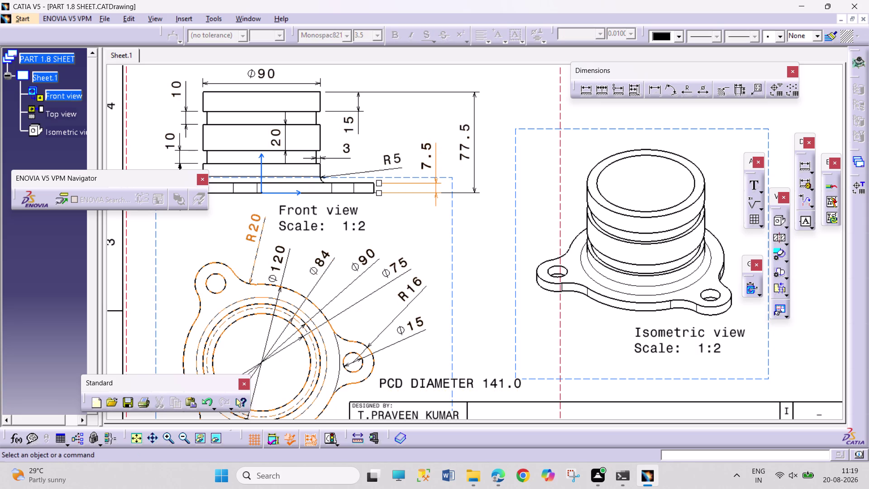
key(ctrl+s)
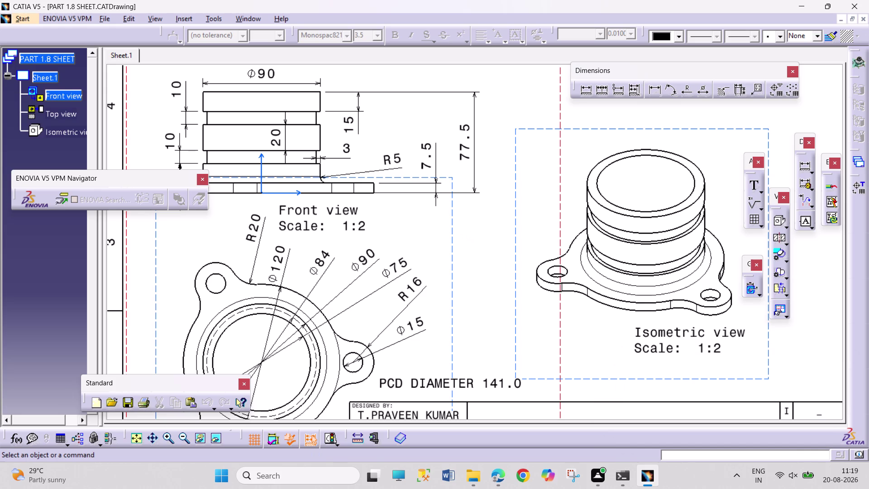
key(ctrl+p)
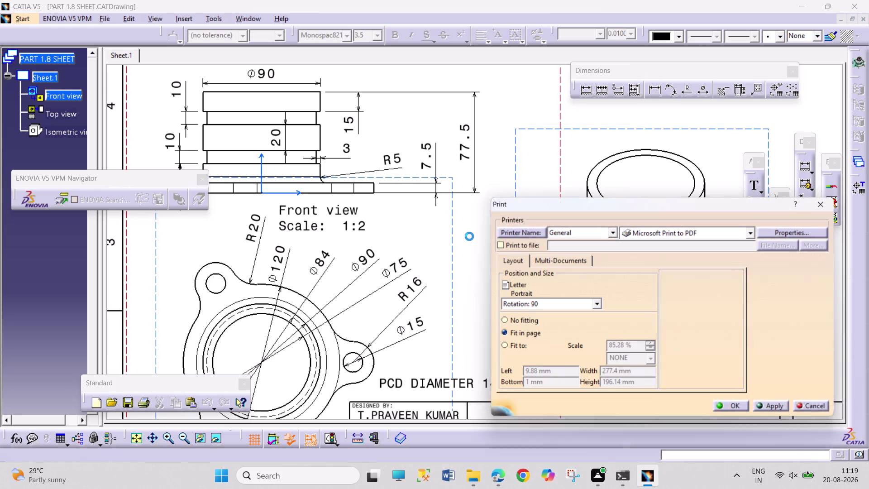
Set the print page setup to A4 ISO paper.
click(803, 358)
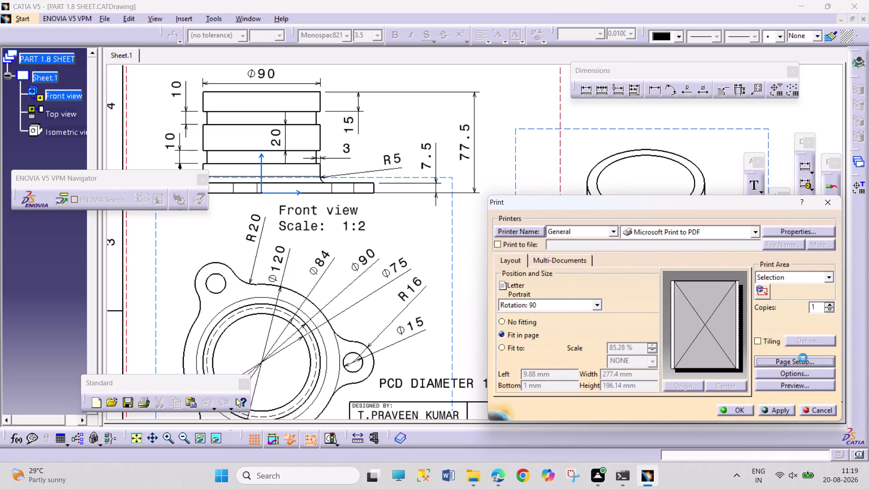
click(747, 357)
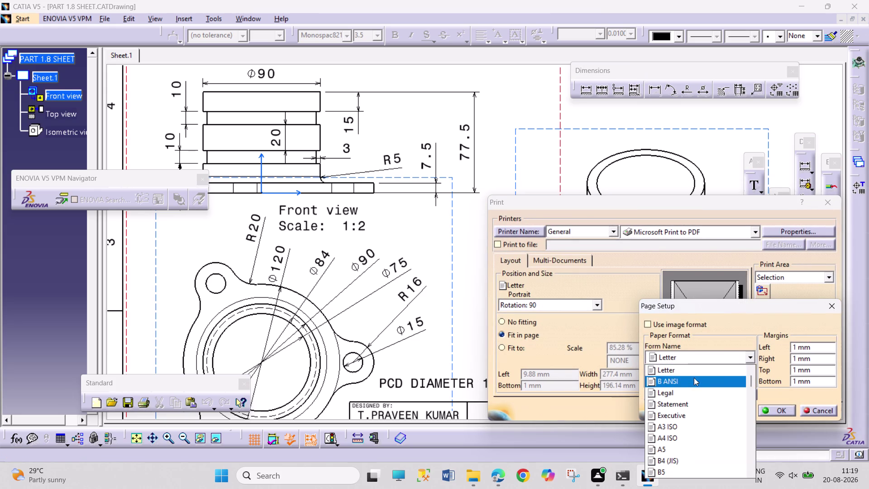
click(688, 436)
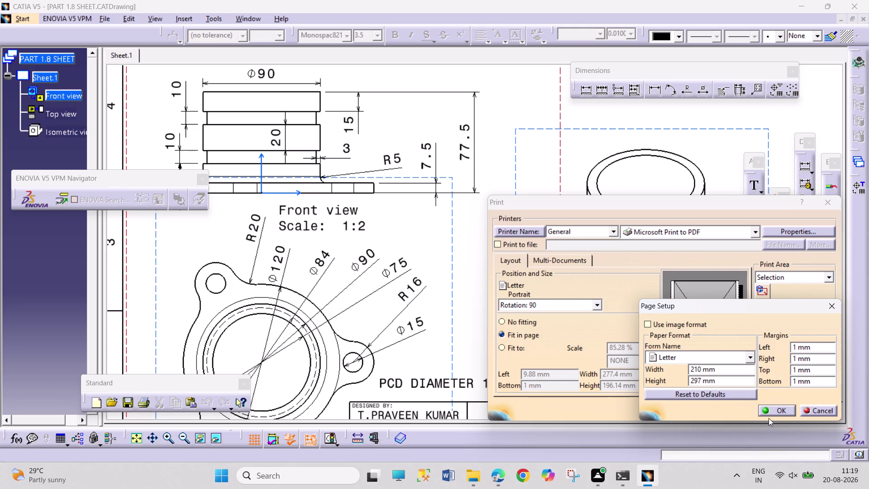
click(770, 411)
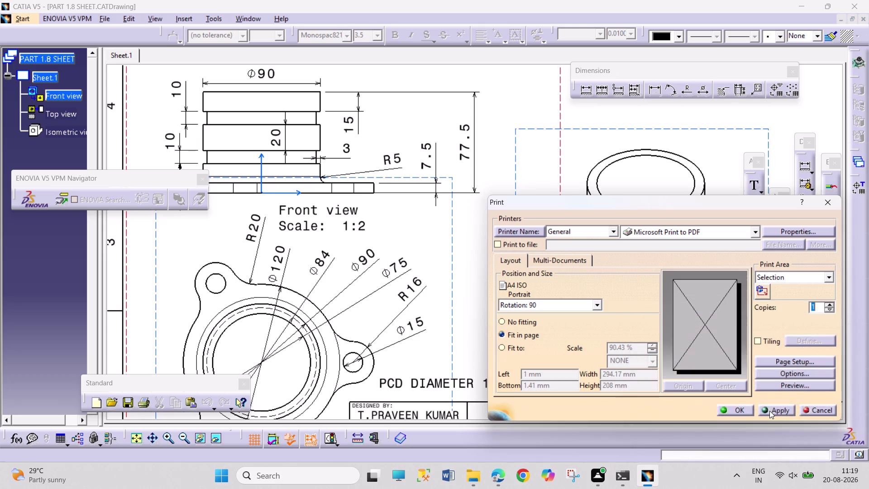
Print the drawing to PDF, overwriting the existing PART 1.8 PDF file.
click(748, 406)
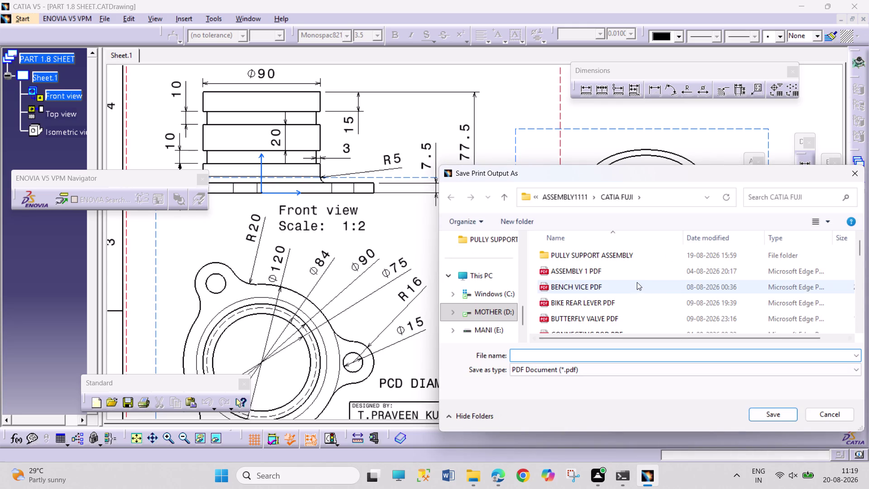
scroll(down, 3)
scroll(down, 3)
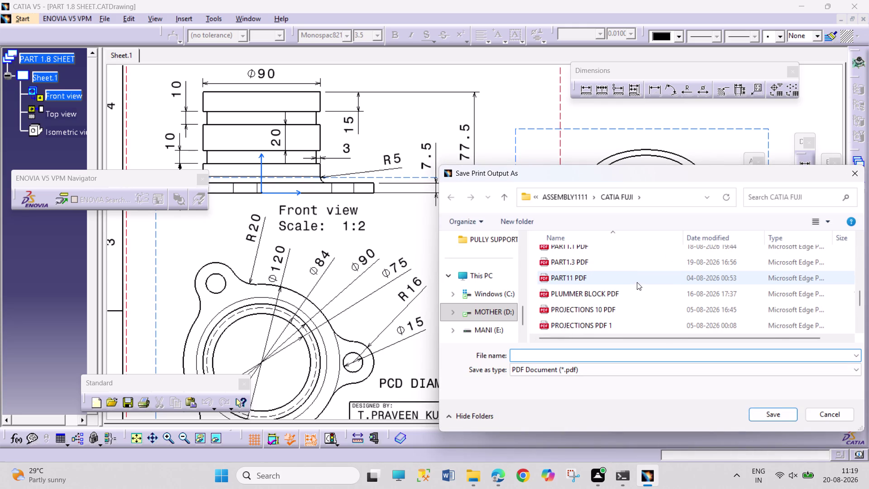
scroll(down, 3)
scroll(down, 3)
scroll(up, 3)
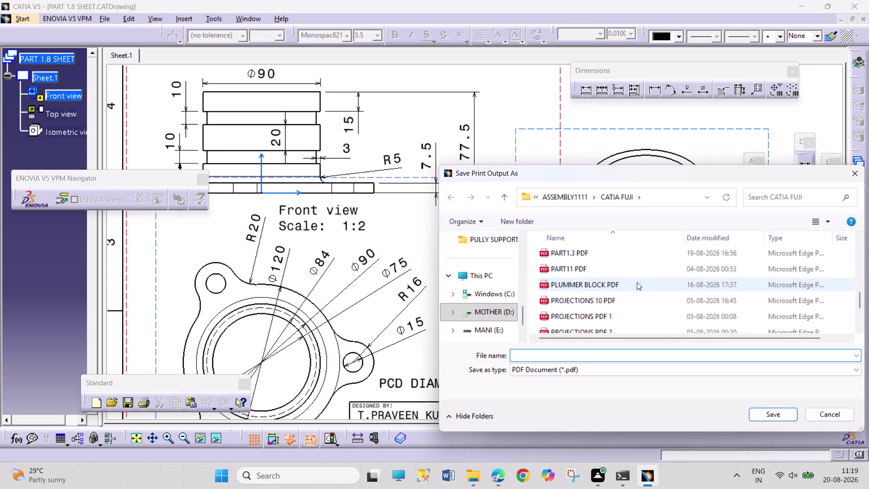
scroll(up, 3)
scroll(up, 3)
scroll(down, 3)
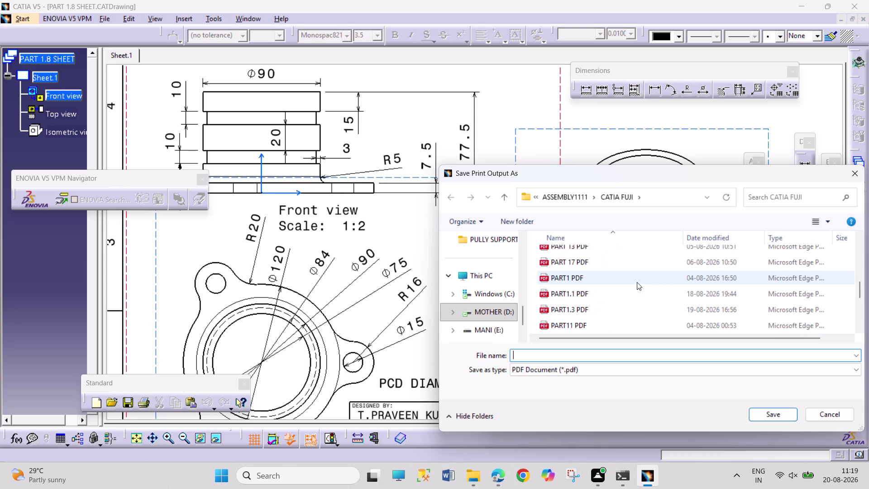
scroll(up, 3)
scroll(up, 3)
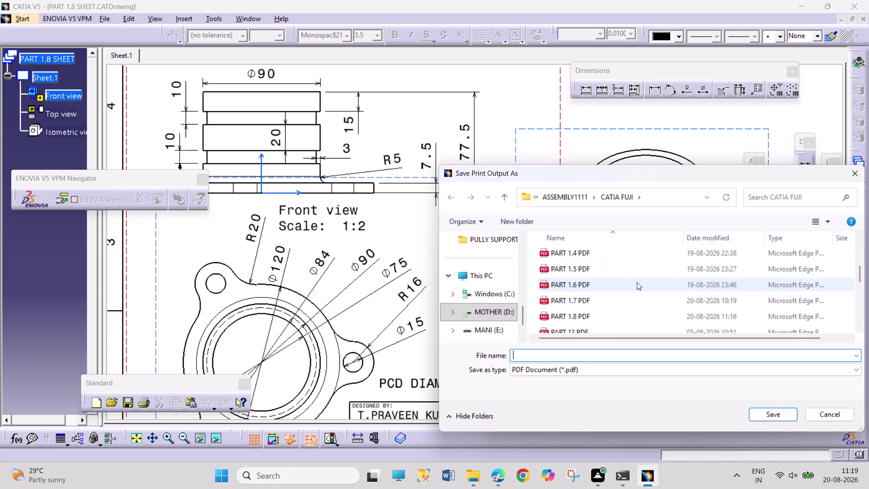
click(642, 315)
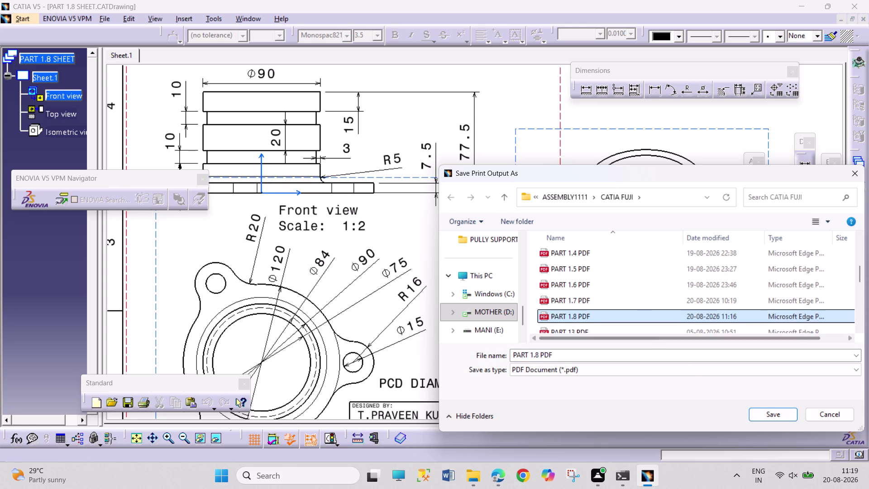
click(762, 408)
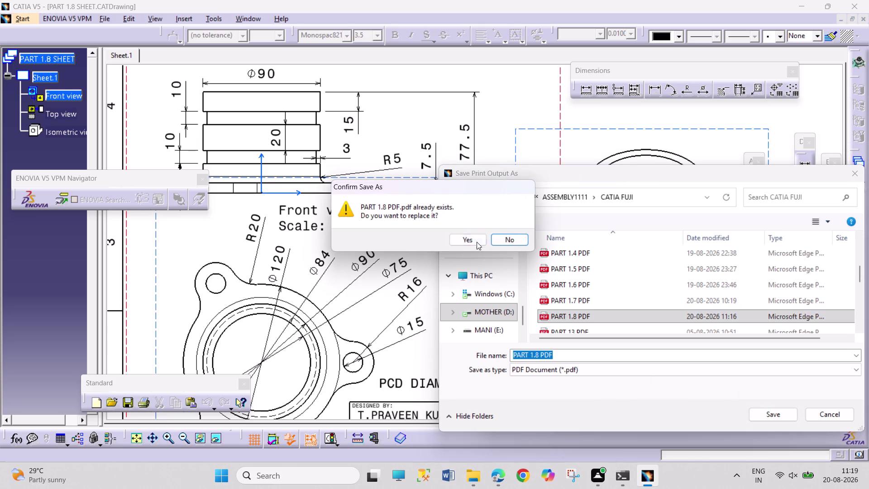
click(476, 240)
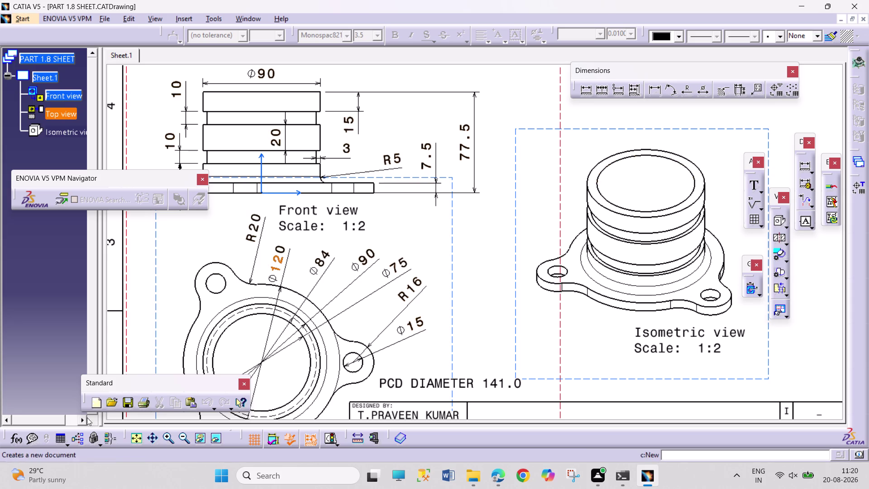
Fit the whole PART 1.8 sheet in view and check the isometric view's context menu.
click(135, 437)
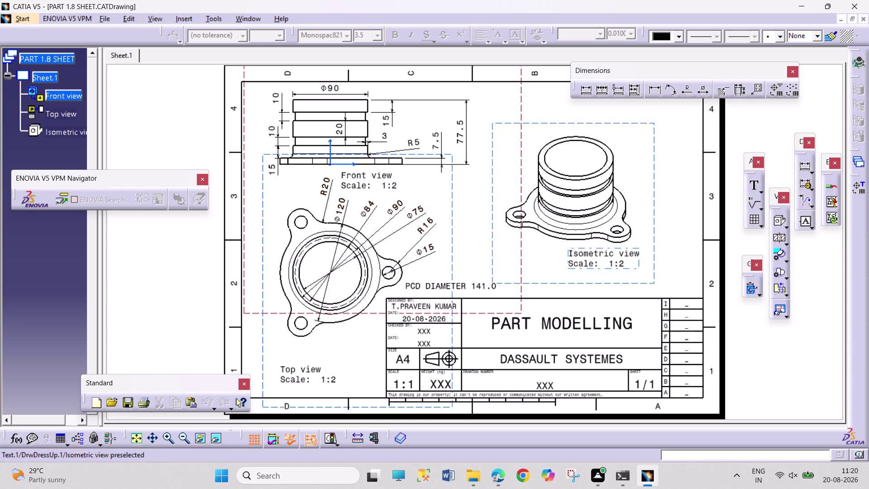
right_click(657, 196)
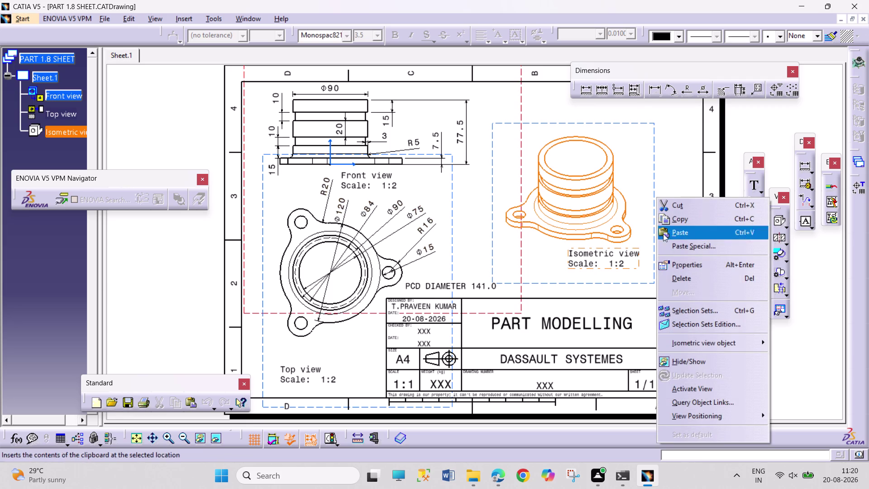
click(810, 366)
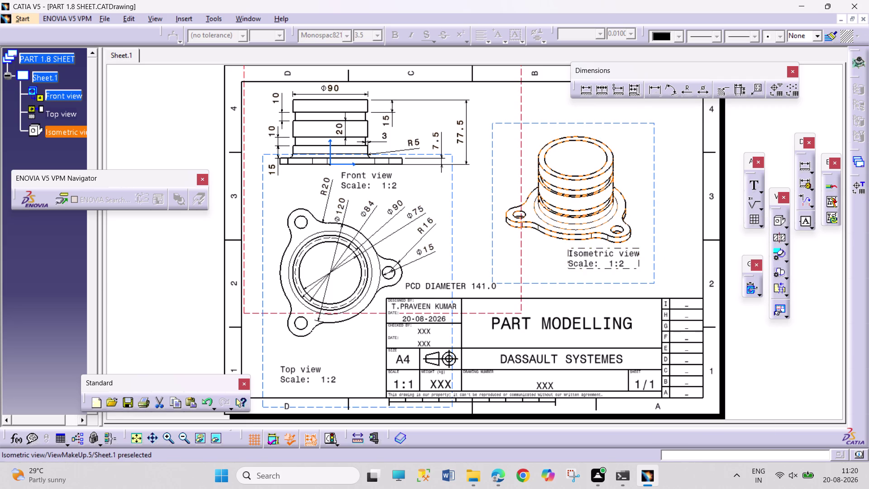
Inspect the context menus of the top and front views.
right_click(454, 225)
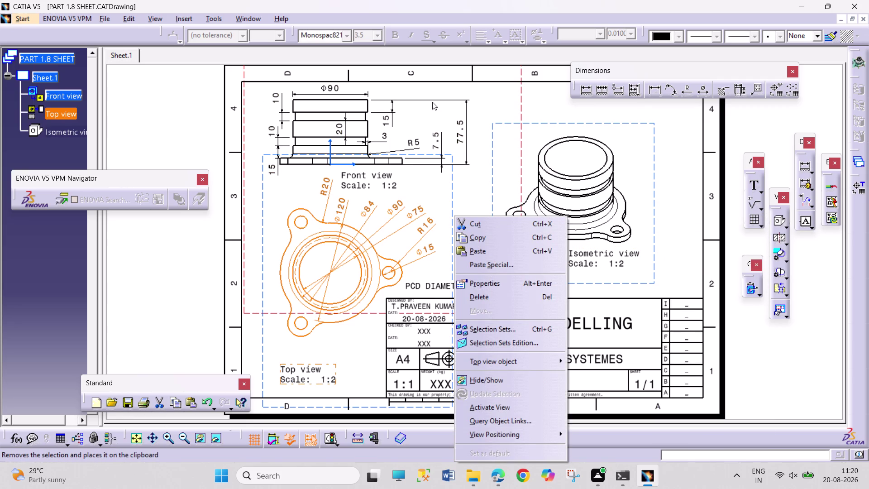
right_click(521, 110)
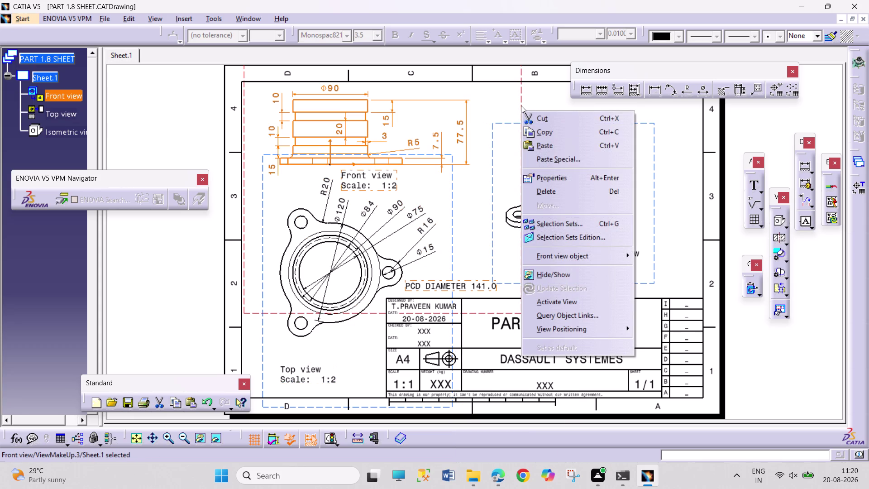
right_click(508, 100)
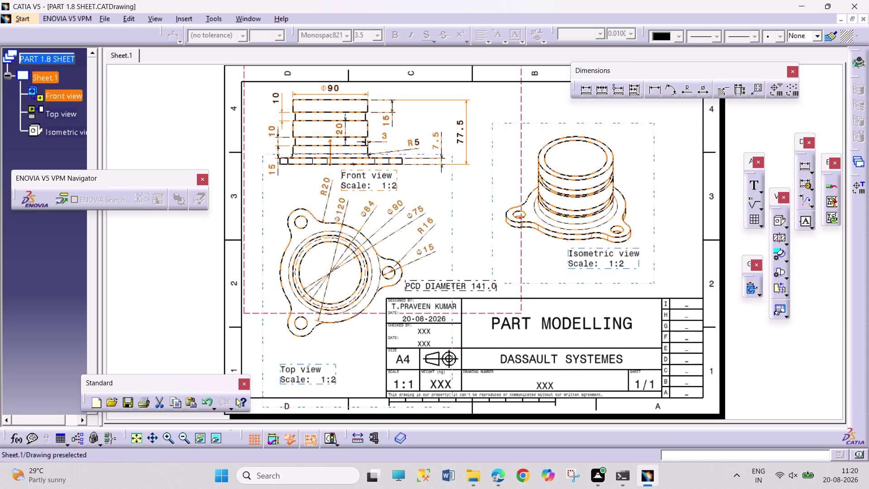
Drag the ENOVIA V5 VPM Navigator toolbar off the sheet and dock it at the left edge.
drag(121, 75, 125, 98)
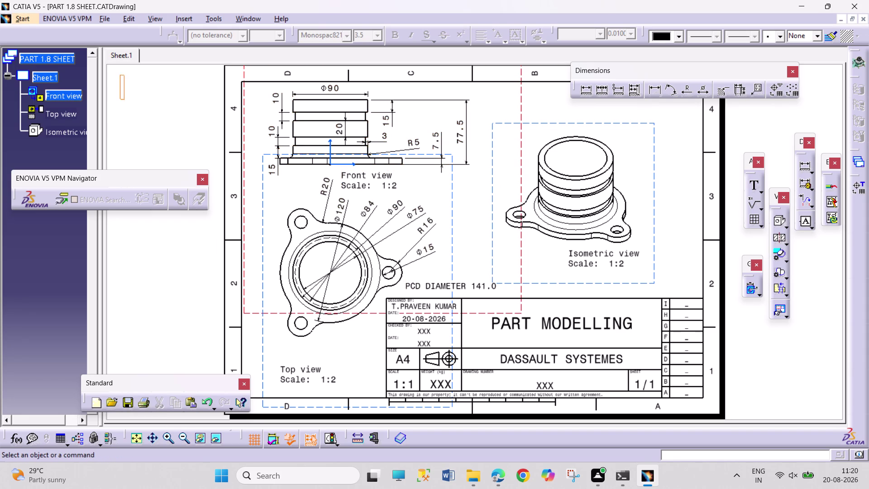
drag(125, 97, 223, 184)
drag(224, 183, 214, 255)
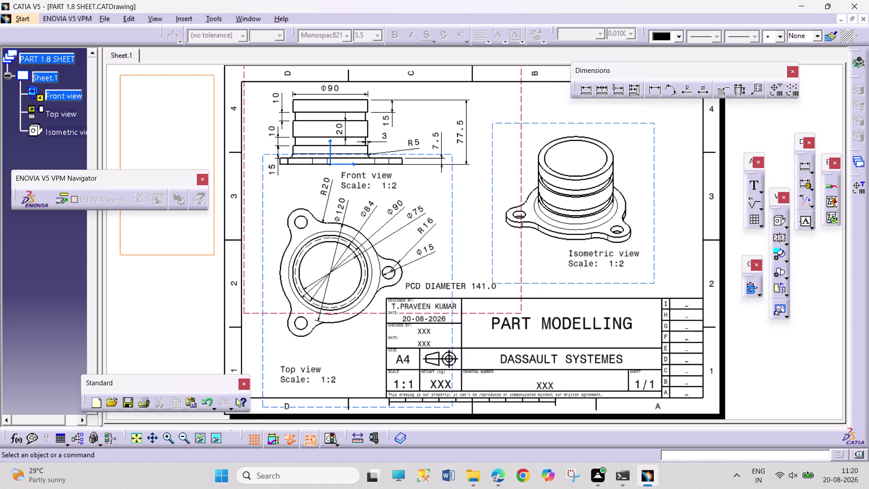
drag(214, 255, 212, 212)
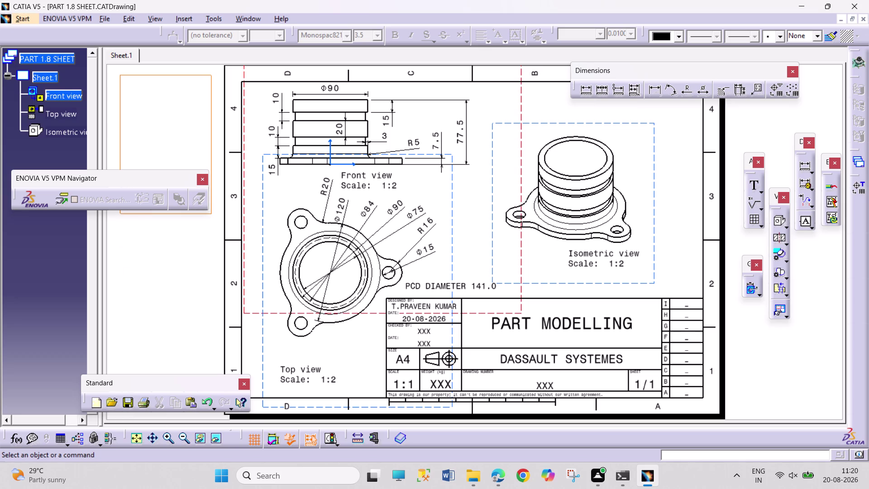
drag(211, 212, 204, 210)
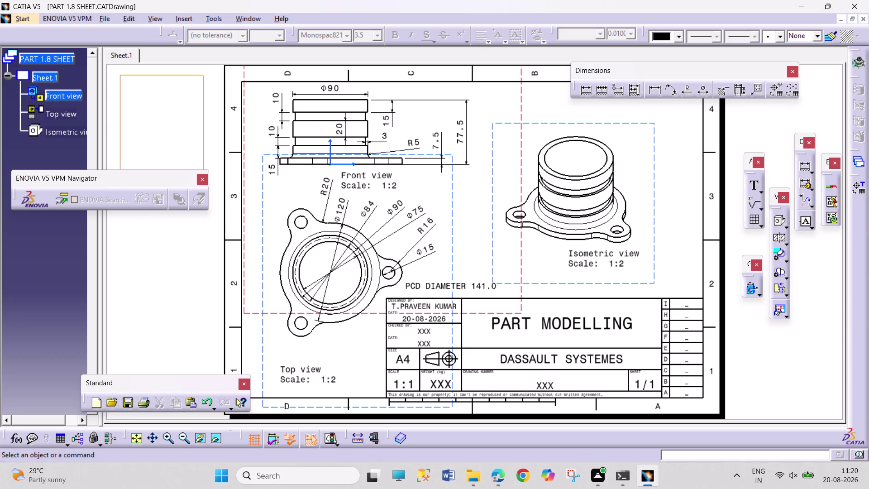
drag(204, 210, 181, 287)
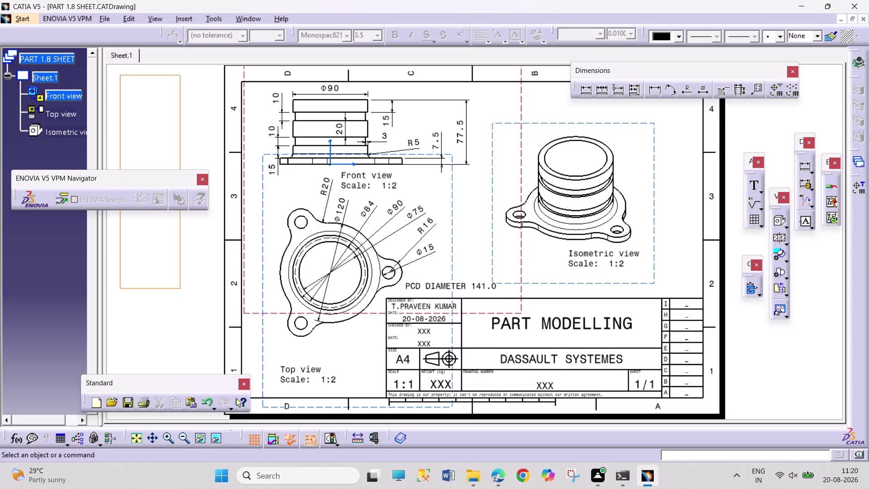
drag(181, 287, 190, 299)
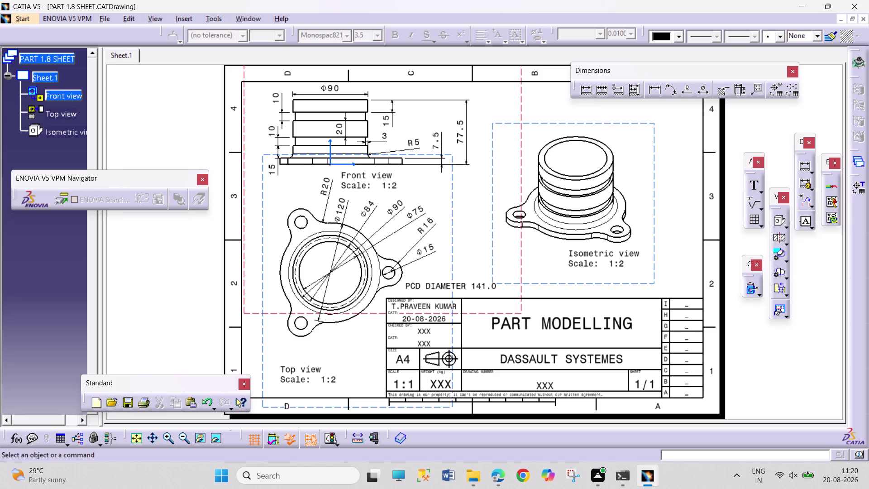
drag(119, 178, 113, 179)
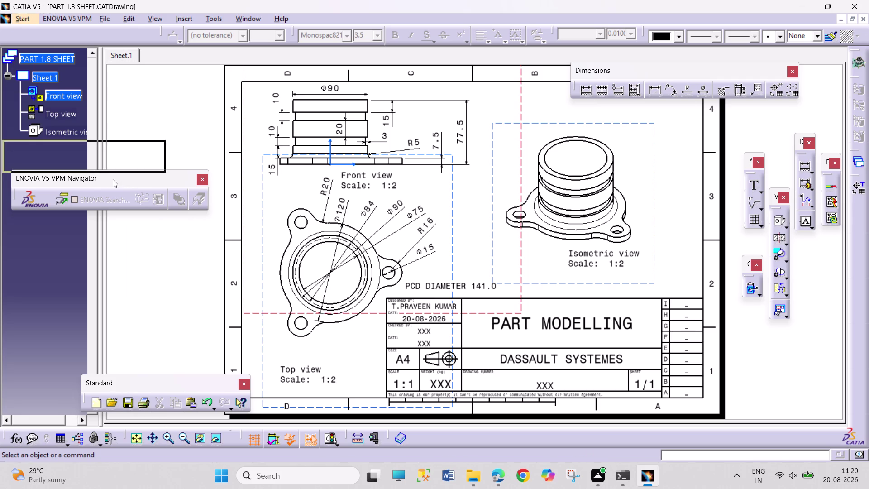
drag(113, 179, 71, 205)
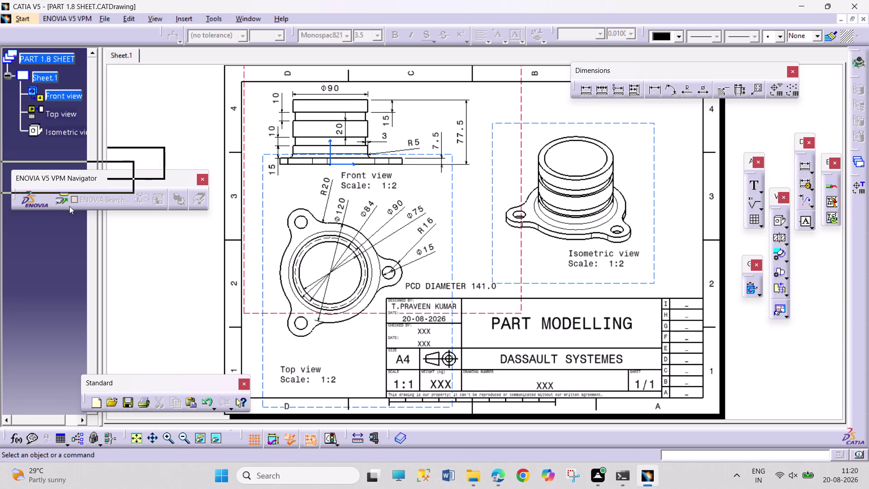
drag(71, 205, 67, 206)
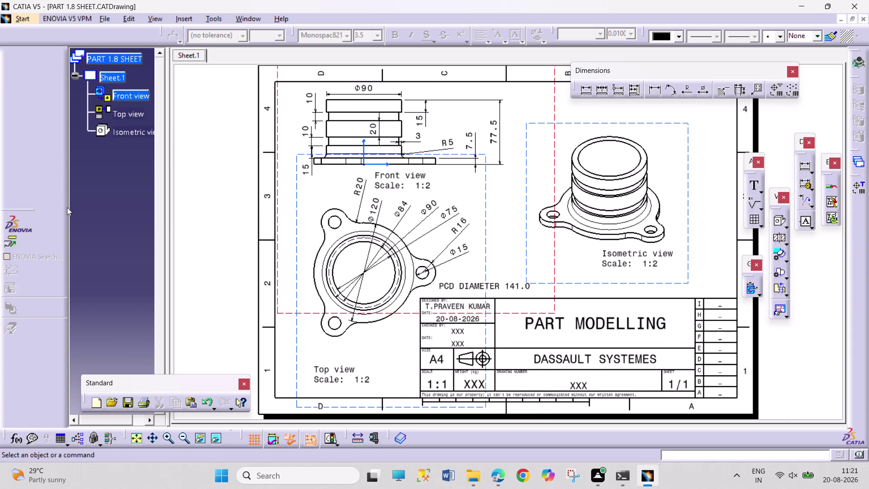
Undock the ENOVIA navigator toolbar and move it into the top toolbar row.
drag(23, 212, 122, 211)
drag(123, 215, 177, 141)
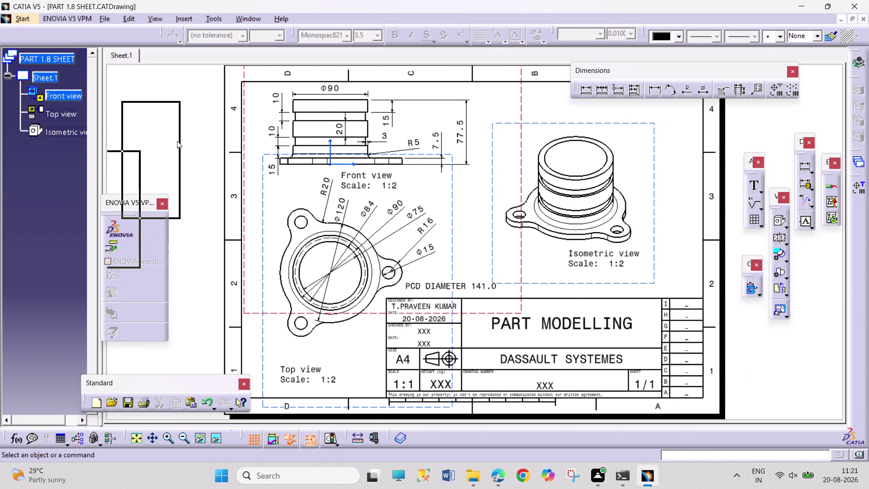
drag(177, 141, 37, 36)
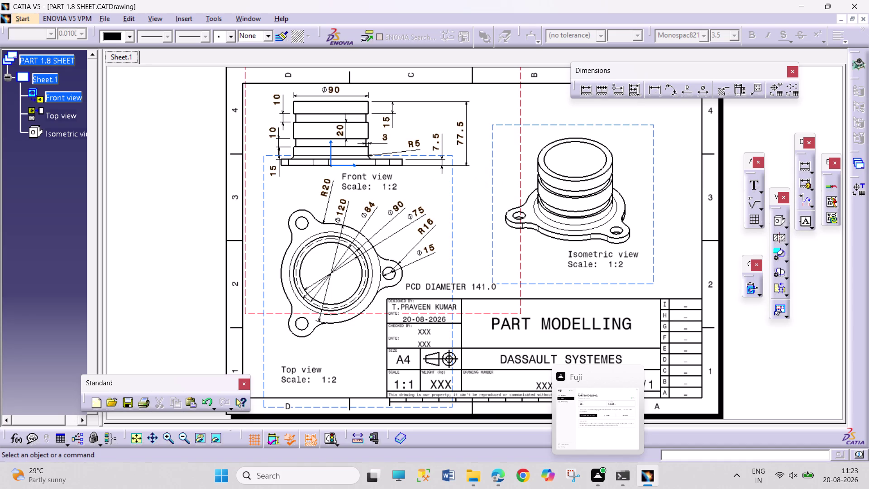
Close the drawing window to return to the PART 1.8 part model.
drag(748, 335, 792, 391)
drag(733, 358, 819, 393)
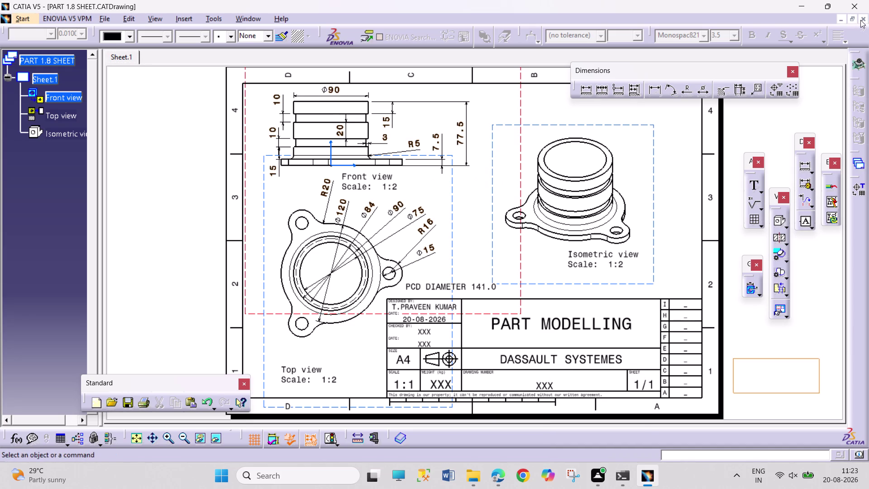
click(863, 18)
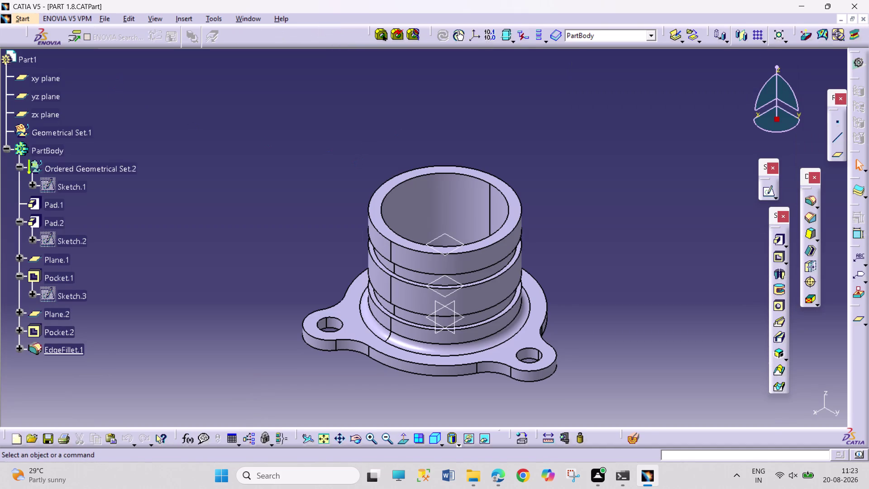
Dismiss the Start workbench menu unchanged and bring up the drawing PDF in Edge.
click(29, 16)
click(86, 48)
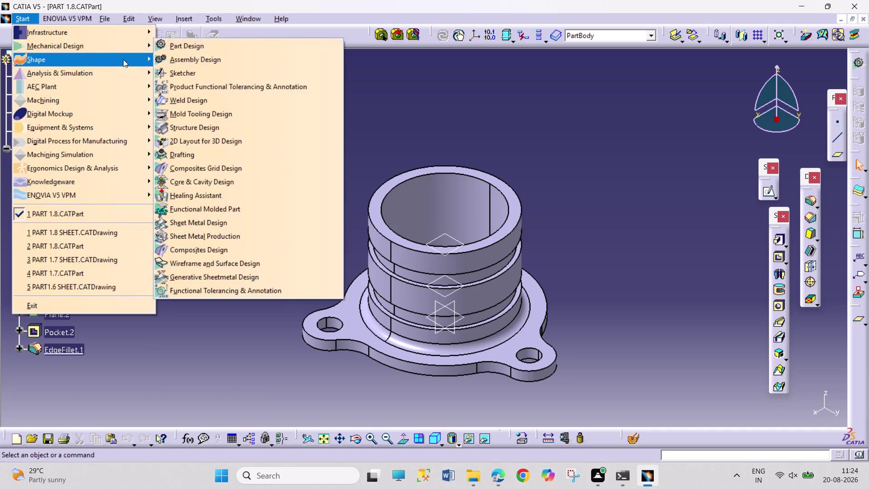
click(262, 46)
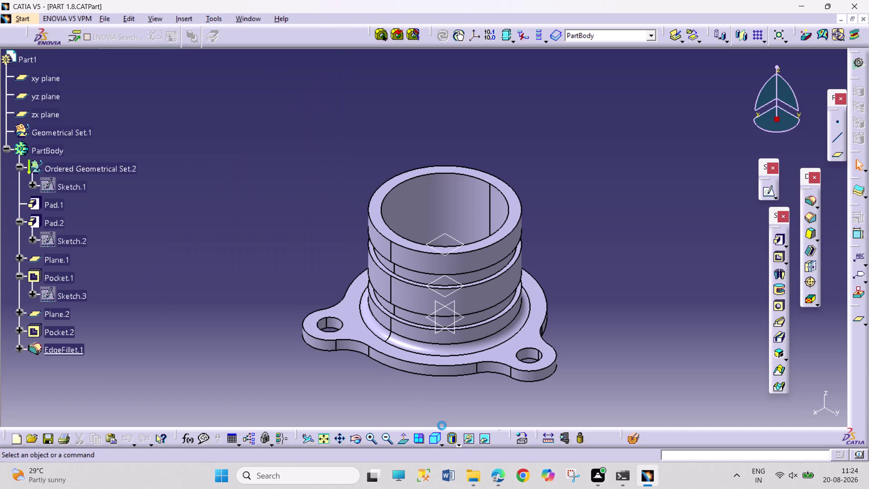
click(495, 477)
scroll(down, 3)
Scroll through the link arm drawing on page 3, then return to CATIA's Part2.
scroll(down, 3)
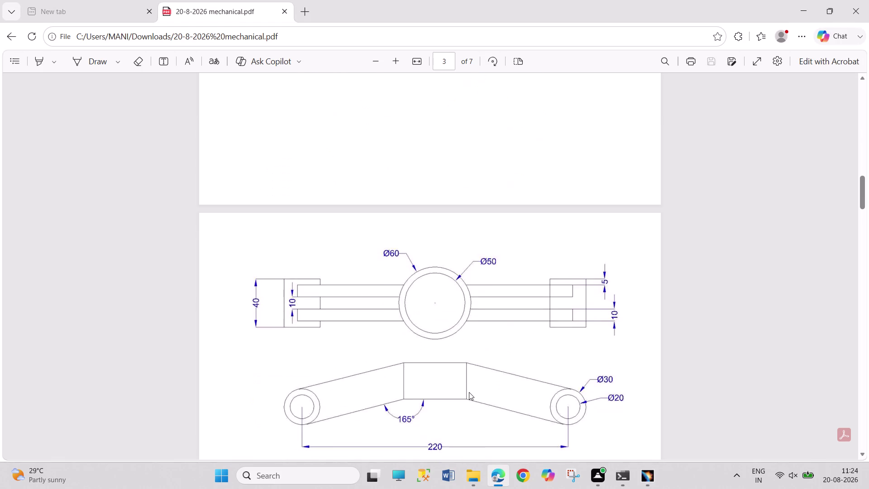
scroll(down, 3)
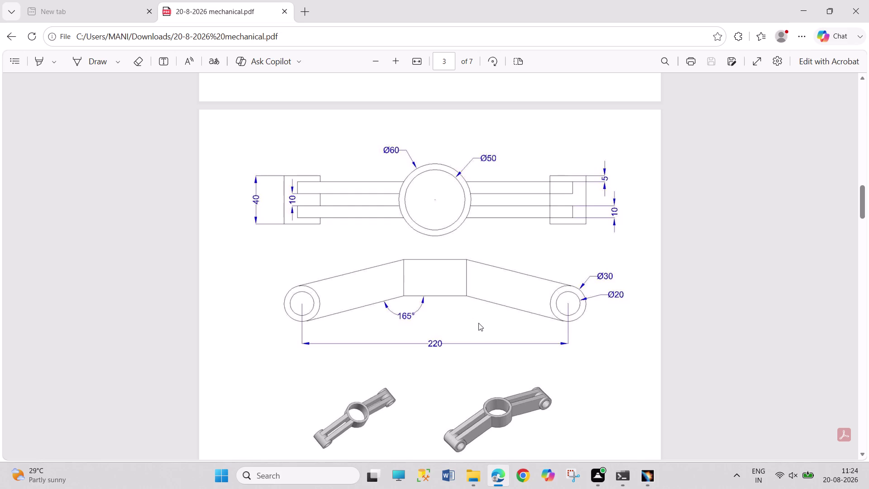
click(650, 476)
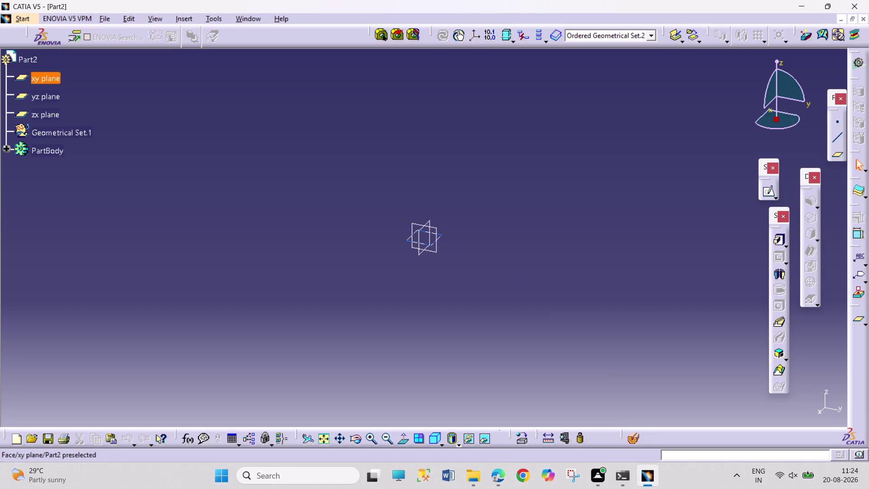
Start a sketch on the xy plane and draw two concentric circles at the origin.
click(441, 236)
click(766, 194)
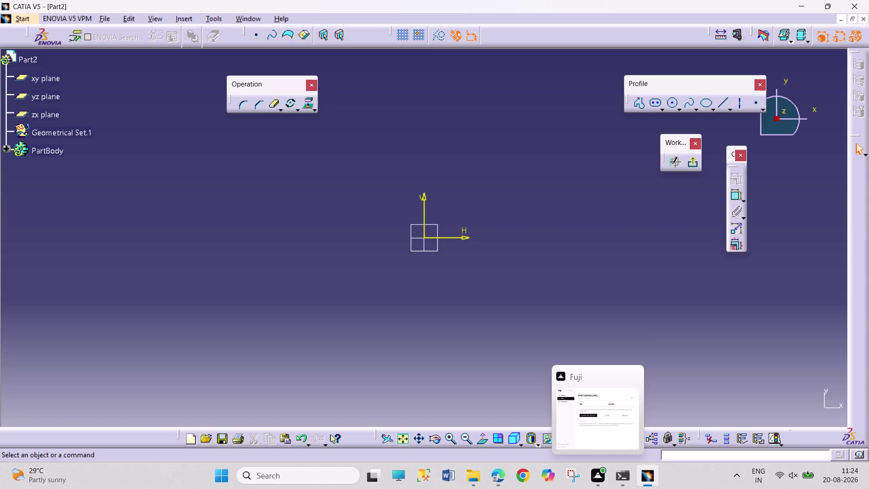
click(670, 104)
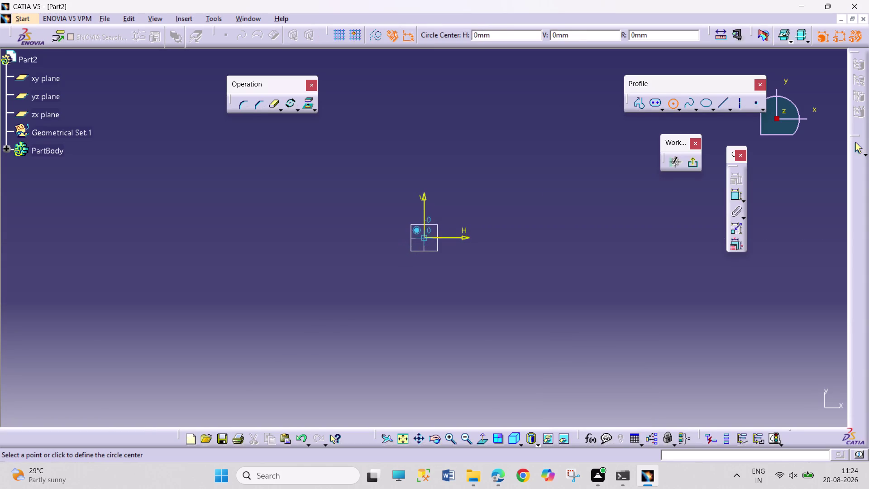
click(425, 236)
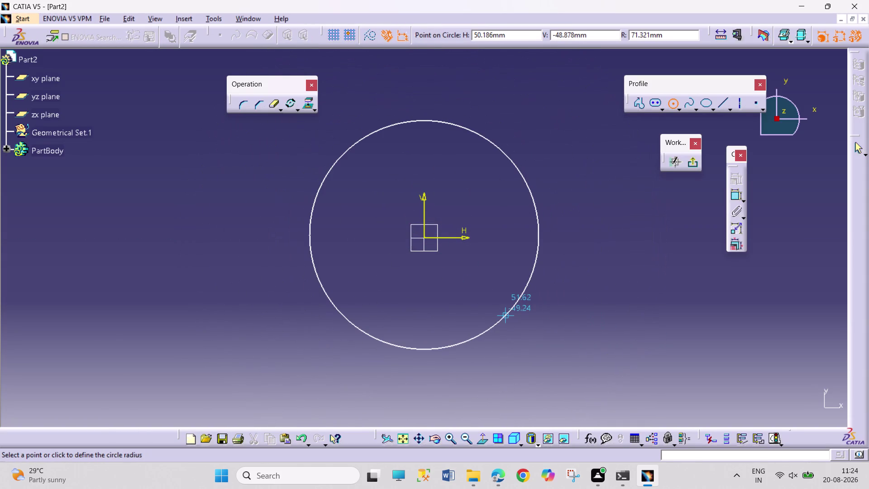
key(Escape)
key(Escape)
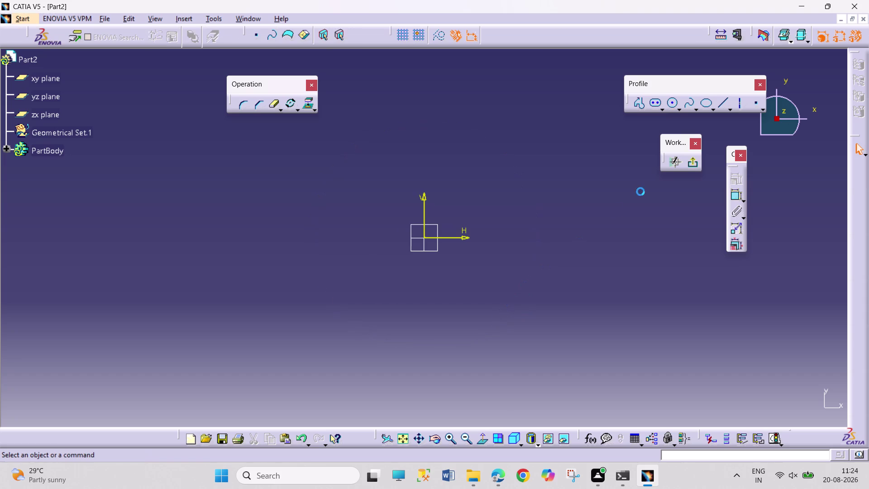
drag(670, 104, 669, 109)
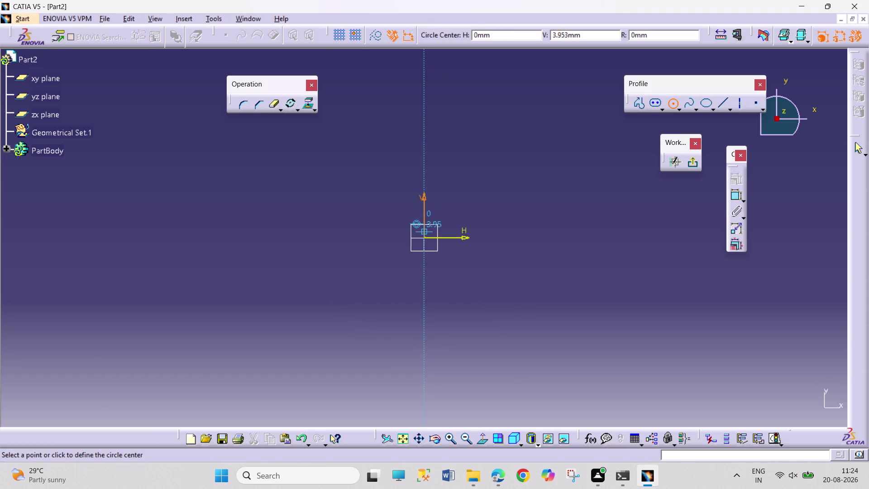
click(425, 237)
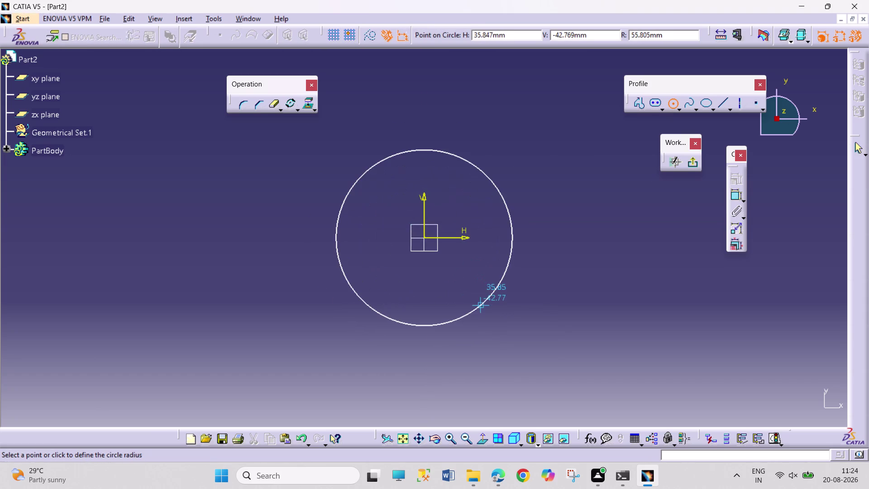
click(482, 307)
click(667, 102)
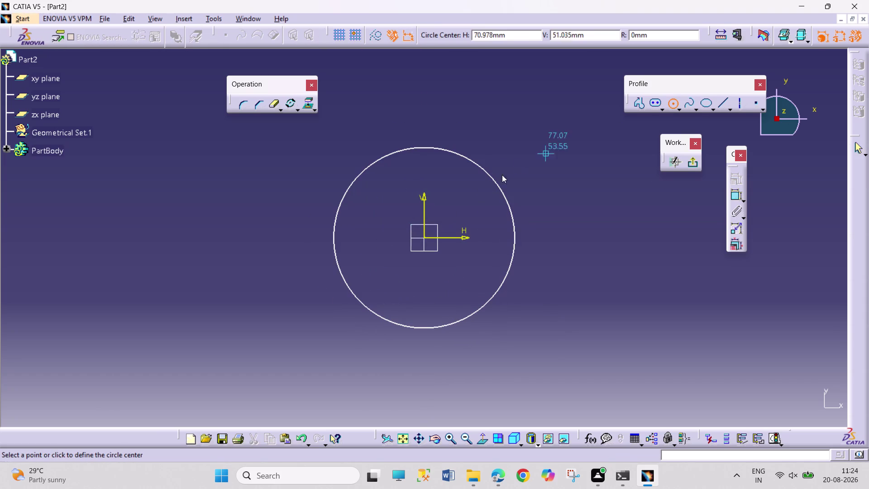
click(425, 238)
click(490, 274)
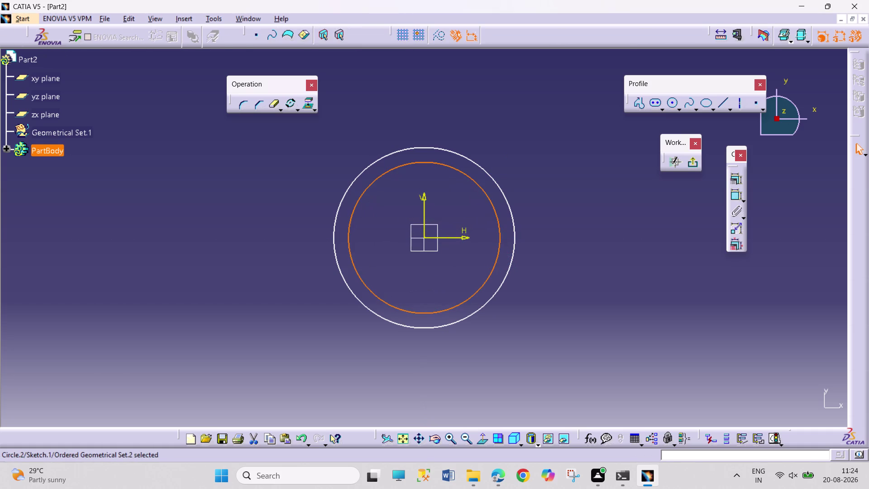
Add diameter constraints to the inner and outer circles.
drag(732, 194, 695, 194)
click(734, 199)
click(564, 197)
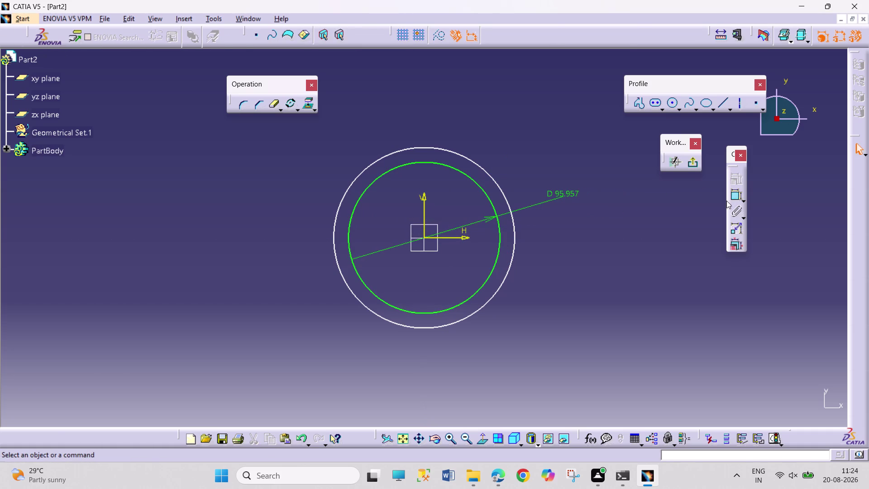
click(733, 198)
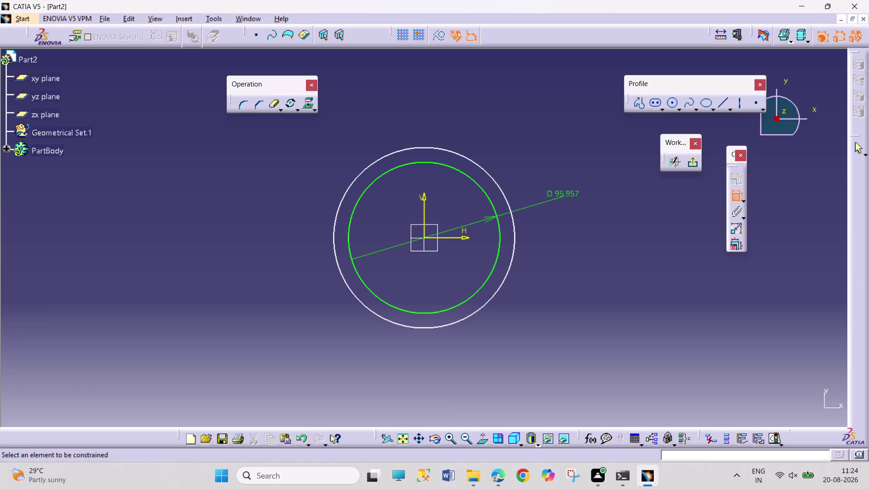
click(496, 179)
click(537, 167)
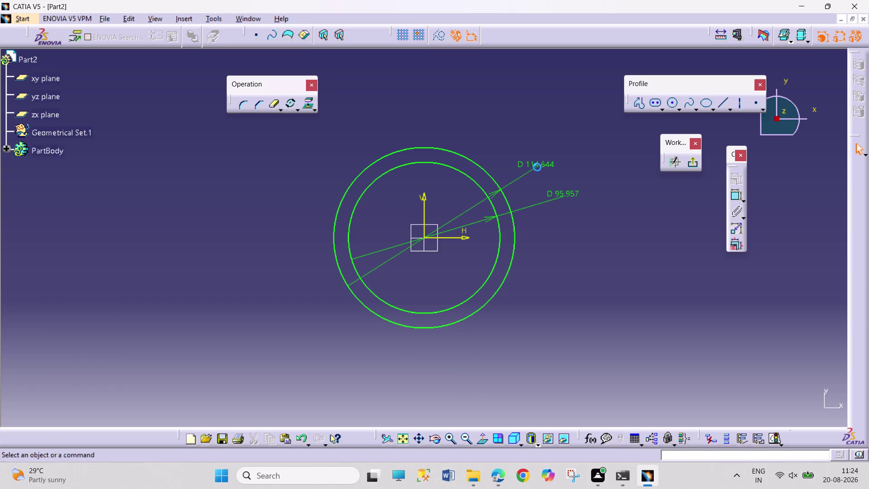
Set the outer diameter to 60 and the inner to 50, then exit the sketch.
double_click(547, 163)
text(6)
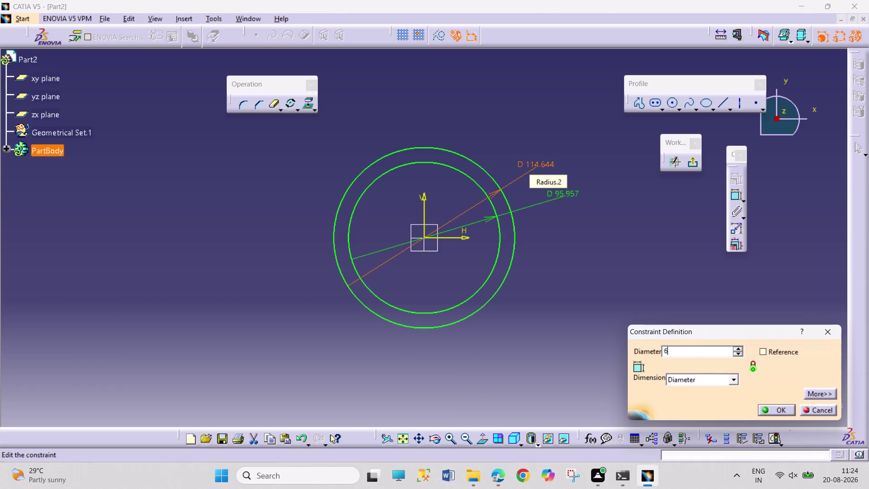
text(0)
key(Return)
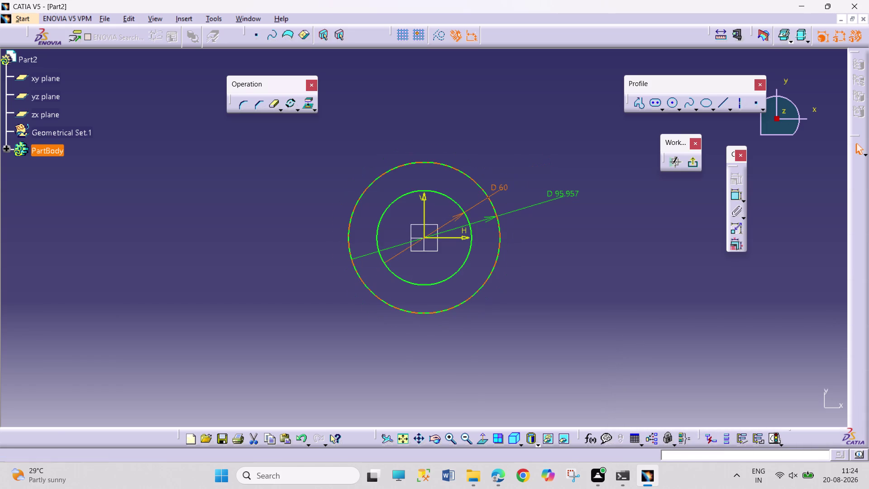
double_click(567, 194)
text(50)
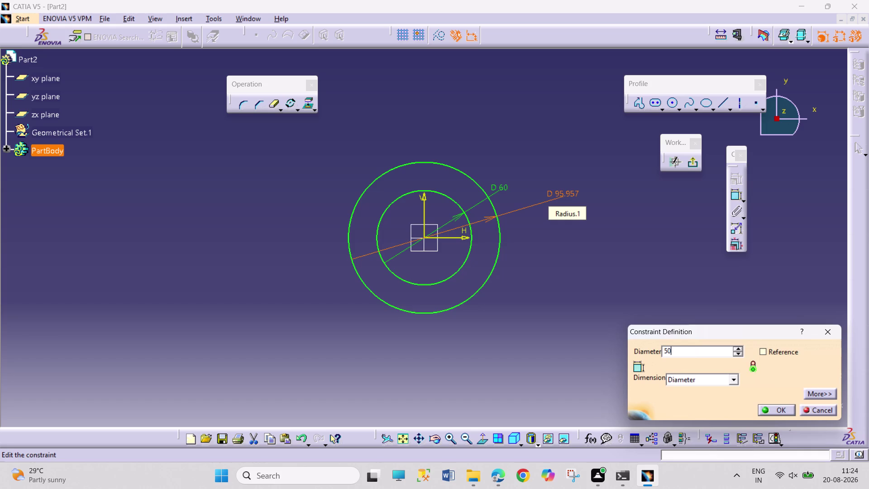
key(Return)
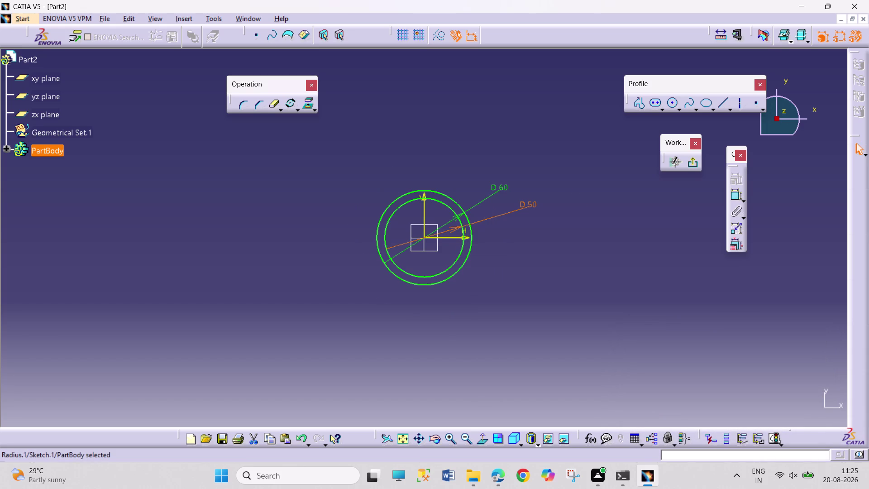
click(488, 244)
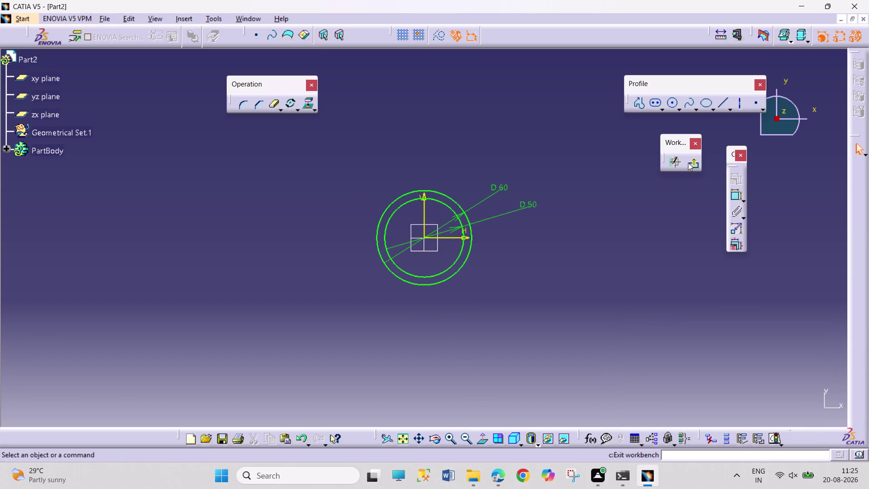
click(692, 164)
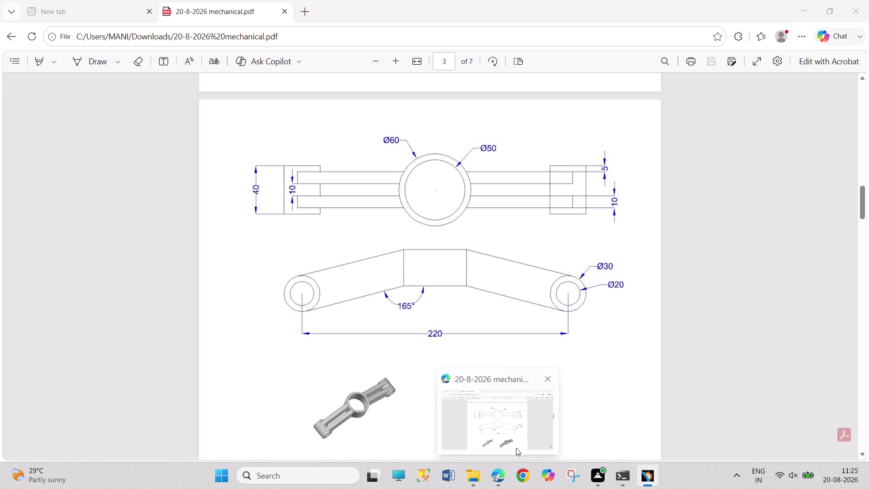
Recheck the linkage drawing's 3D views on PDF page 3, then return to CATIA.
click(516, 446)
scroll(down, 3)
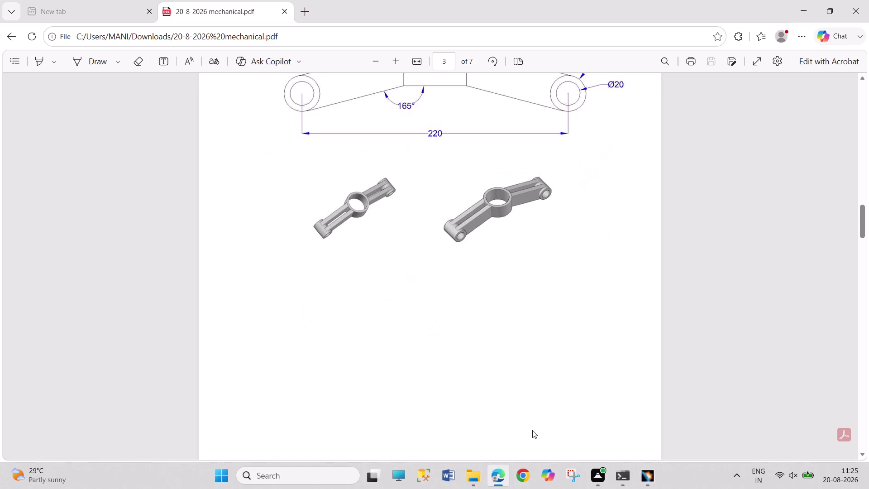
scroll(up, 3)
scroll(up, 3)
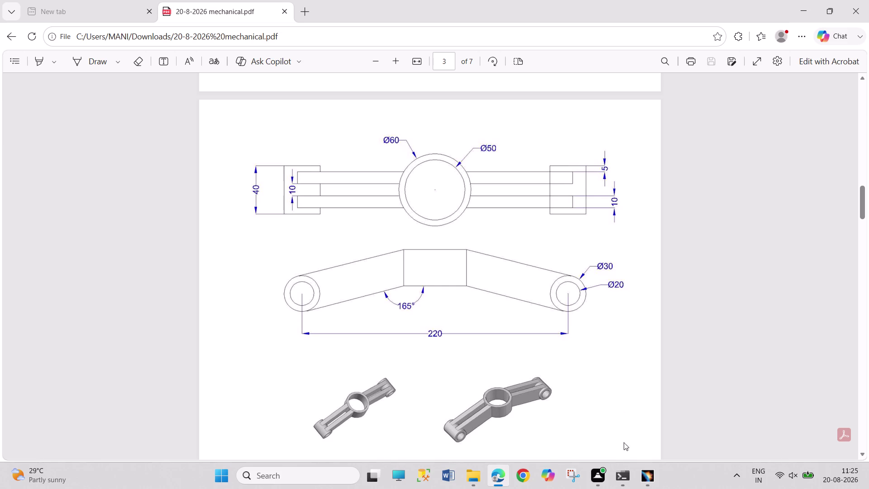
click(642, 472)
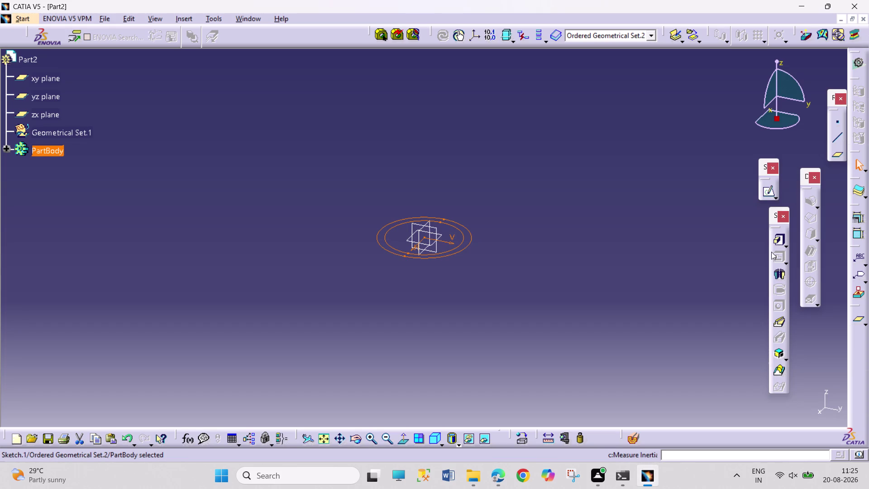
Pad the hub circles with Mirrored extent and a 15 mm length.
click(775, 240)
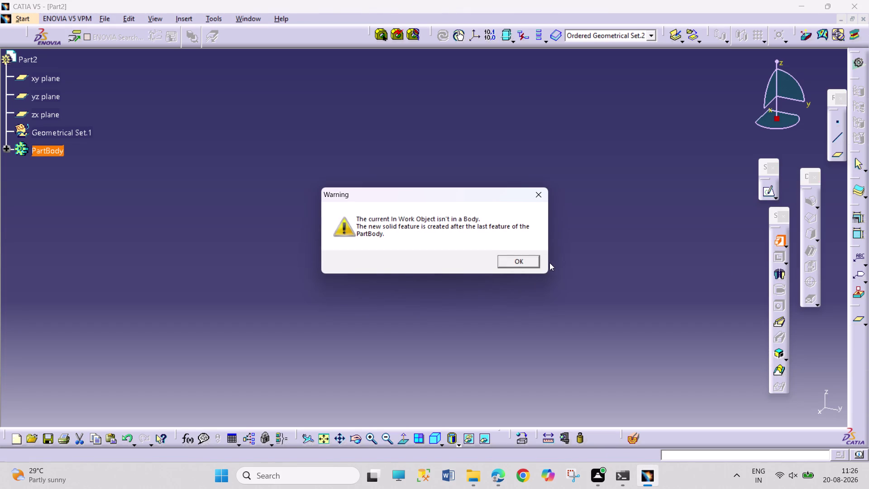
click(537, 264)
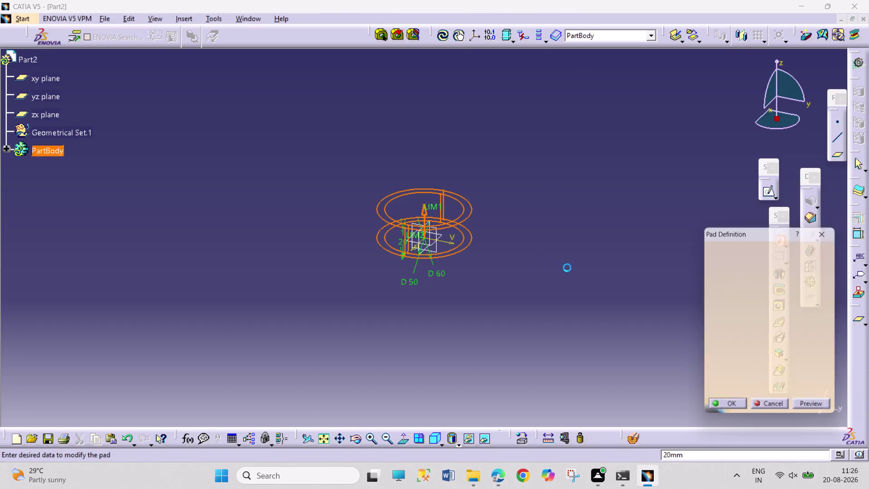
click(759, 372)
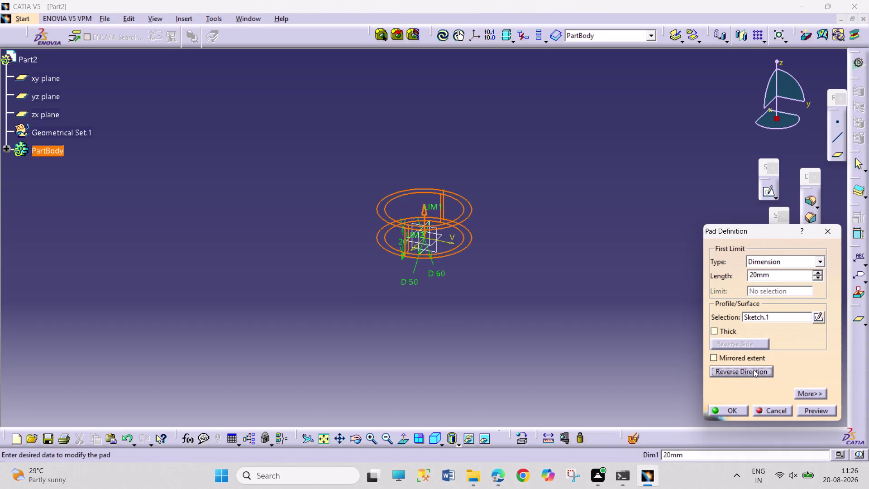
click(740, 358)
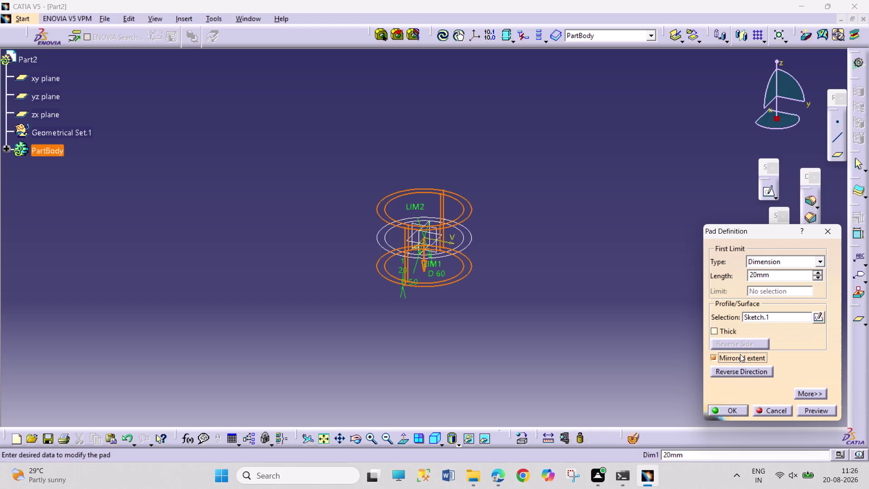
click(749, 370)
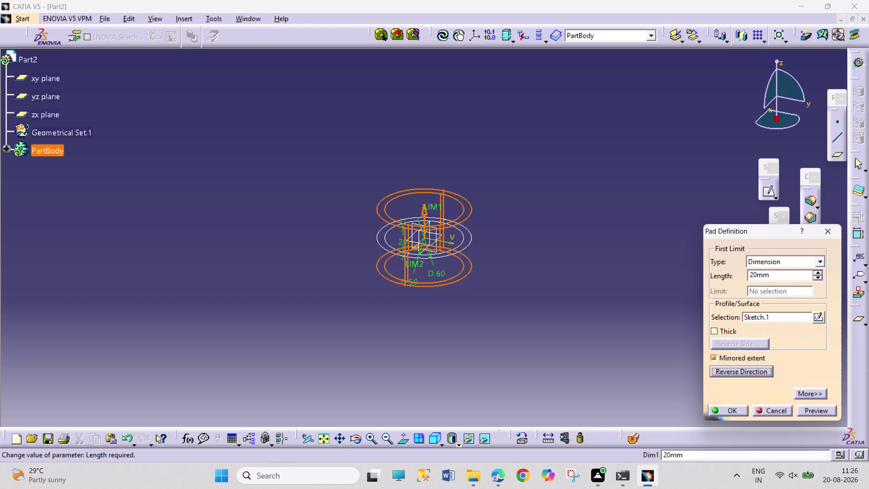
double_click(757, 277)
text(15)
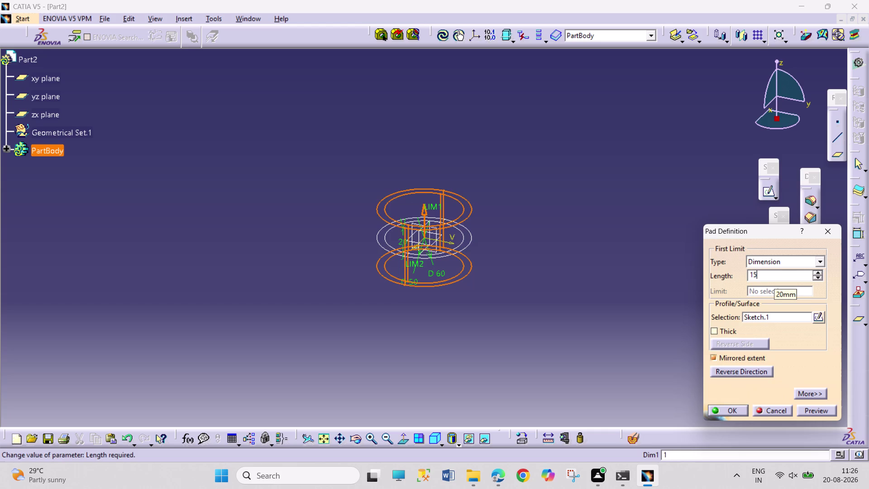
key(Return)
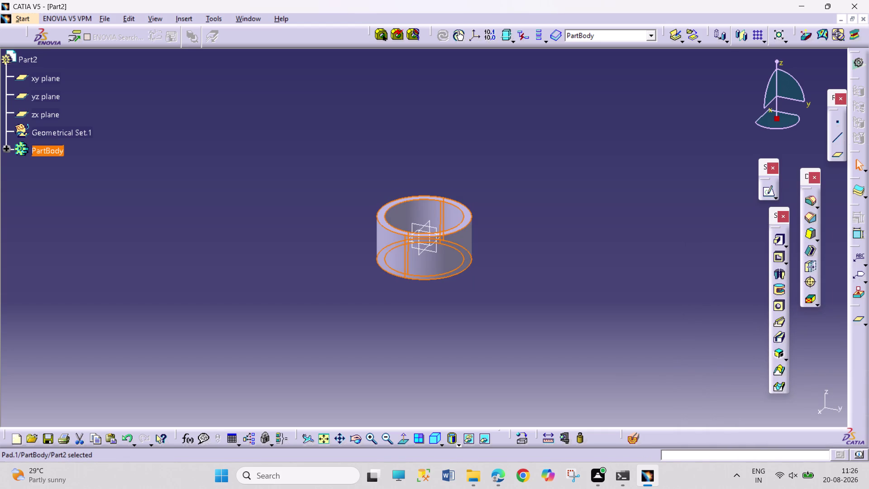
click(608, 315)
click(558, 318)
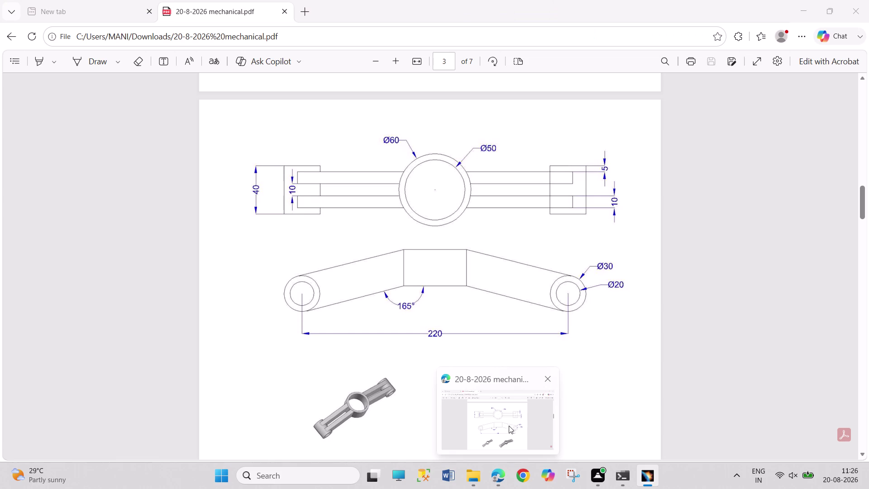
Back in CATIA, start a new sketch on Part2's yz plane.
click(617, 292)
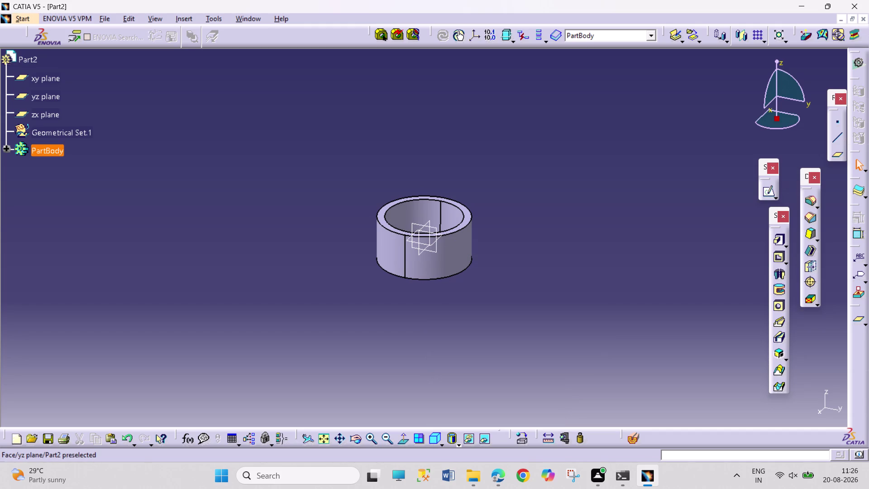
click(435, 251)
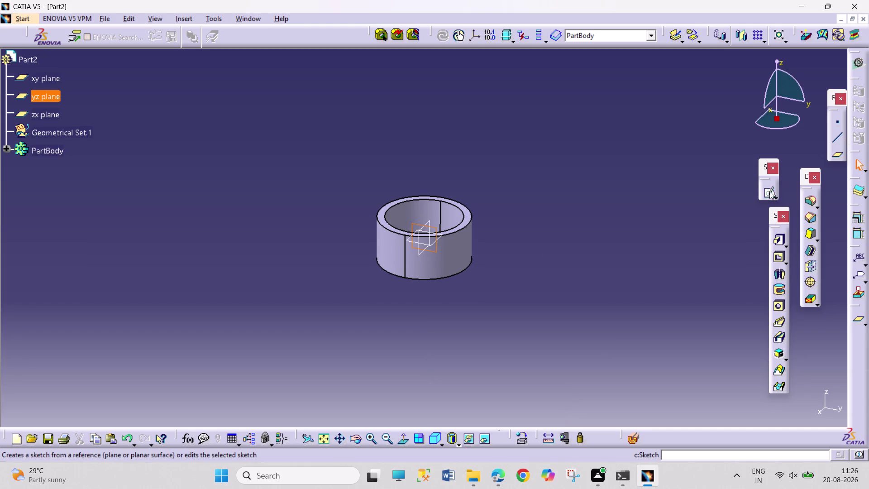
click(769, 191)
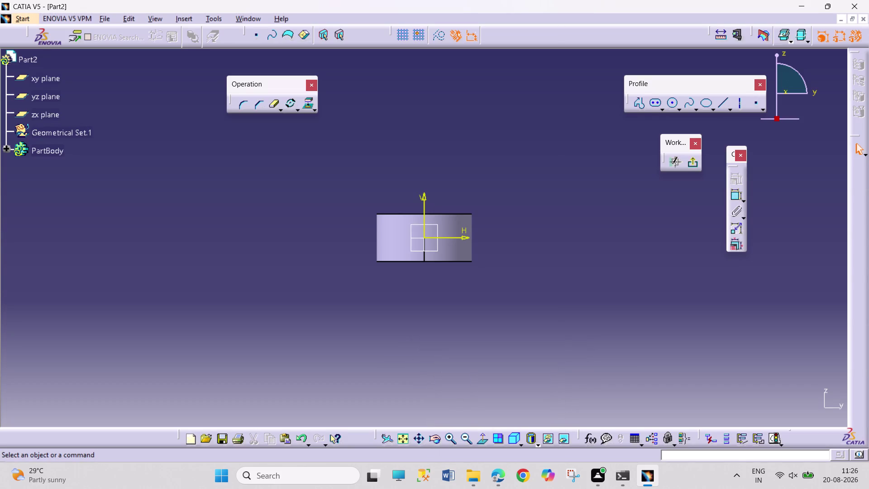
click(670, 104)
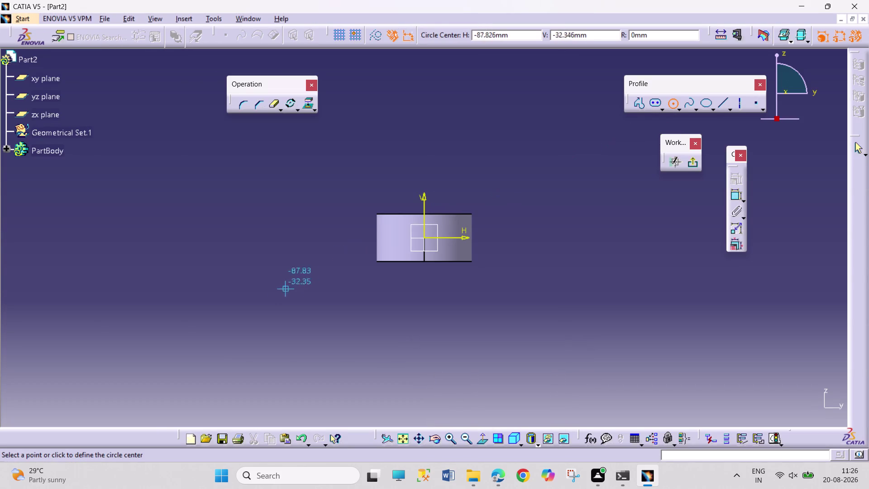
Draw two concentric circle pairs, one left and one right of the hub ring.
click(256, 280)
click(273, 298)
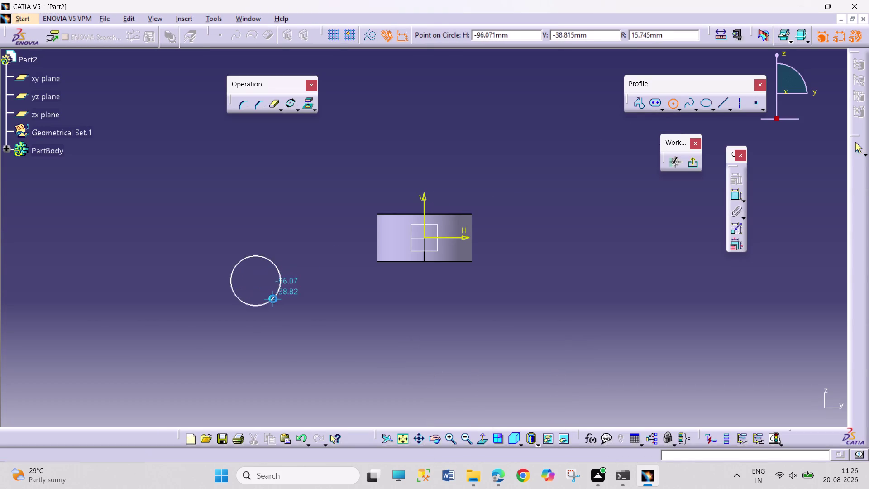
click(673, 105)
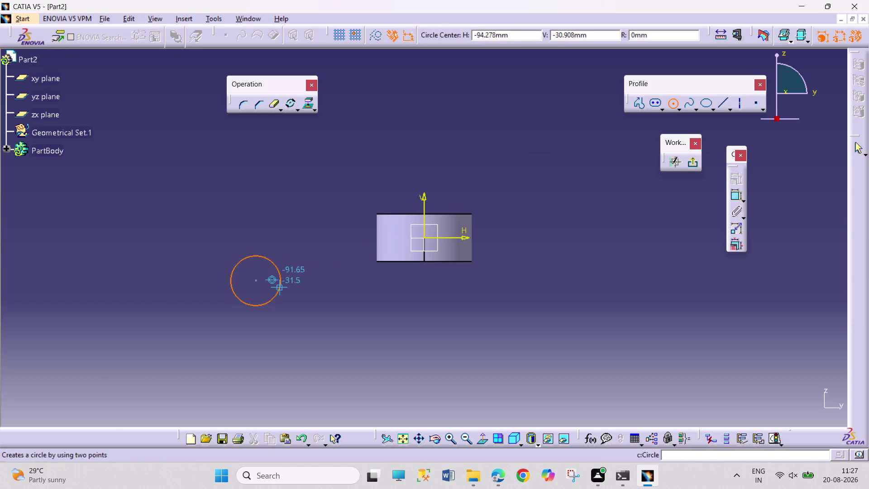
click(256, 281)
click(276, 313)
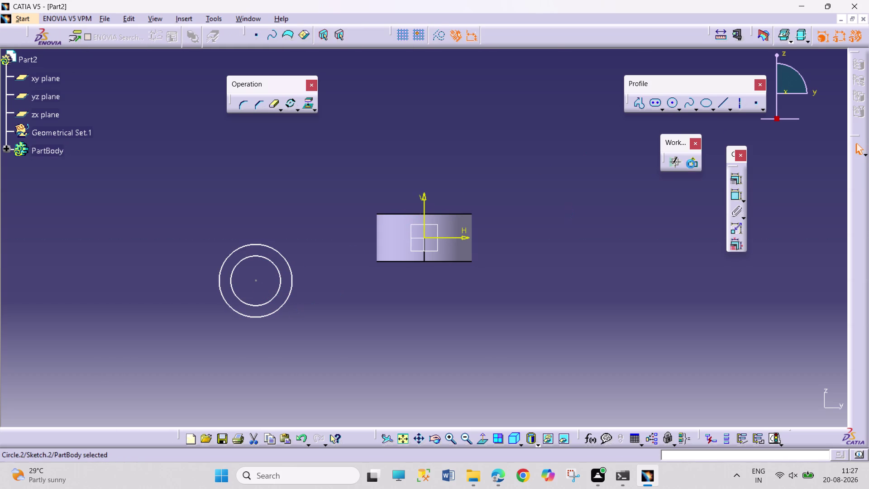
click(670, 103)
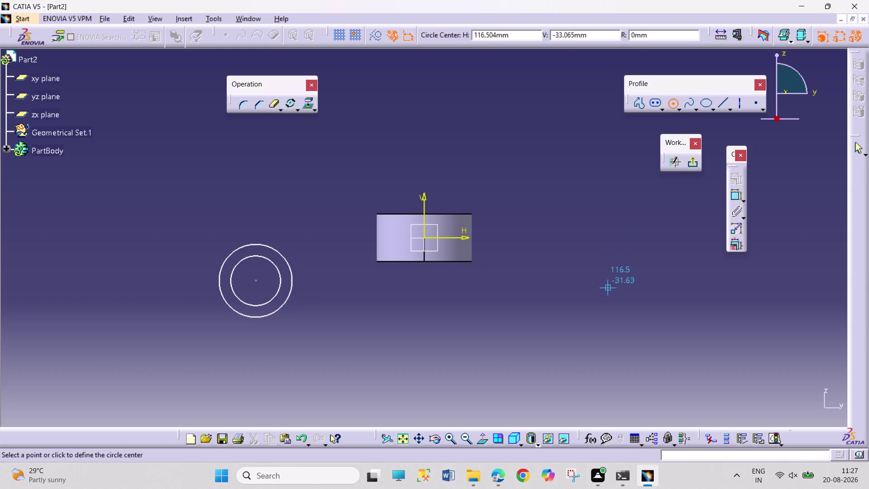
click(599, 281)
click(604, 297)
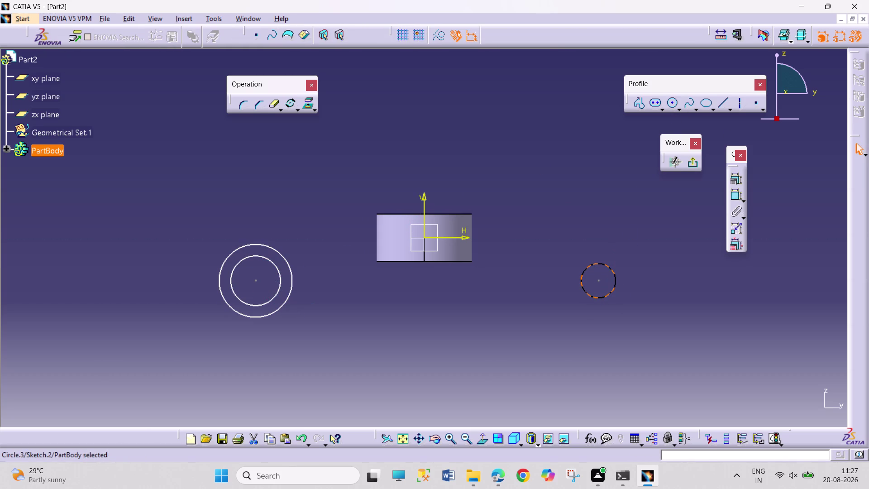
click(672, 105)
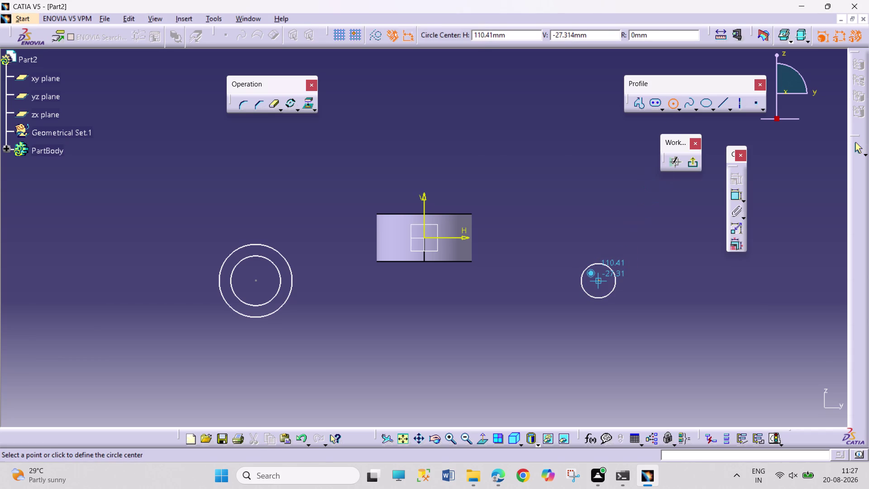
click(600, 280)
click(606, 334)
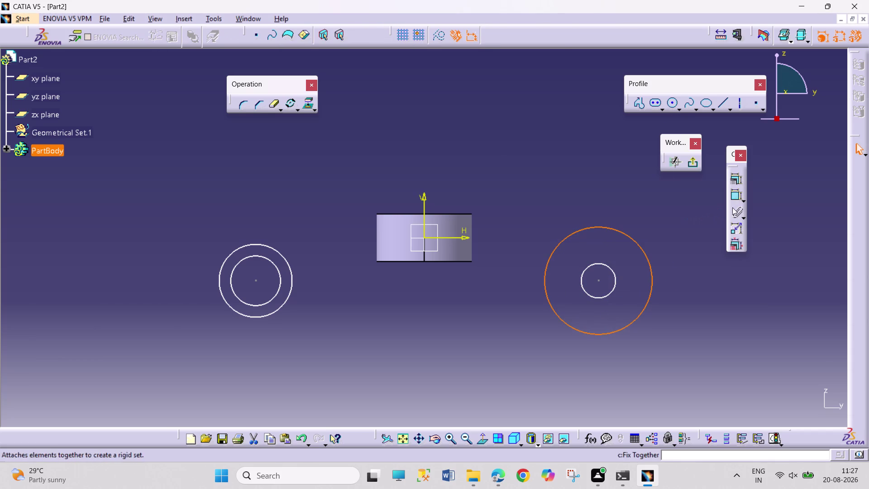
Dimension the right pair's circle diameters to 20 mm and 30 mm.
click(732, 197)
drag(629, 215, 632, 215)
click(733, 192)
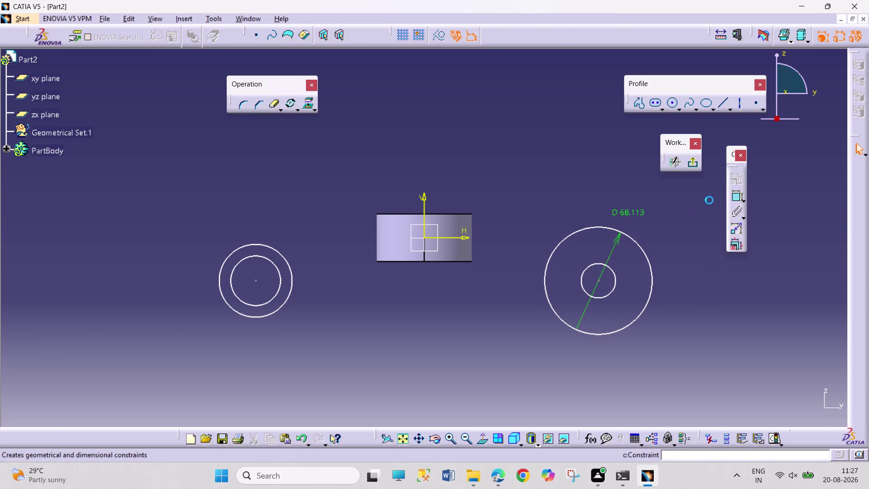
click(616, 274)
click(664, 241)
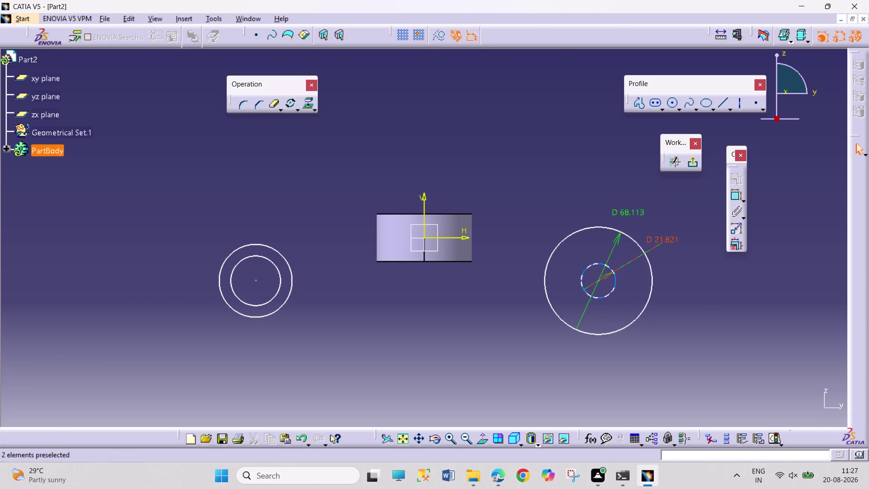
double_click(642, 210)
text(2)
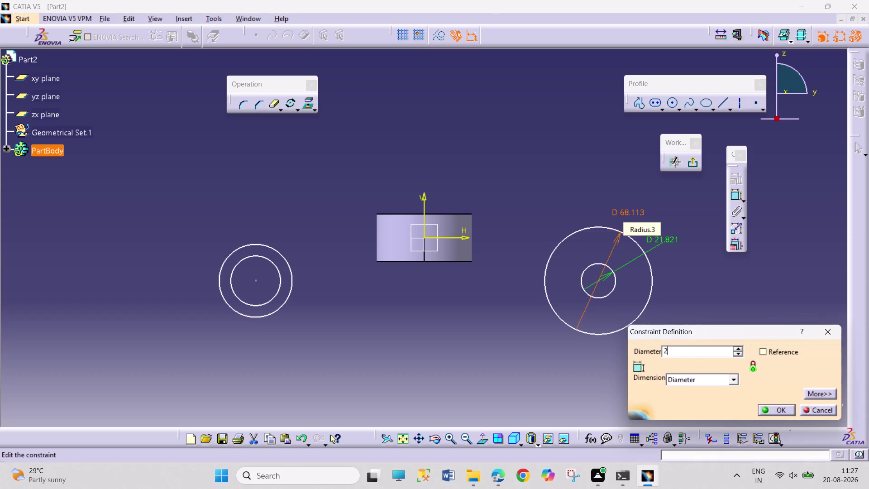
text(0)
key(Return)
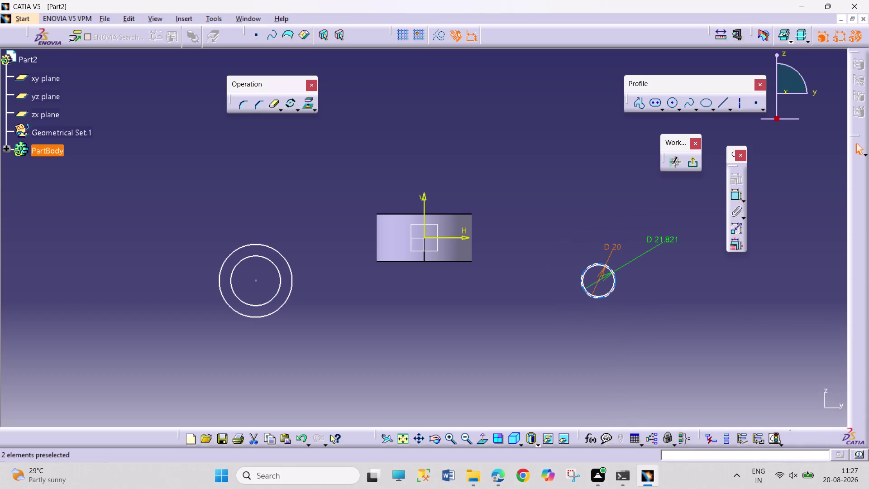
double_click(678, 237)
text(30)
key(Return)
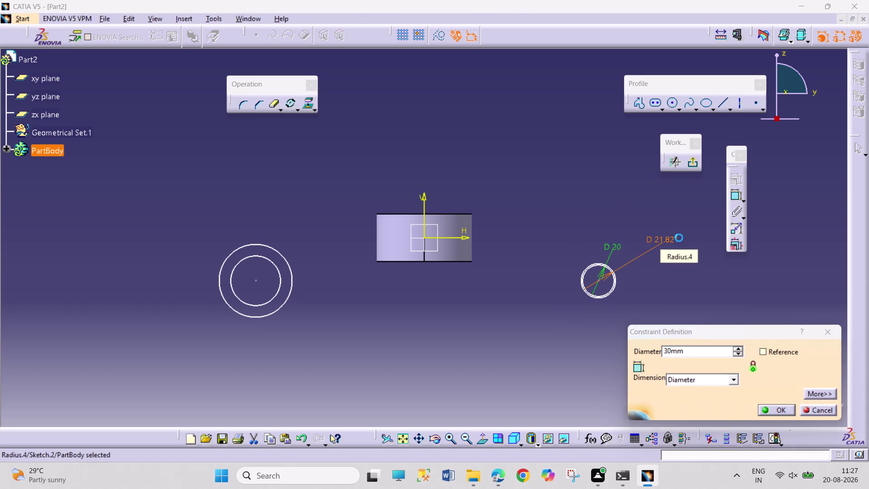
click(675, 314)
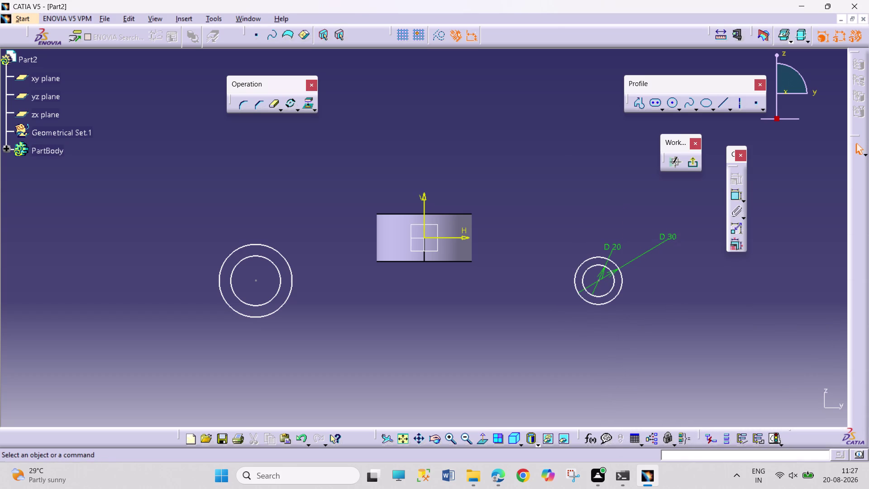
Dimension the left pair's circles, giving them 20 mm and 40 mm diameters.
click(739, 187)
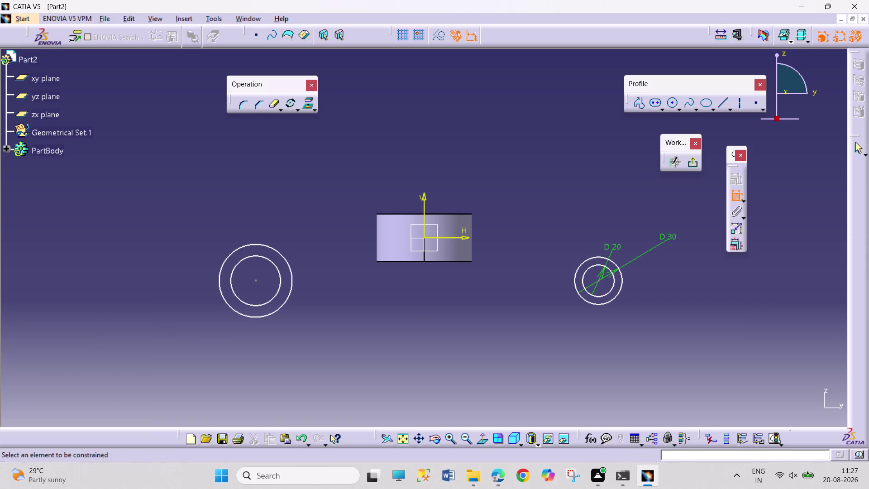
click(287, 270)
click(326, 236)
double_click(332, 233)
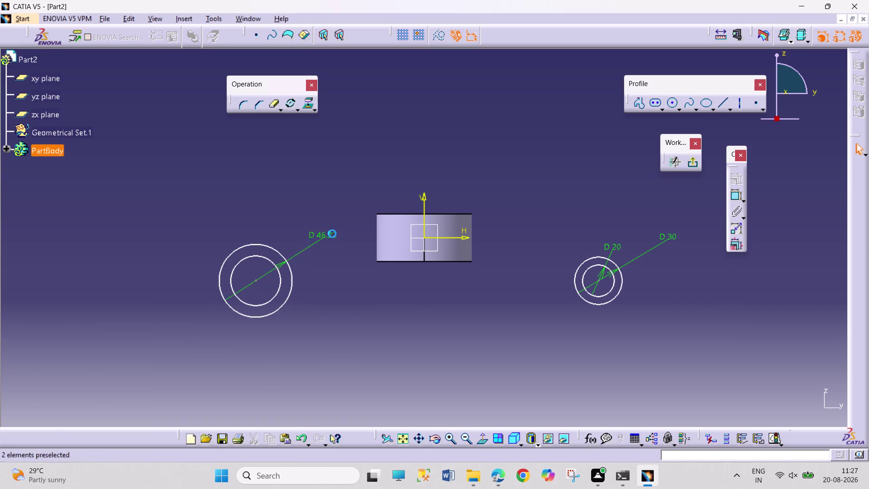
text(20)
key(Return)
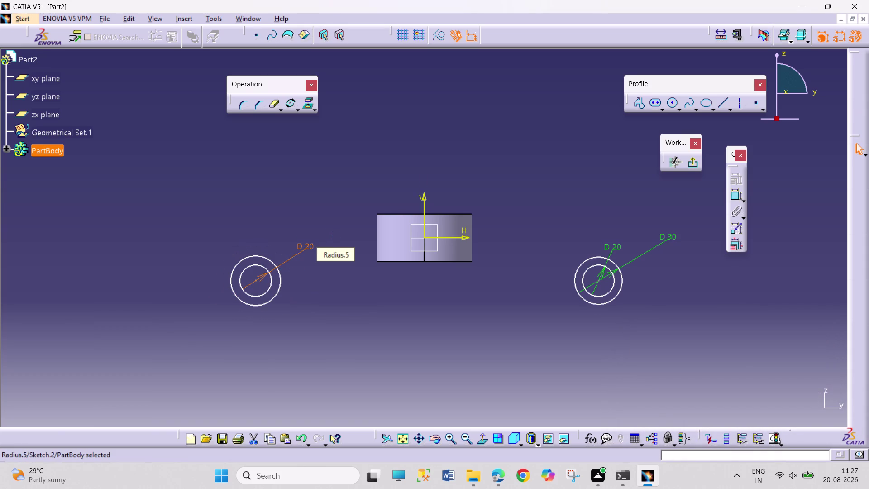
click(737, 197)
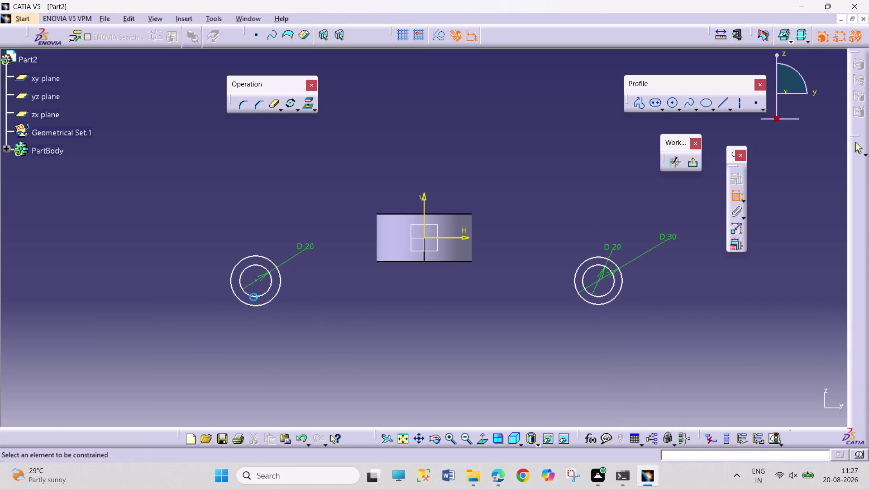
click(273, 261)
click(288, 237)
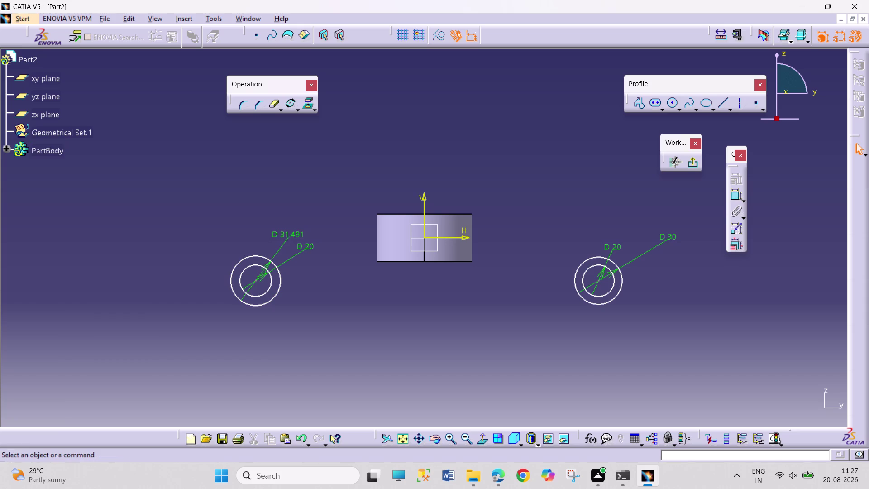
double_click(290, 233)
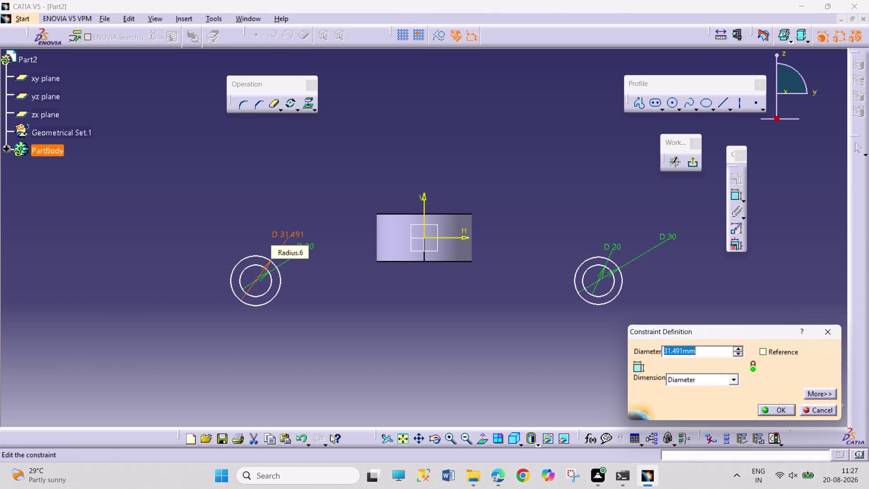
text(40)
key(Return)
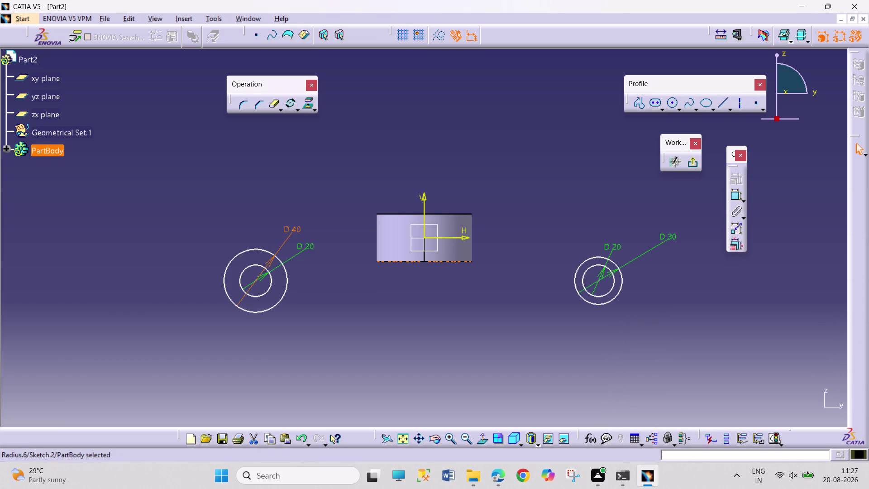
Correct the left 40 mm diameter to 30 mm and reposition its label.
click(428, 309)
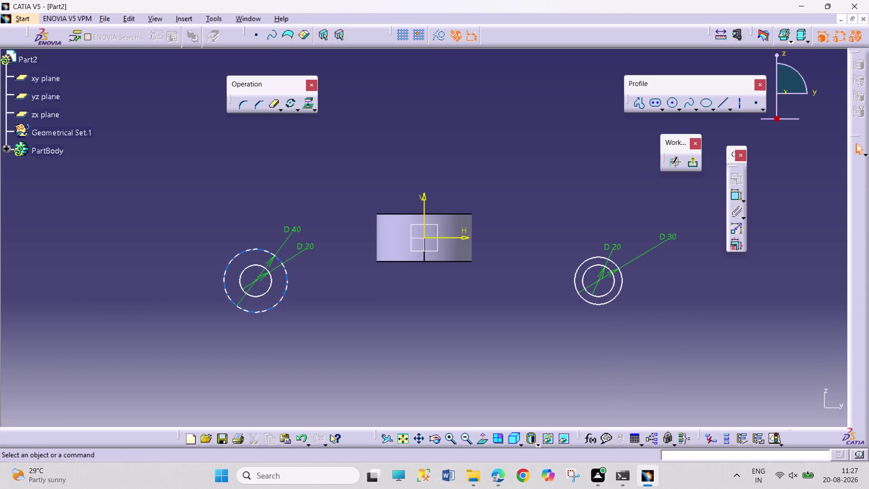
double_click(295, 227)
text(30)
key(Return)
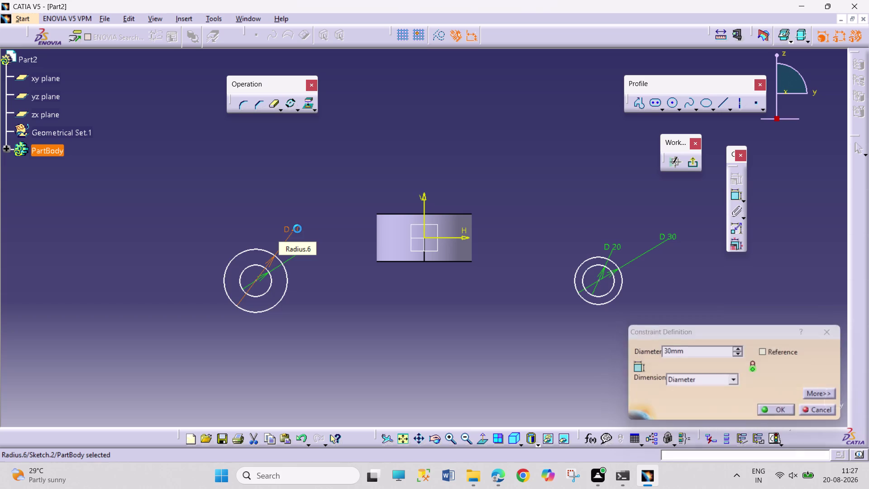
drag(472, 332, 480, 332)
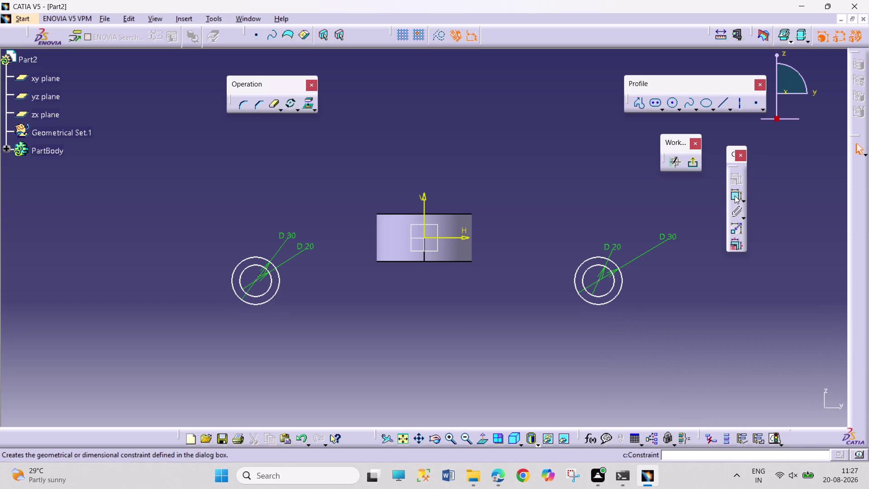
click(735, 195)
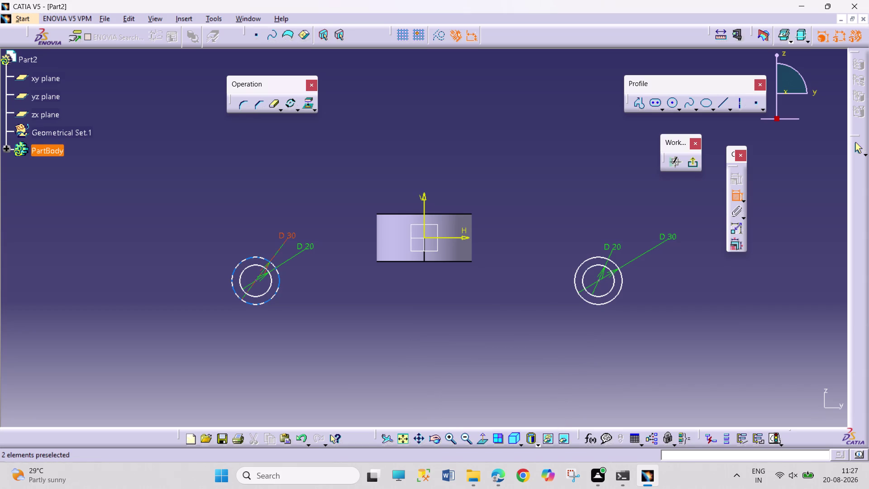
click(257, 281)
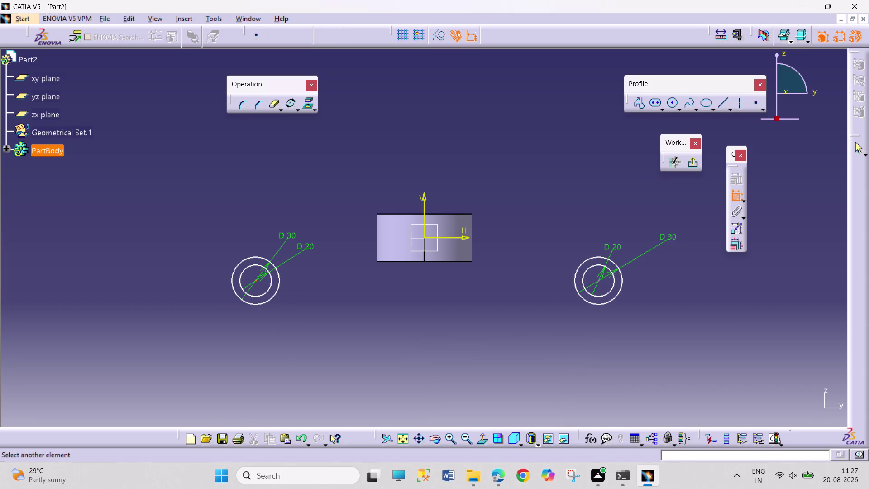
Constrain the distance between the two ring centres to 220.
click(598, 280)
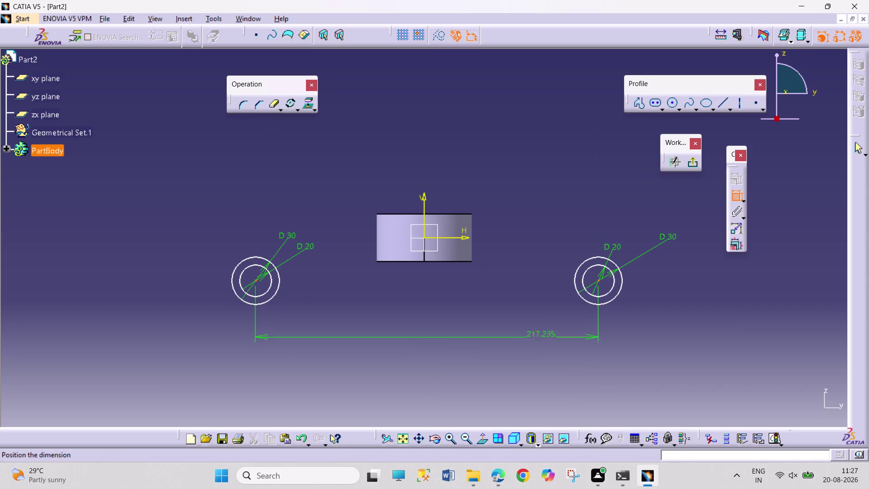
click(485, 360)
double_click(489, 358)
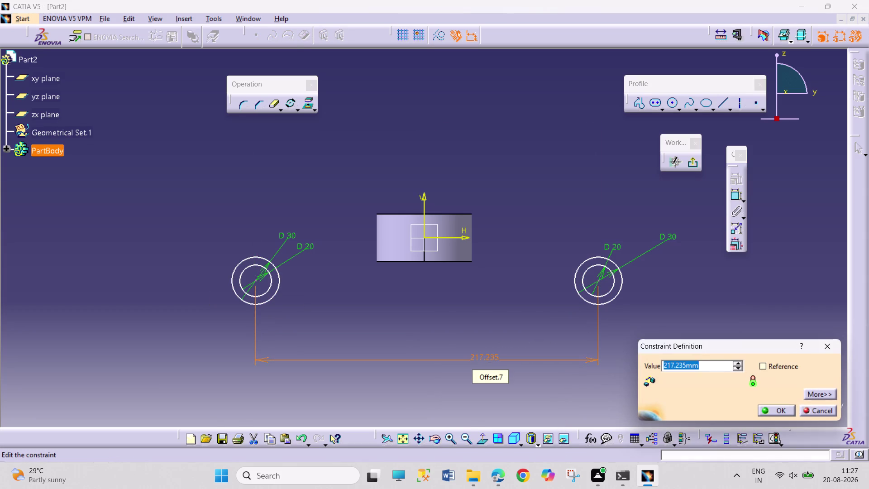
text(220)
key(Return)
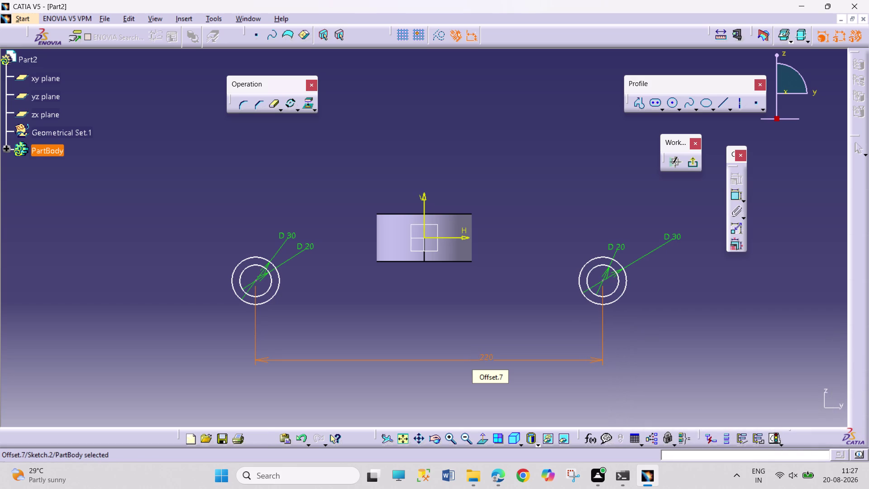
Dimension the right ring centre 110 from the vertical axis.
click(740, 198)
double_click(734, 200)
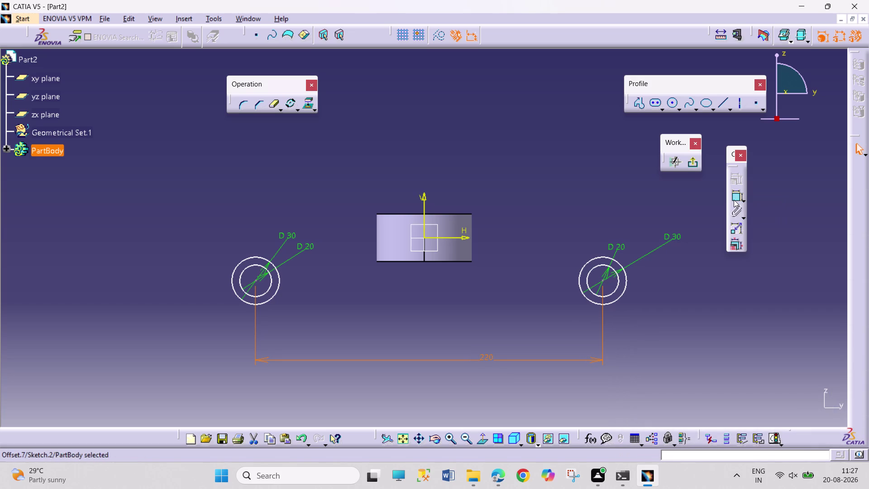
click(426, 212)
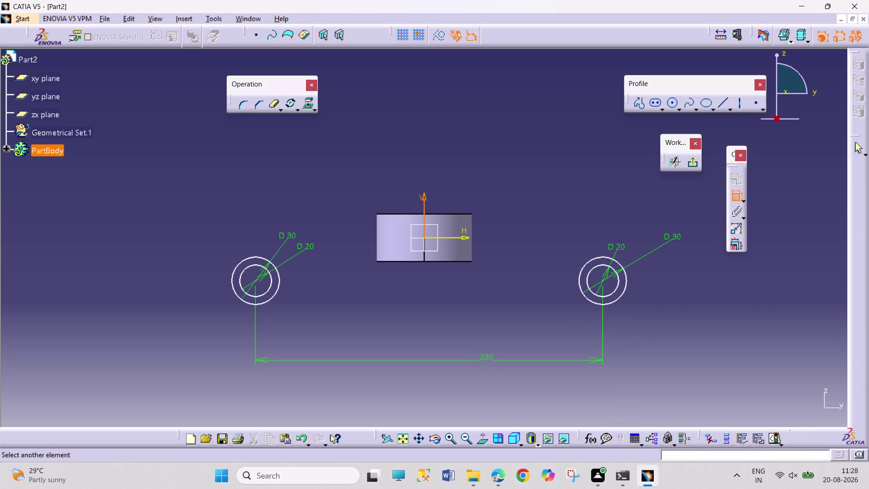
click(602, 280)
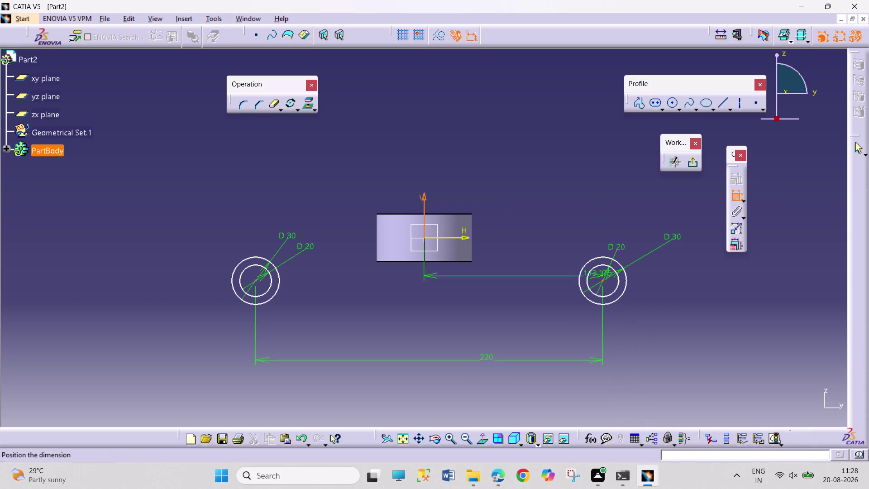
click(531, 164)
double_click(533, 164)
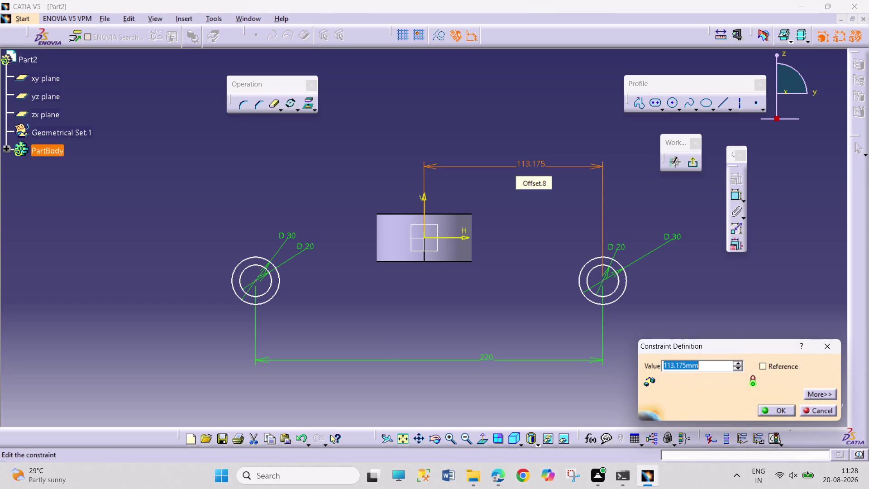
text(110)
key(Return)
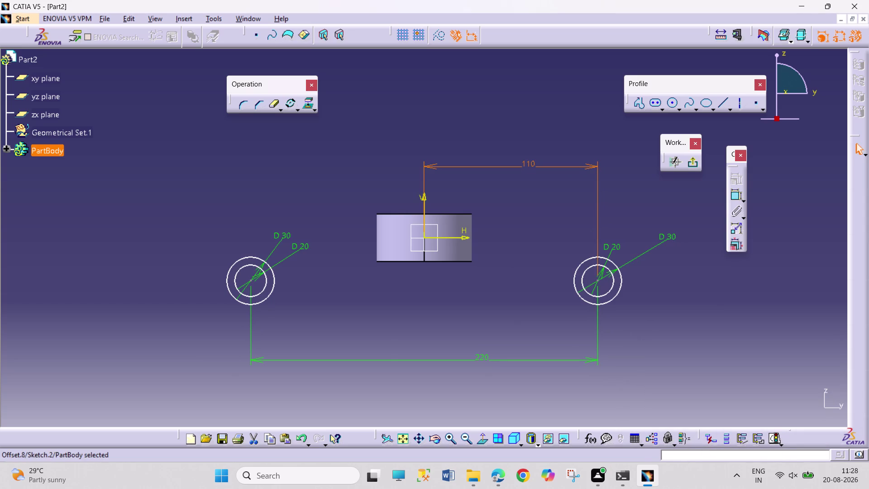
Add a second axis-to-right-ring dimension, flip it, then delete it as a redundant duplicate.
click(711, 304)
click(732, 190)
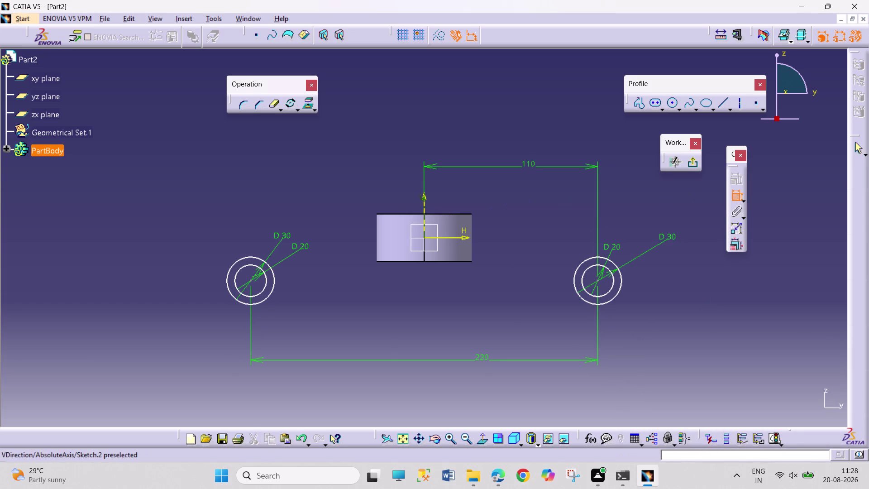
click(424, 207)
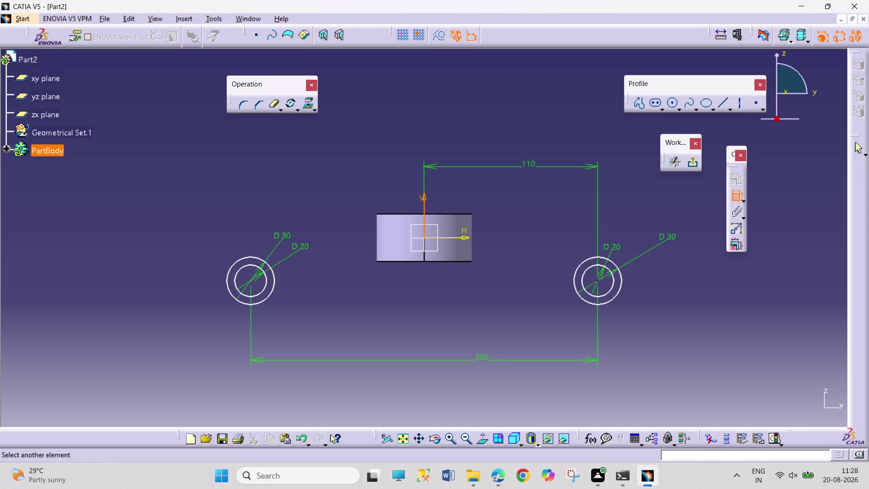
click(598, 282)
right_click(503, 309)
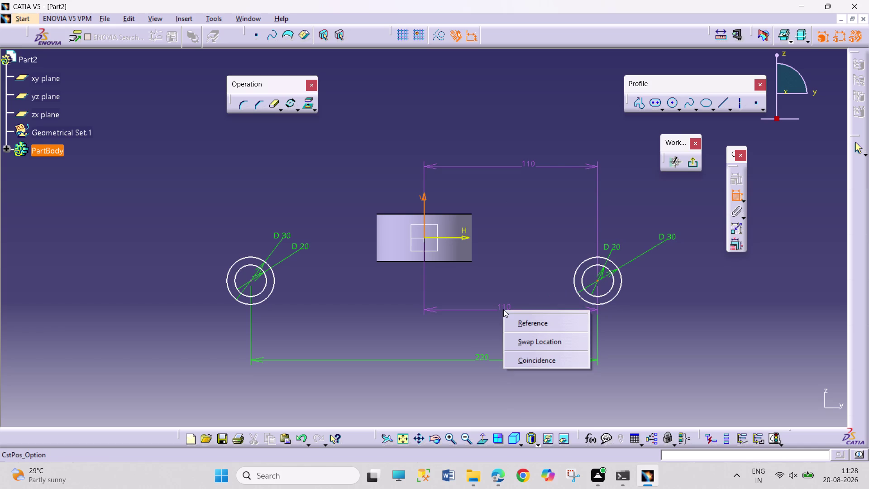
click(504, 309)
right_click(504, 309)
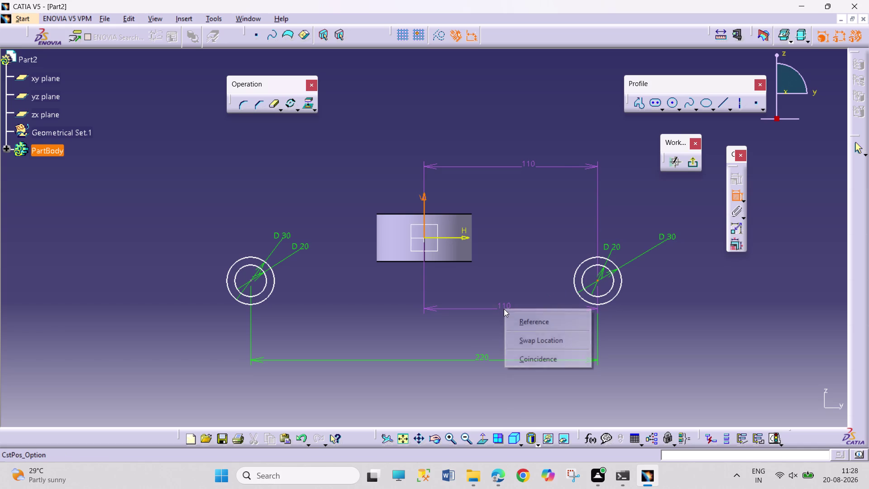
click(504, 309)
double_click(498, 308)
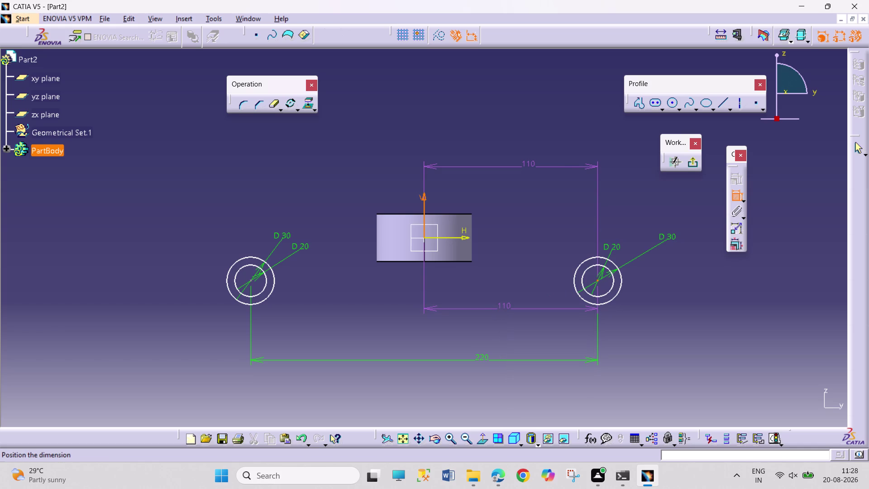
click(515, 309)
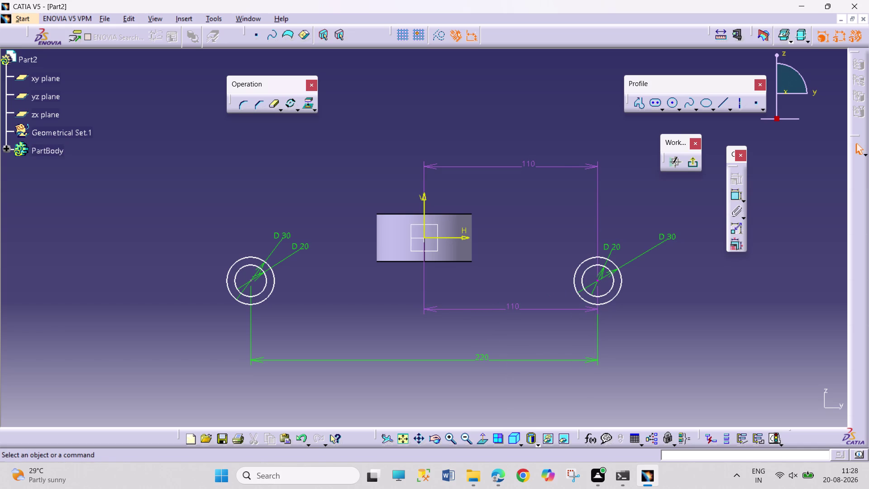
right_click(515, 309)
click(544, 285)
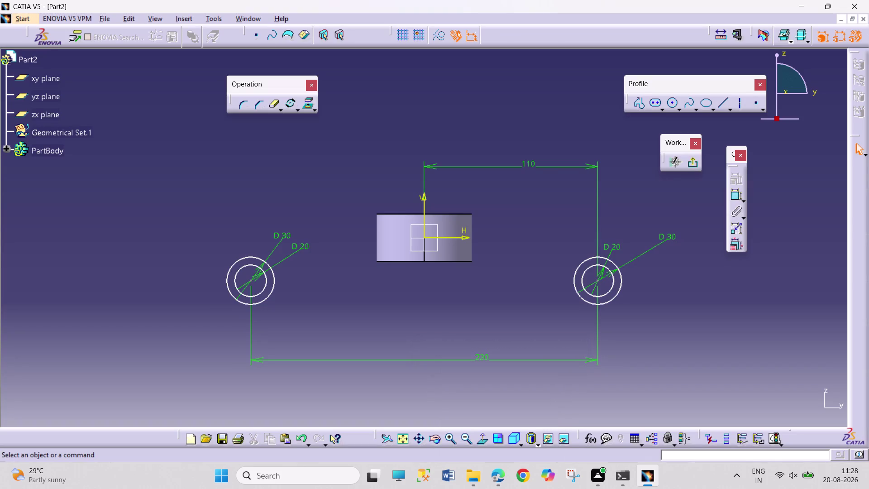
click(741, 109)
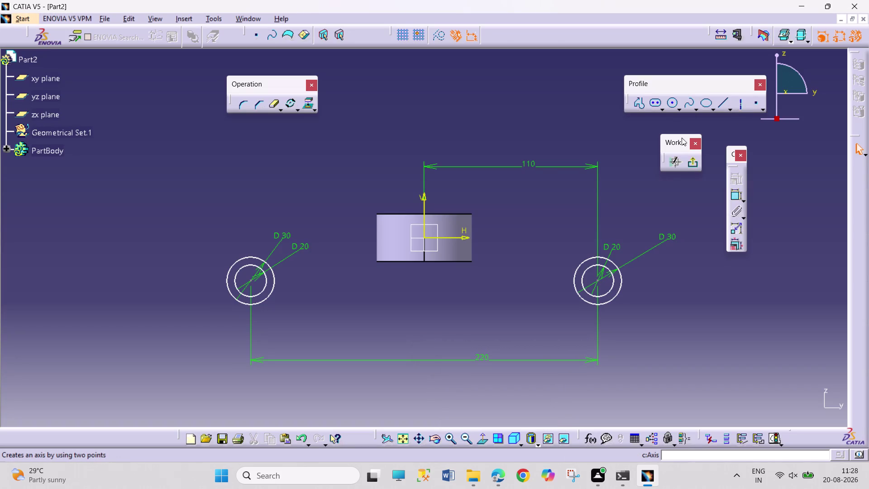
Draw a construction axis from near the block's lower-left corner to the left ring.
click(739, 103)
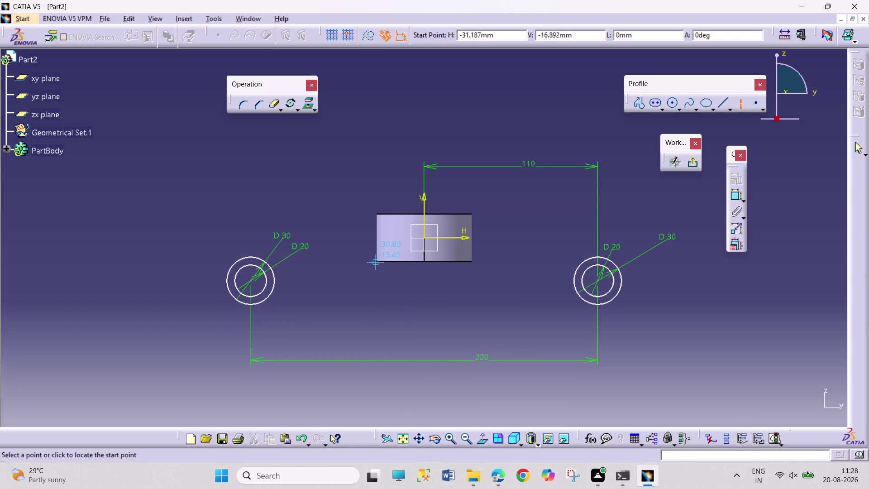
click(368, 261)
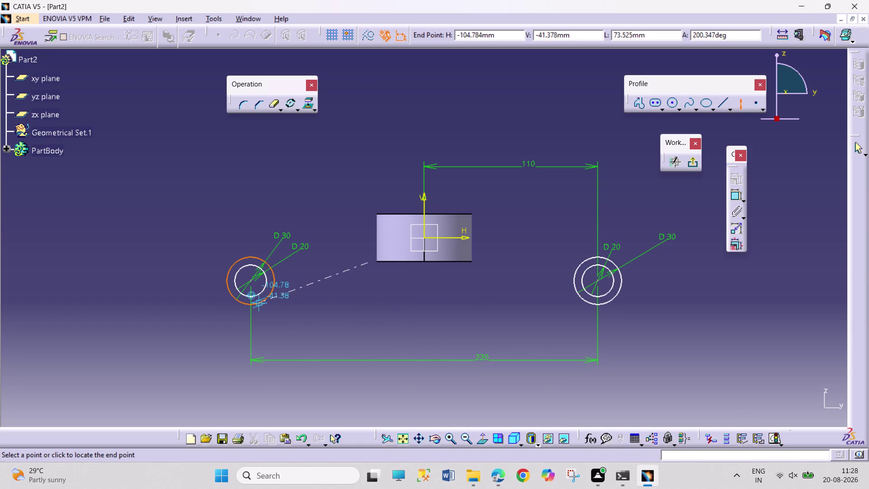
click(257, 305)
click(352, 330)
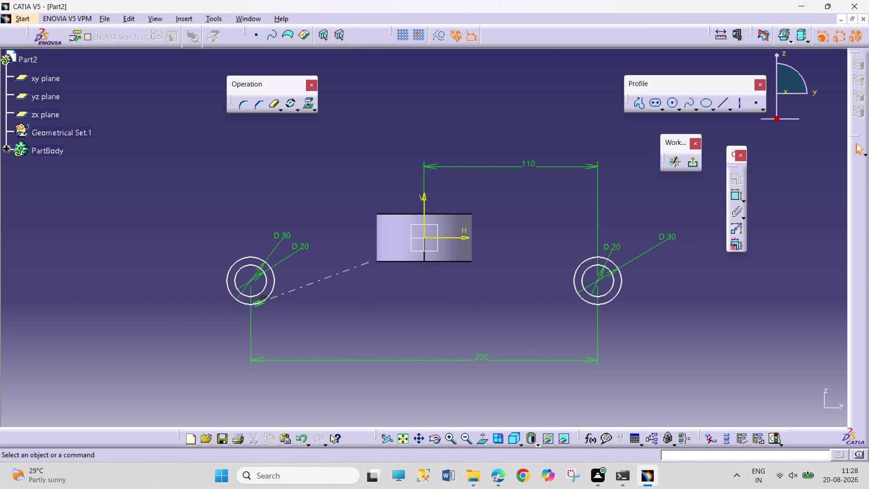
click(385, 263)
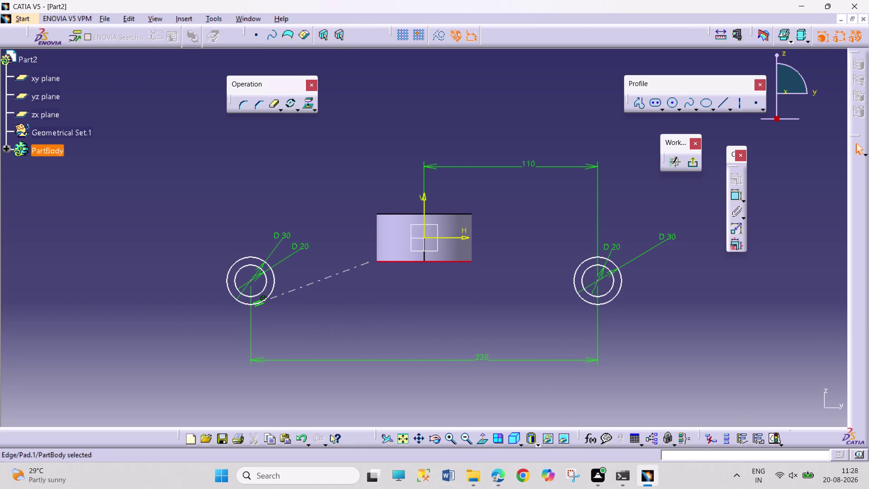
Project the central block's bottom edge into the sketch.
click(309, 103)
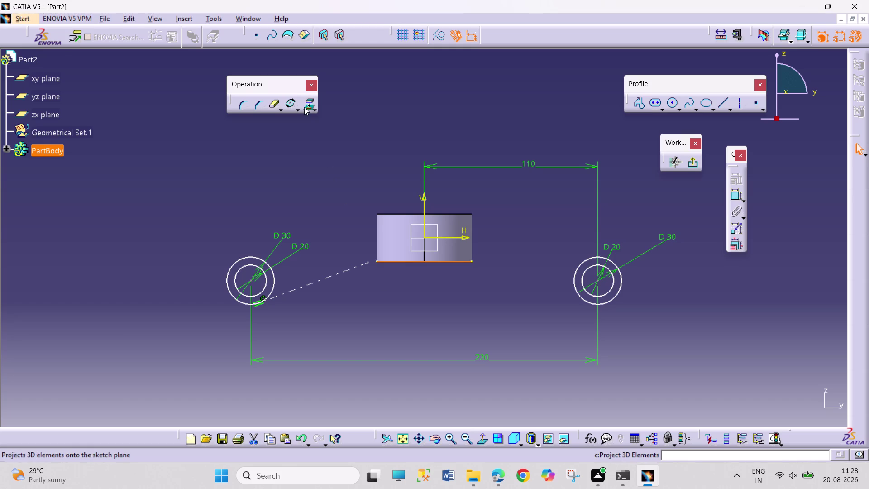
click(305, 107)
click(490, 259)
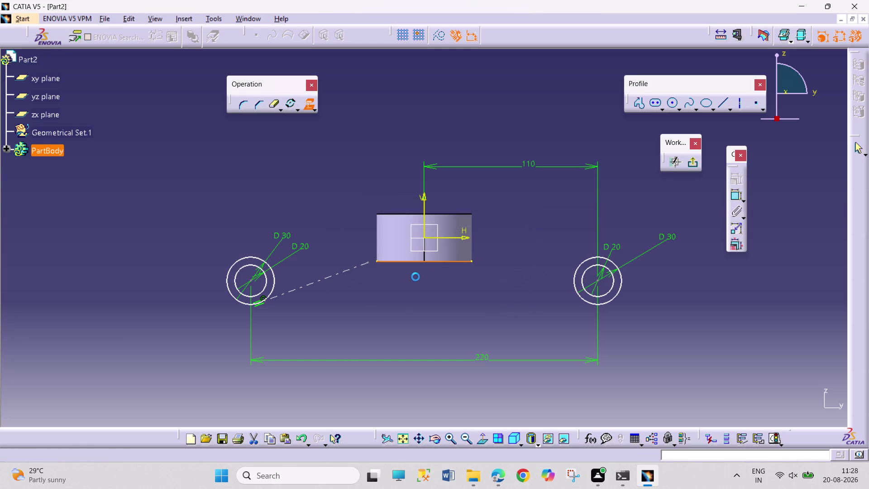
Make the axis line's upper end coincident with the projected edge's left corner.
click(368, 264)
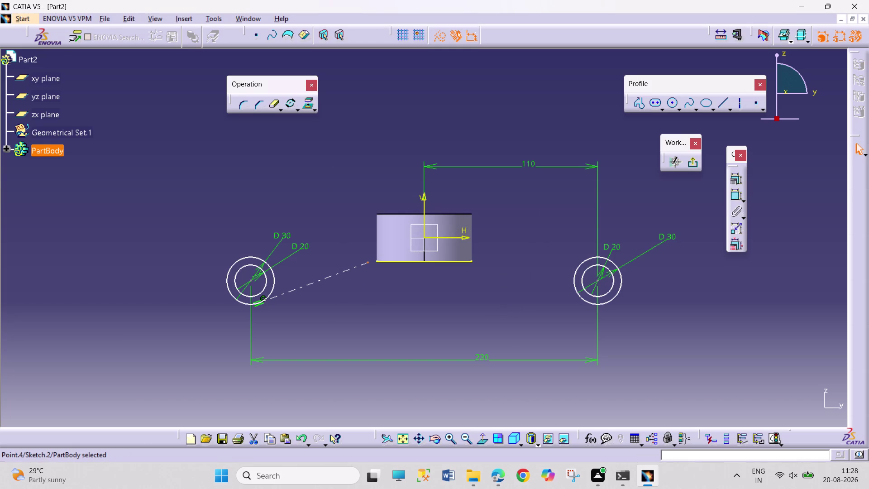
click(377, 262)
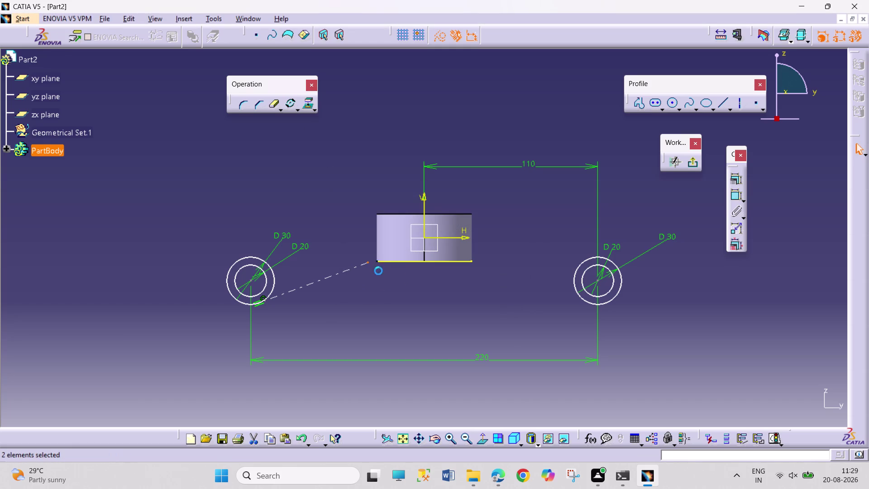
click(742, 178)
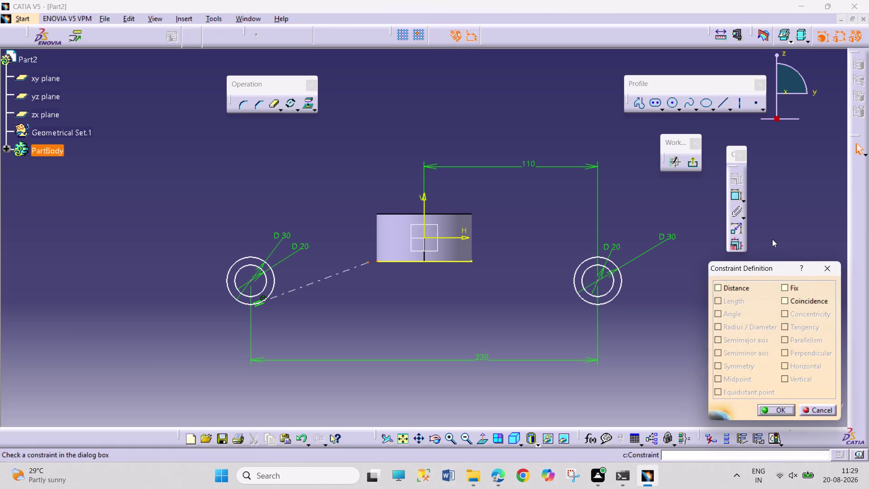
click(806, 299)
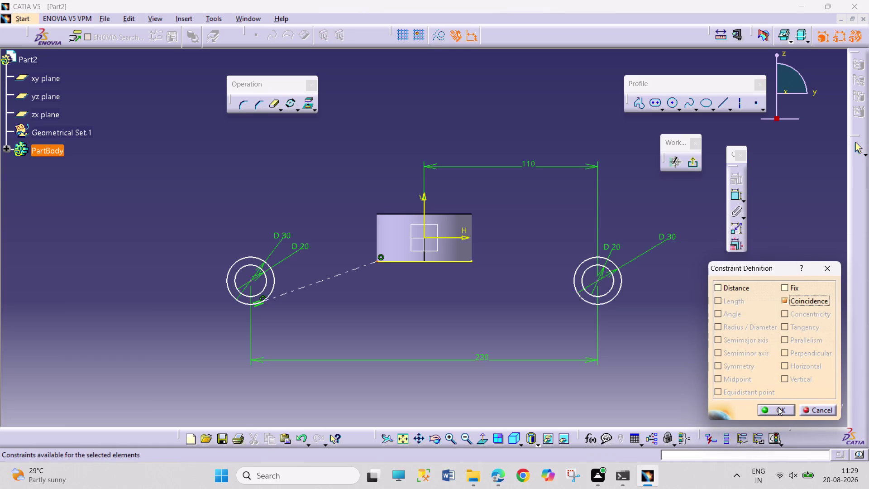
click(778, 407)
click(736, 198)
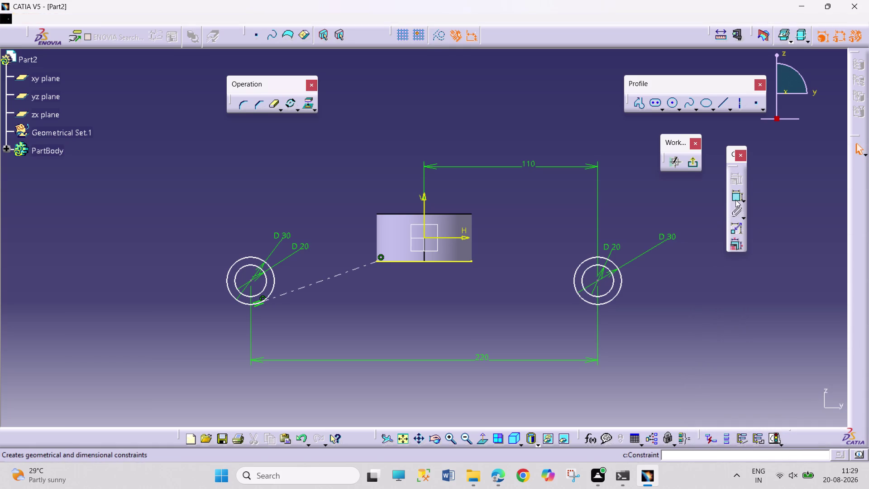
click(368, 267)
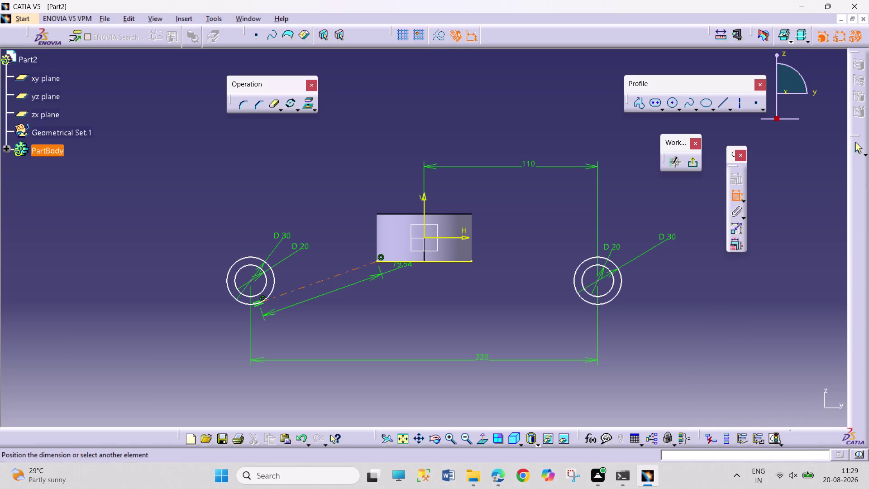
click(411, 261)
Constrain the arm line at 165° to the bottom edge and drag-test the left ring.
drag(385, 281, 386, 286)
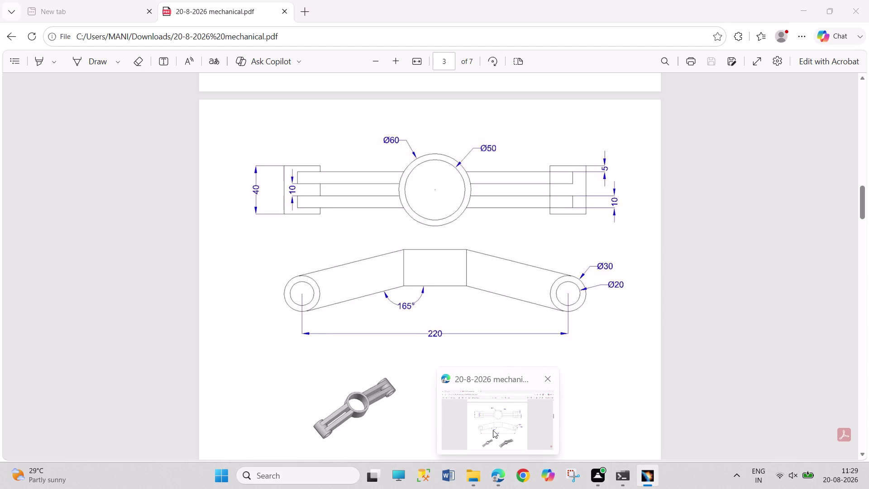
double_click(391, 277)
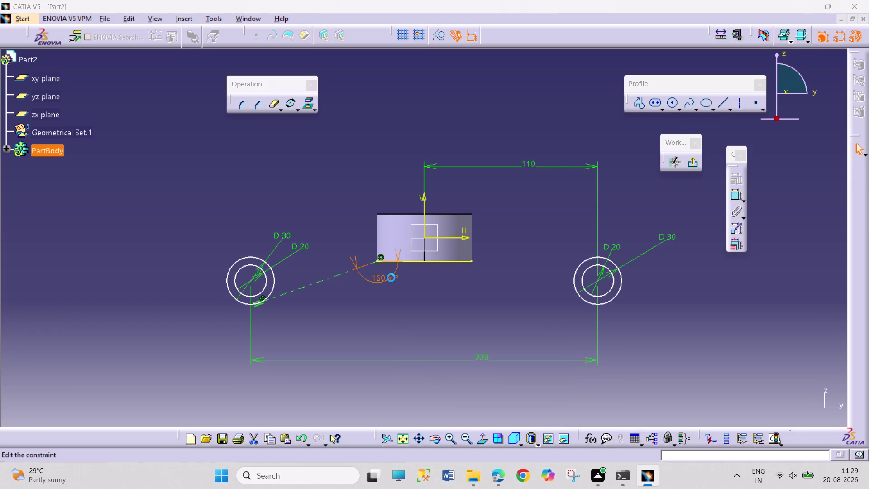
text(165)
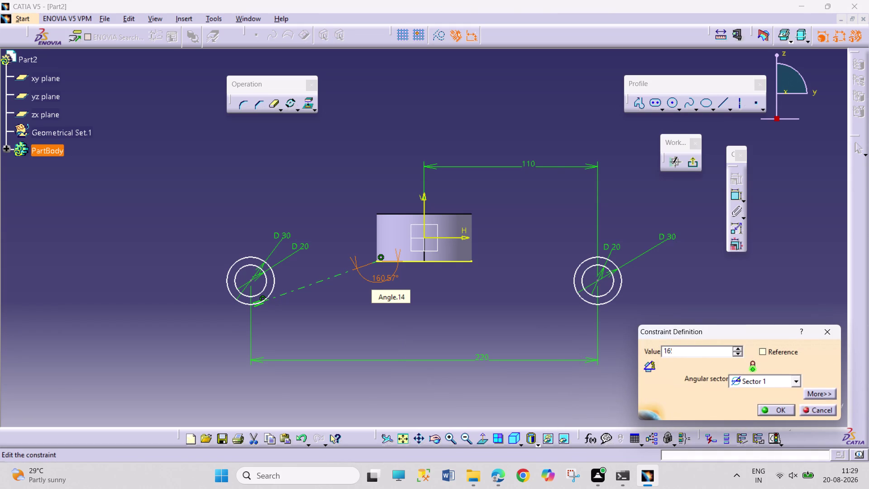
key(Return)
click(480, 309)
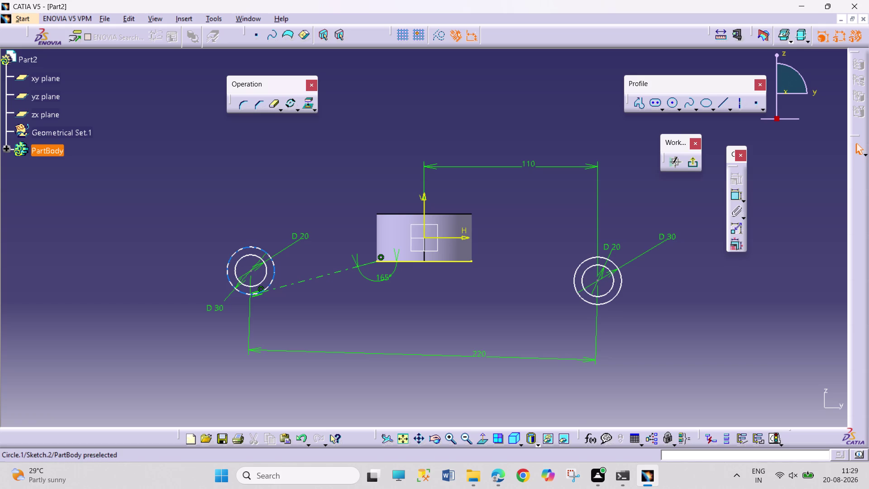
drag(272, 277, 273, 271)
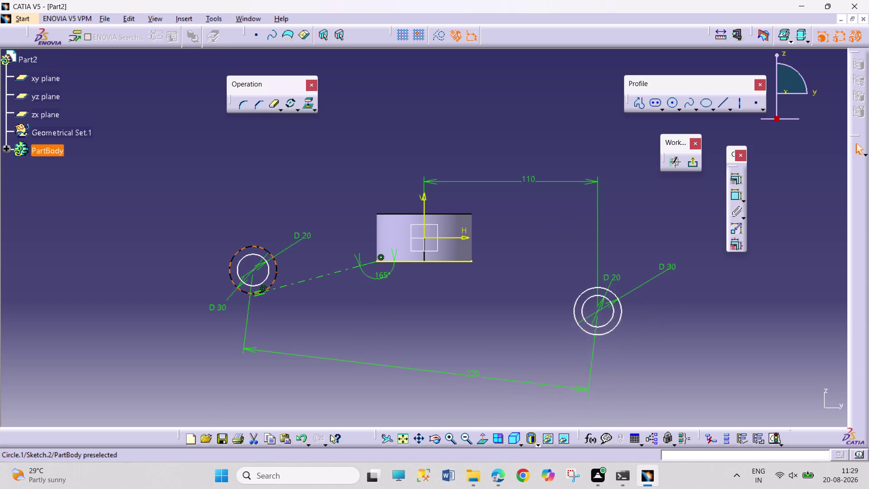
drag(273, 271, 268, 268)
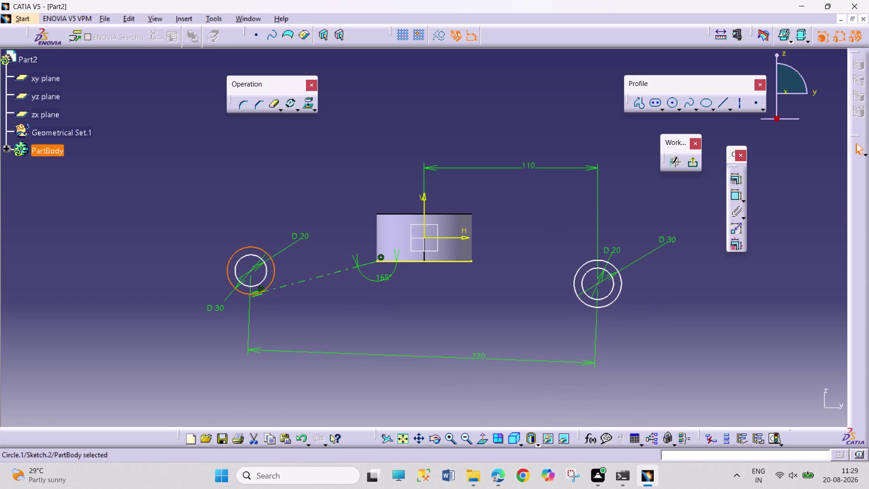
click(375, 319)
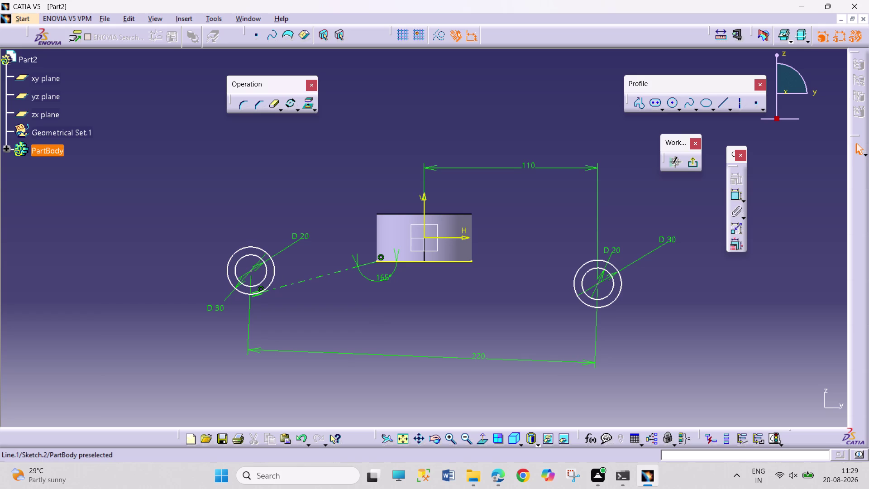
drag(275, 271, 293, 321)
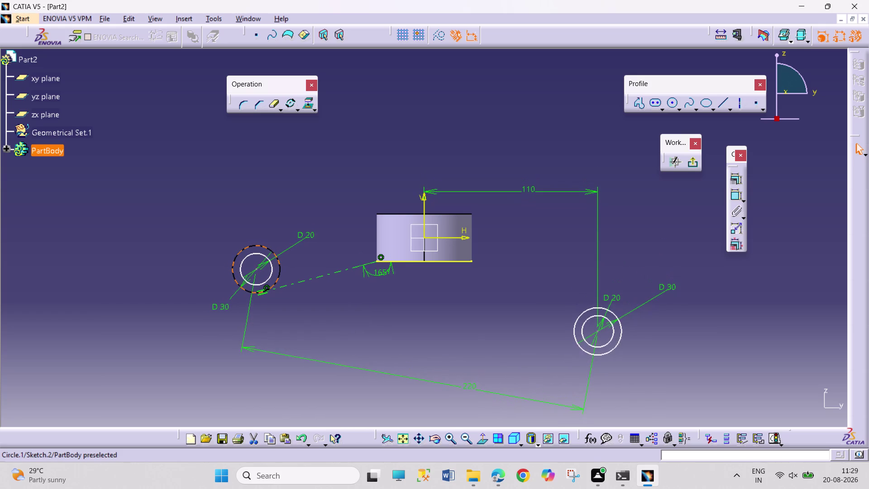
drag(293, 321, 312, 307)
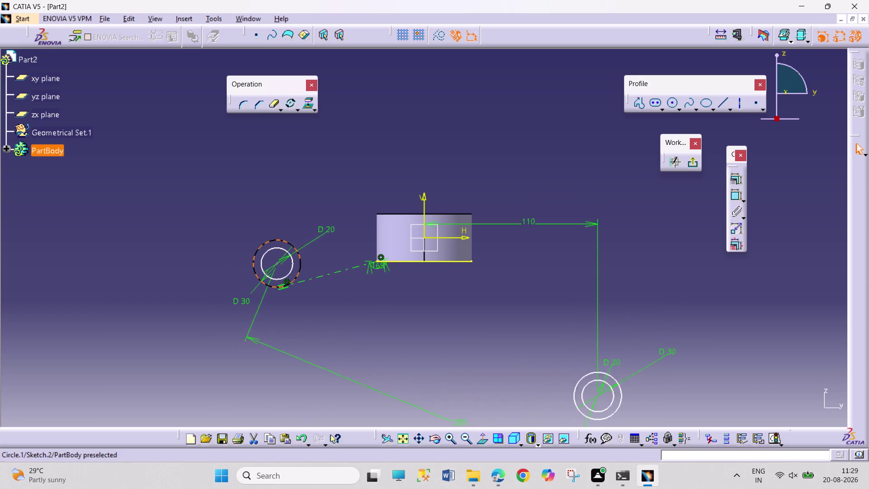
drag(312, 307, 400, 254)
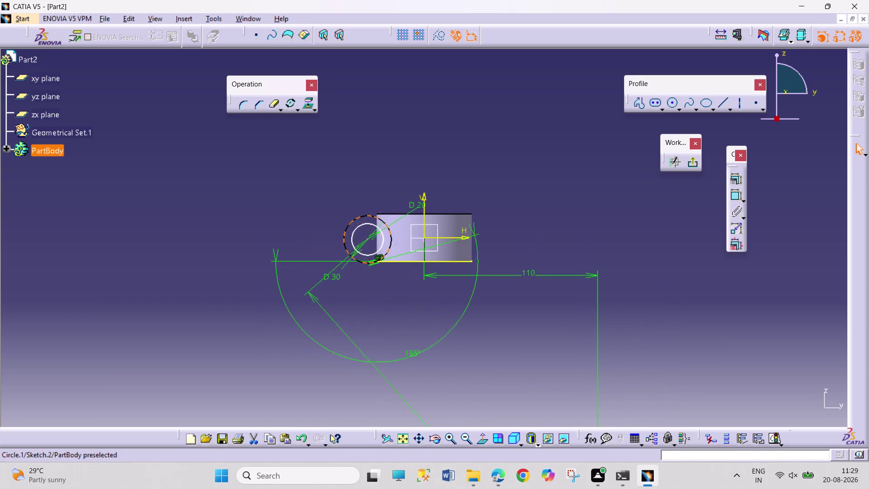
drag(400, 254, 282, 284)
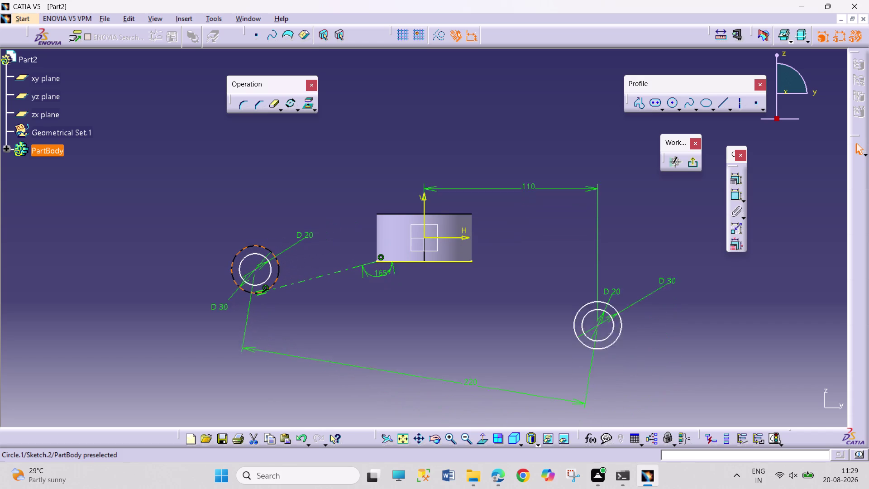
drag(282, 283, 259, 298)
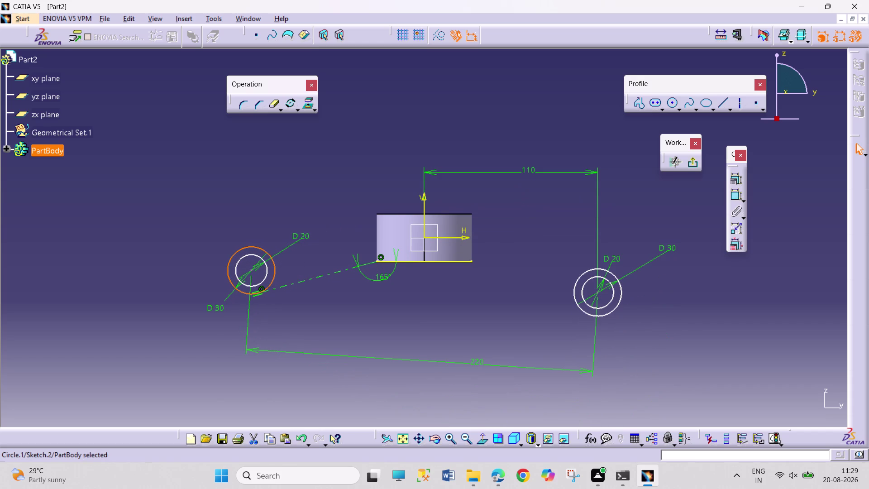
click(417, 315)
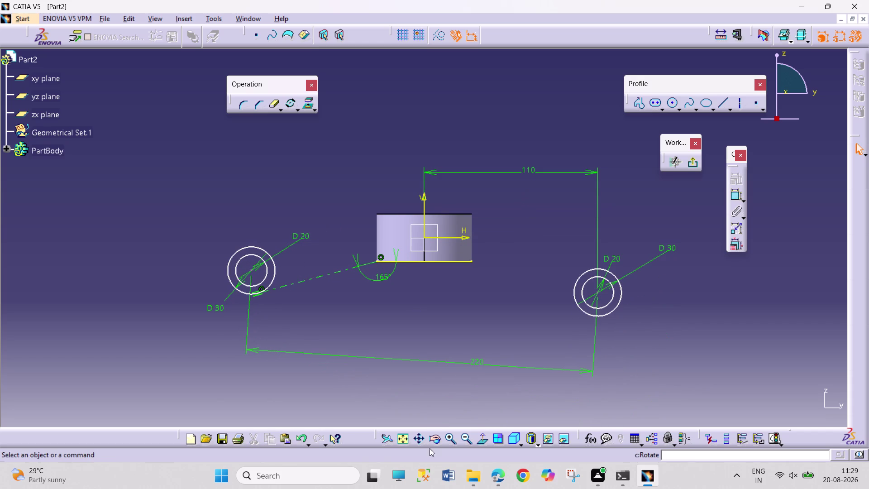
click(632, 397)
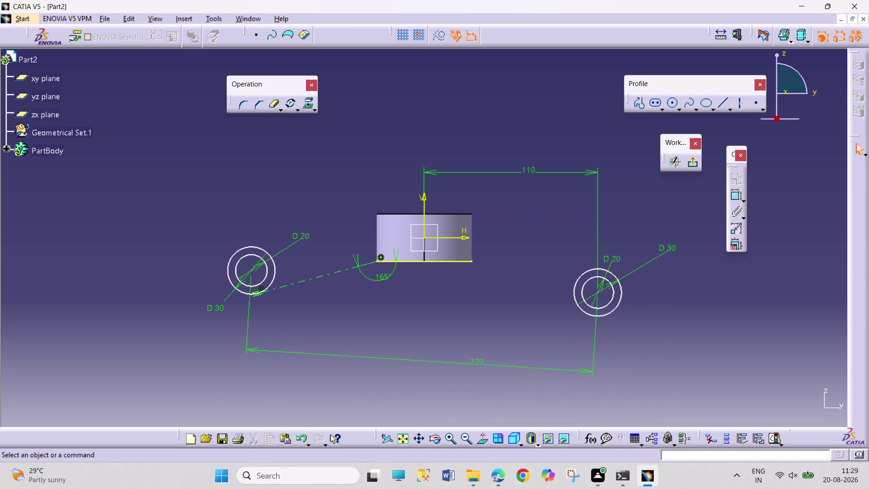
drag(586, 370, 590, 359)
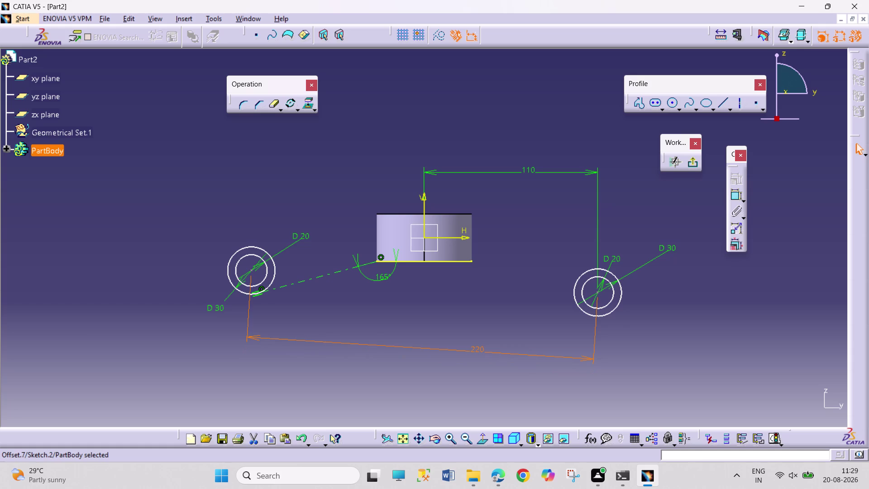
Delete the right ring's two circles and the 220 and 110 dimensions.
click(618, 297)
drag(622, 298, 622, 288)
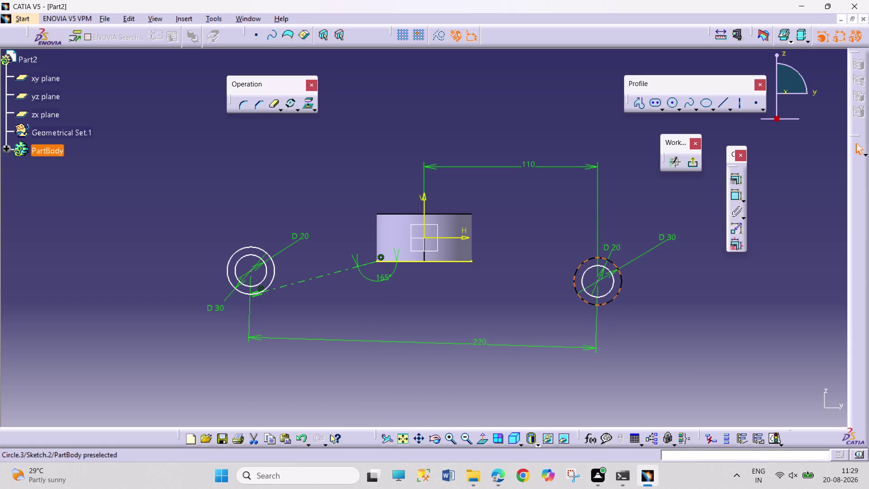
drag(622, 287, 622, 283)
right_click(621, 282)
click(638, 261)
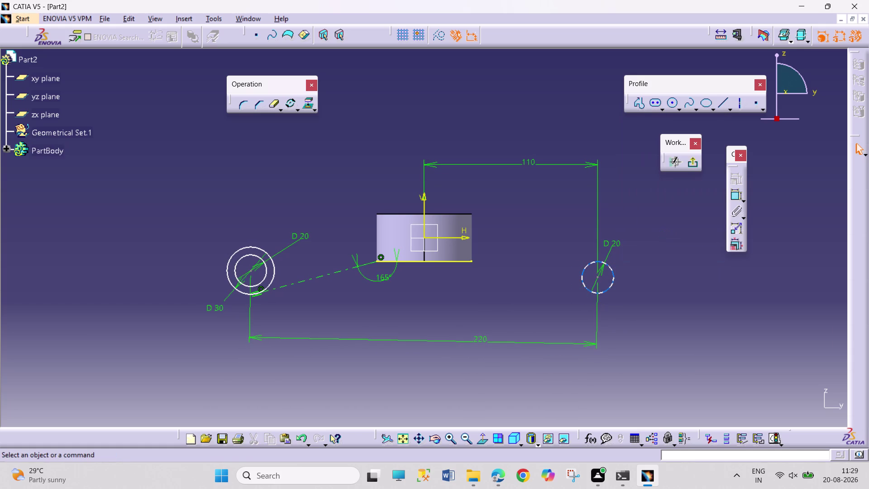
right_click(609, 280)
click(632, 253)
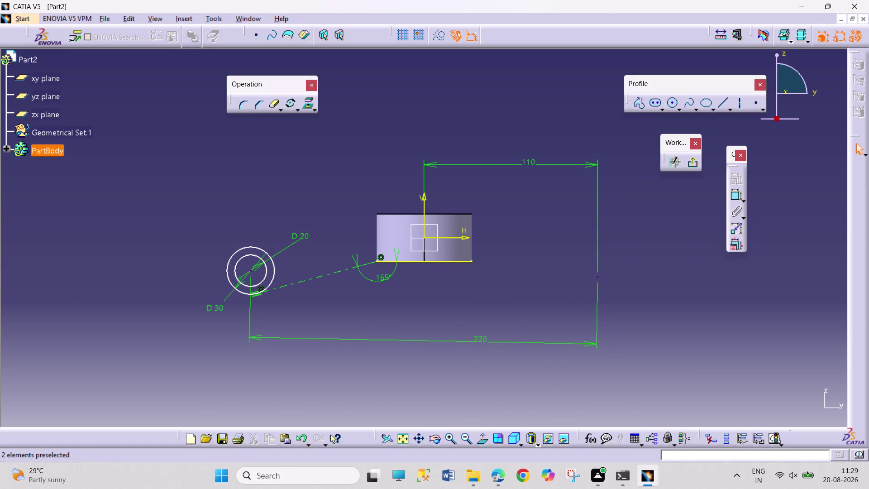
right_click(483, 343)
click(539, 316)
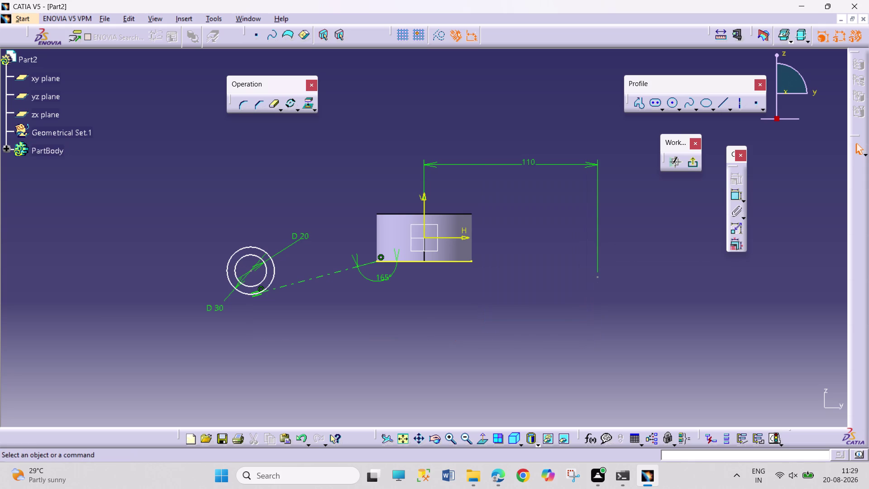
right_click(526, 159)
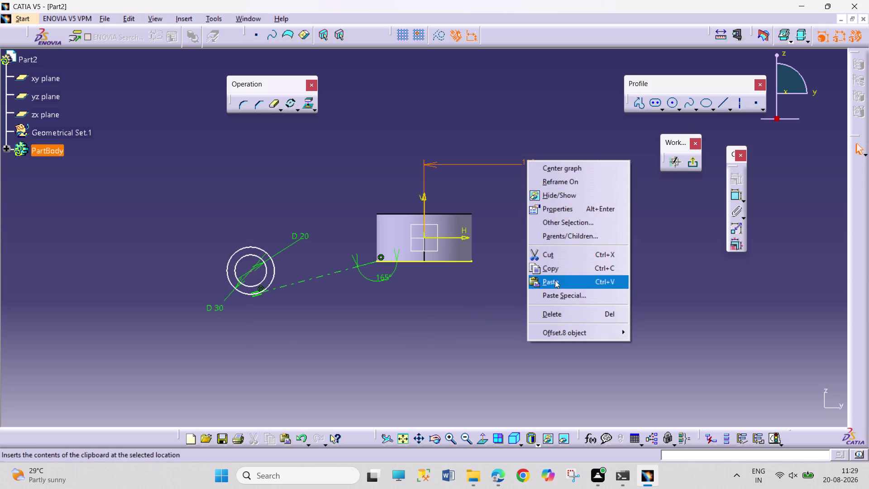
click(563, 318)
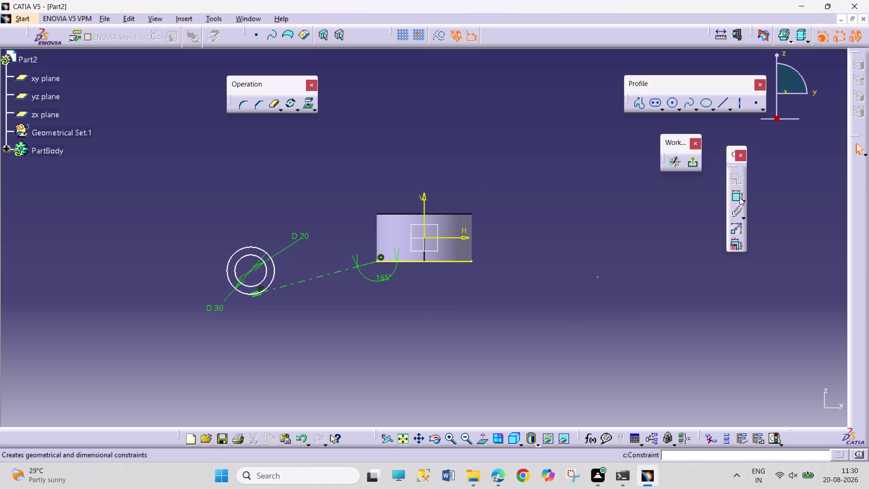
Dimension the left ring centre 110 from the vertical axis.
click(737, 196)
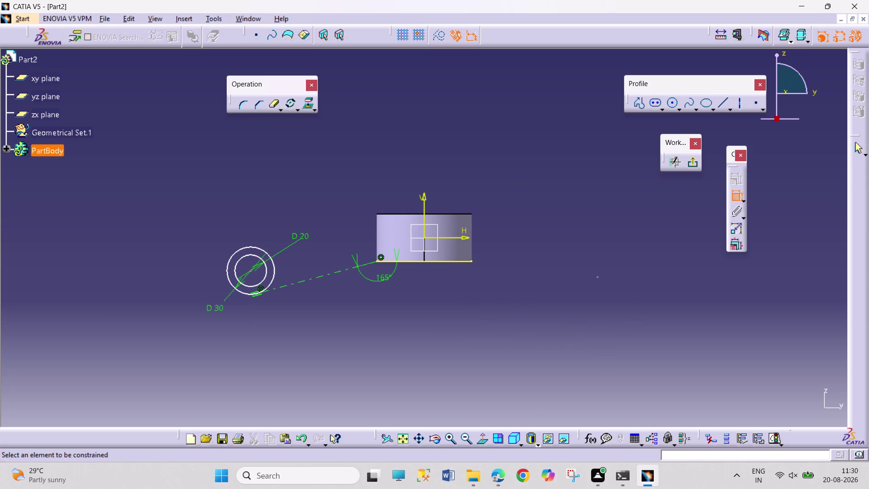
drag(424, 207, 418, 208)
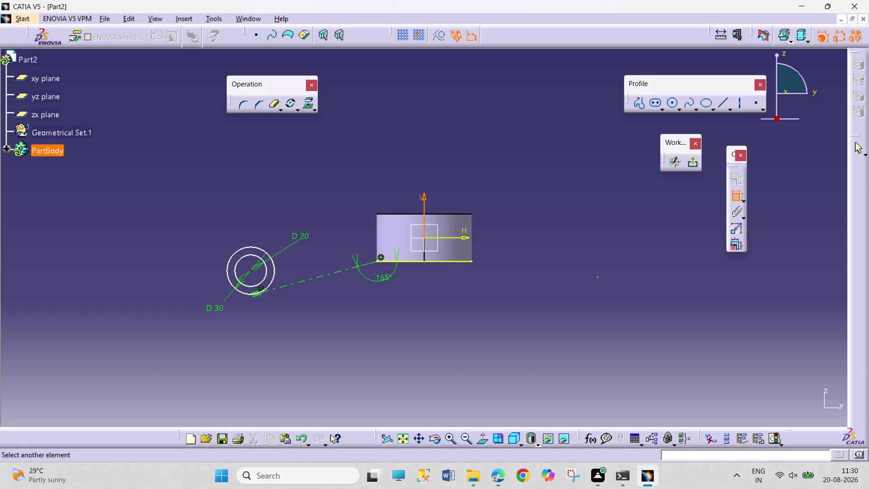
click(251, 272)
click(345, 160)
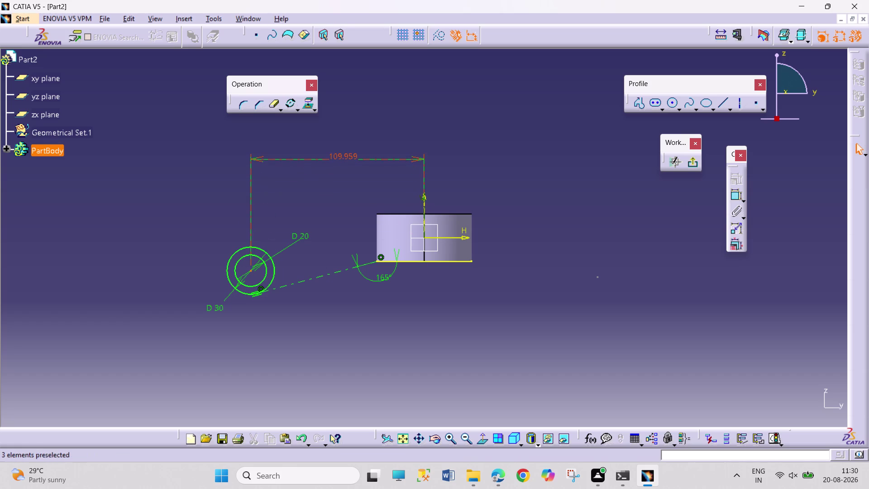
double_click(350, 156)
text(110)
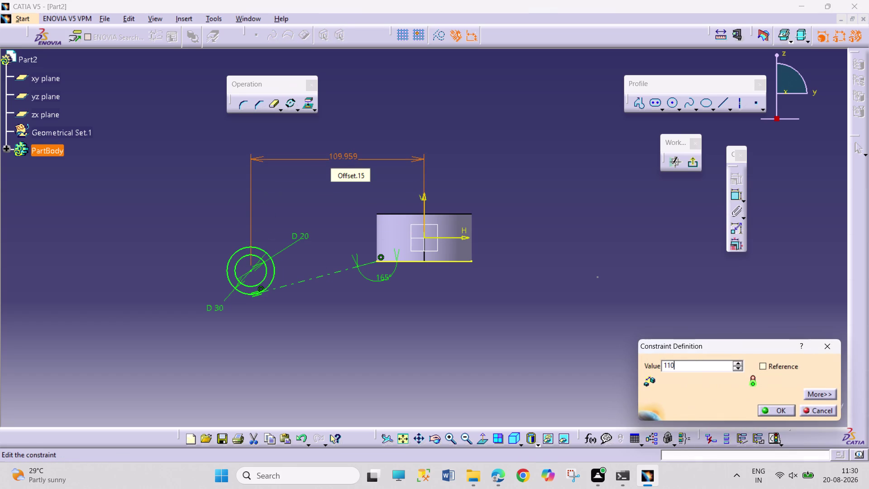
key(Return)
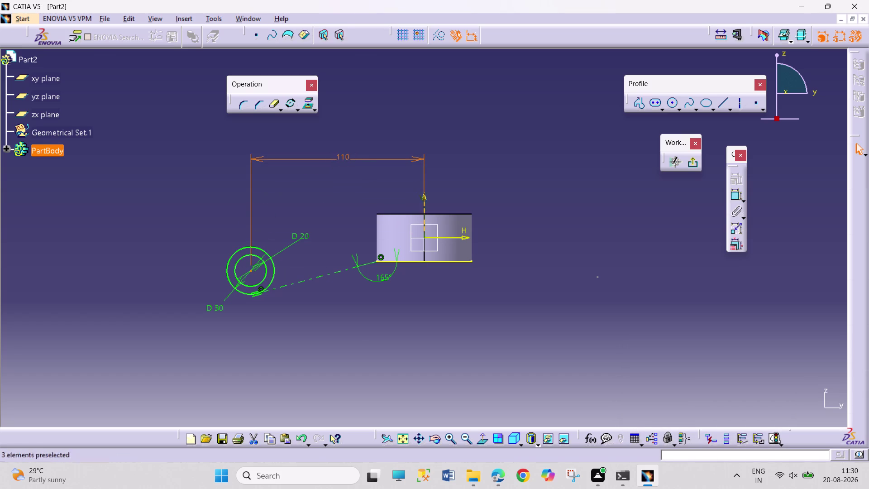
click(516, 374)
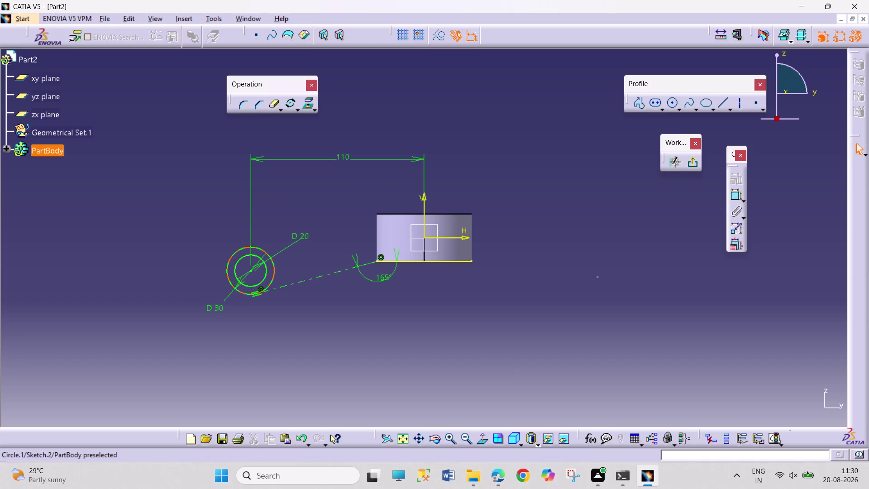
Mirror the left ring's outer and inner circles across the vertical axis, then exit the sketch.
drag(272, 275, 273, 242)
click(330, 316)
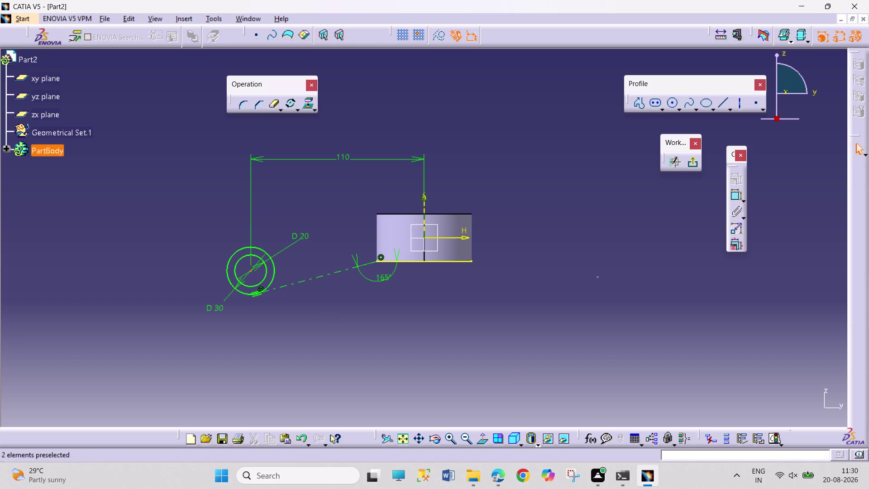
click(299, 108)
click(319, 119)
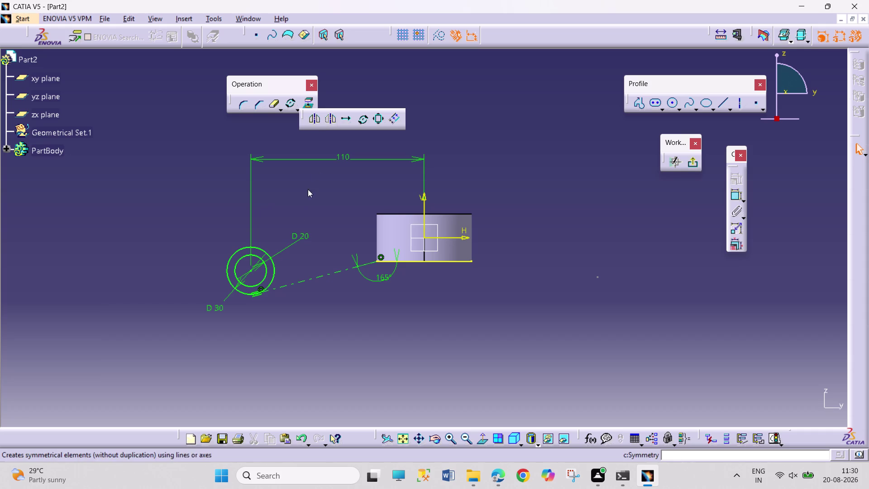
click(275, 269)
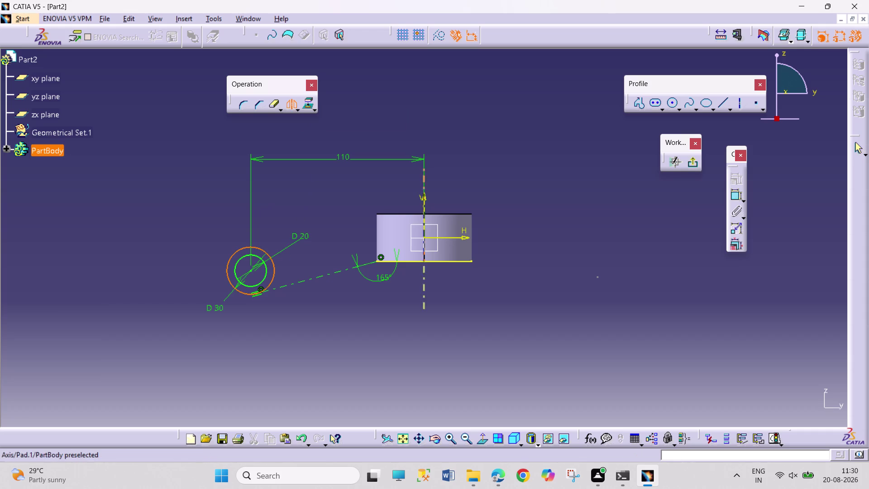
click(424, 225)
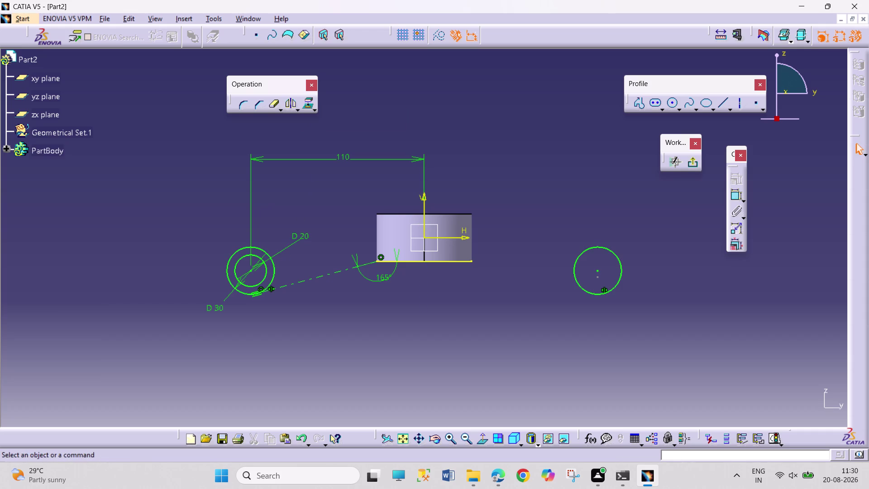
click(289, 104)
click(263, 272)
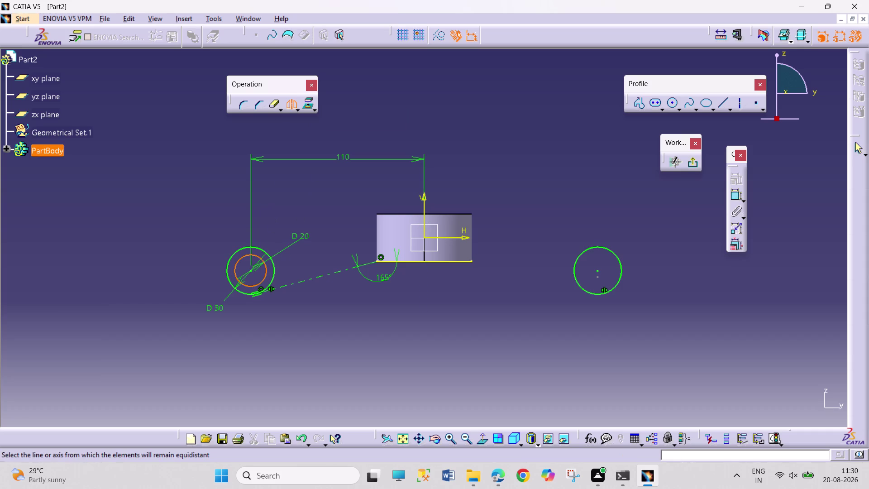
click(423, 232)
click(527, 329)
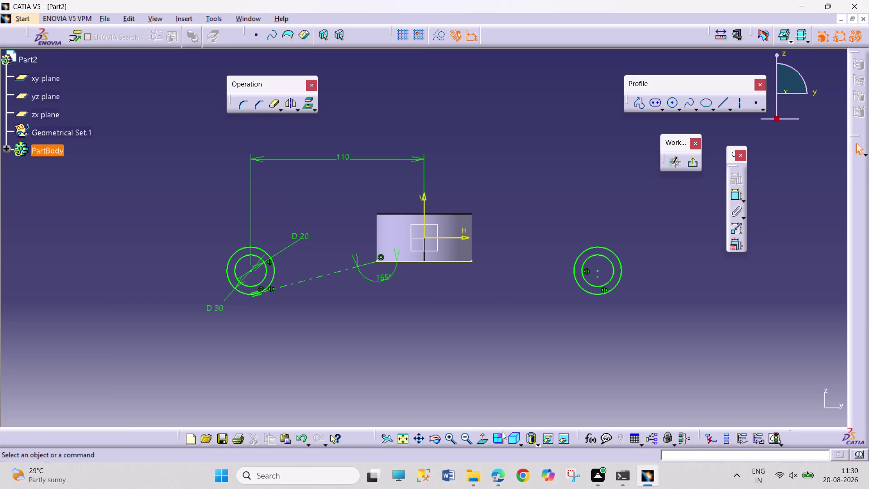
click(696, 161)
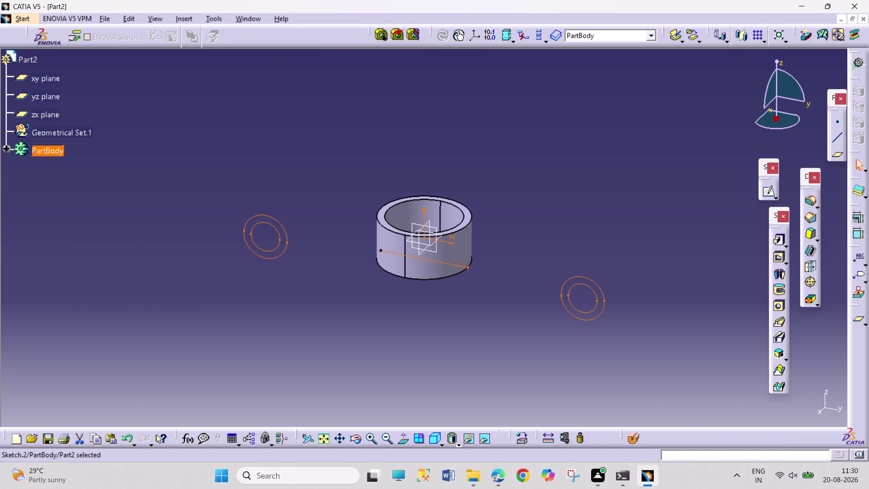
Cancel a started pad, delete Sketch.2, then undo the deletion.
click(776, 242)
click(480, 272)
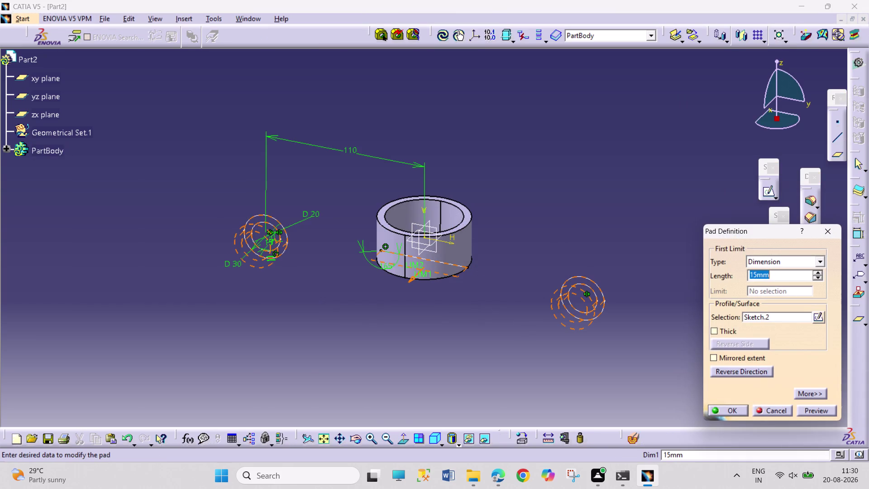
click(776, 408)
right_click(435, 262)
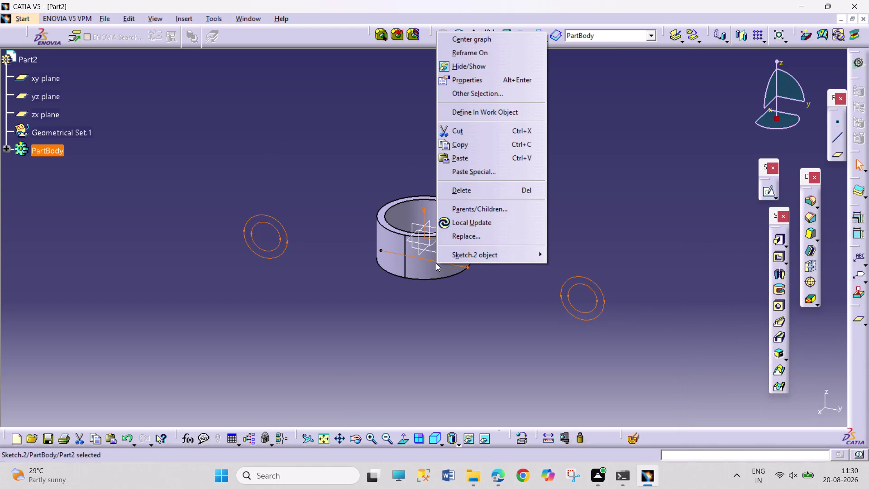
click(468, 192)
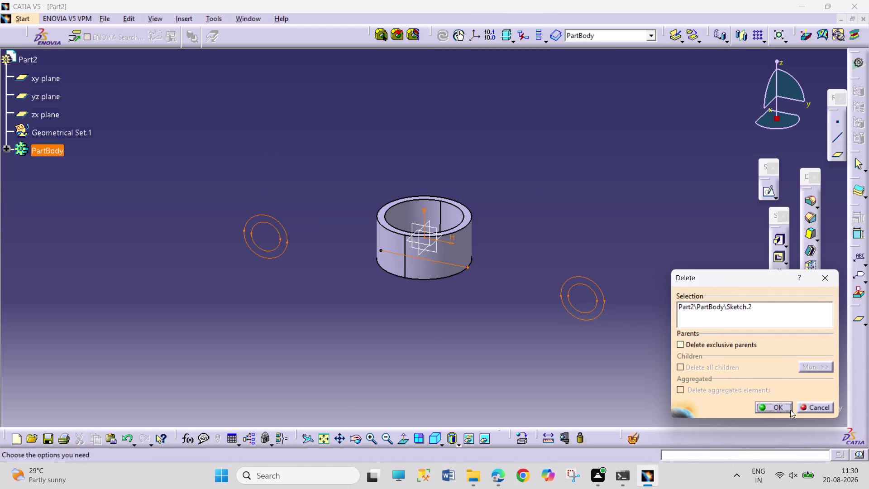
click(783, 403)
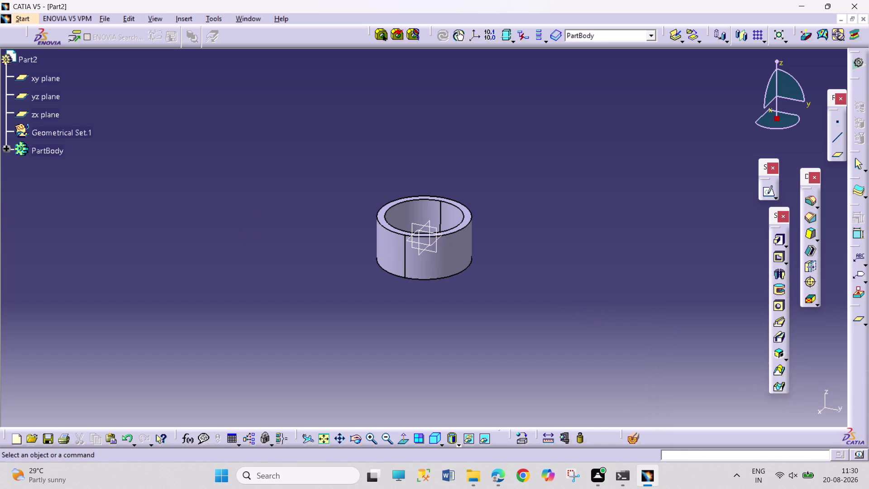
key(ctrl+z)
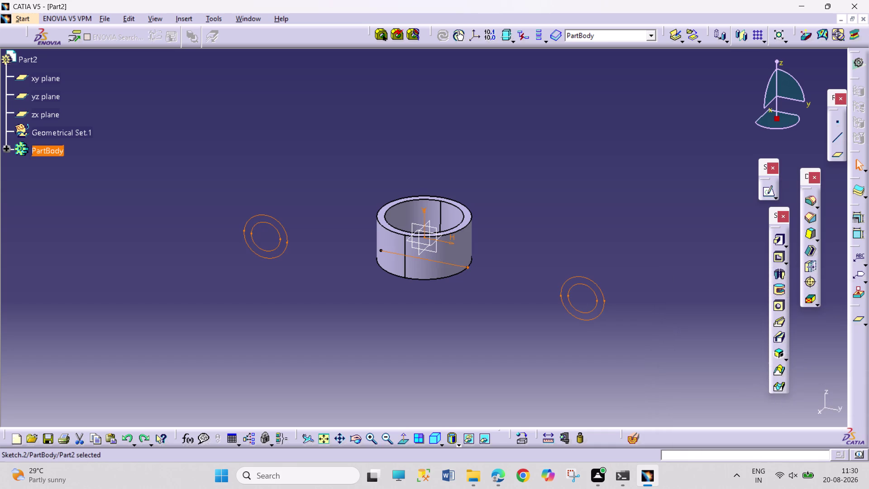
Reopen the end-circle sketch, convert the projected block edge to construction geometry, and exit.
click(643, 349)
double_click(605, 312)
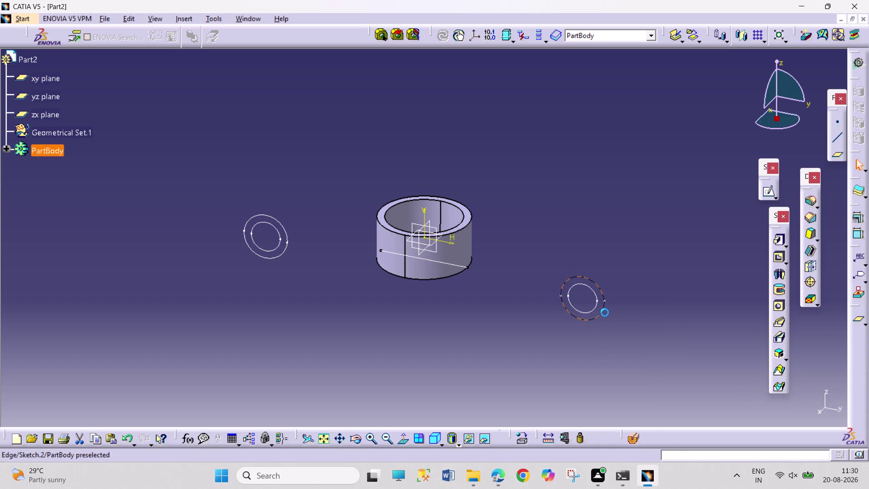
click(467, 262)
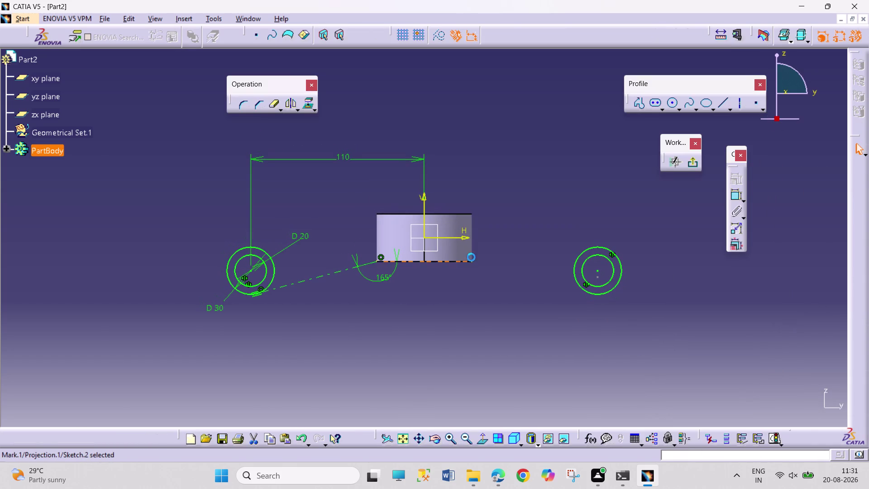
click(438, 35)
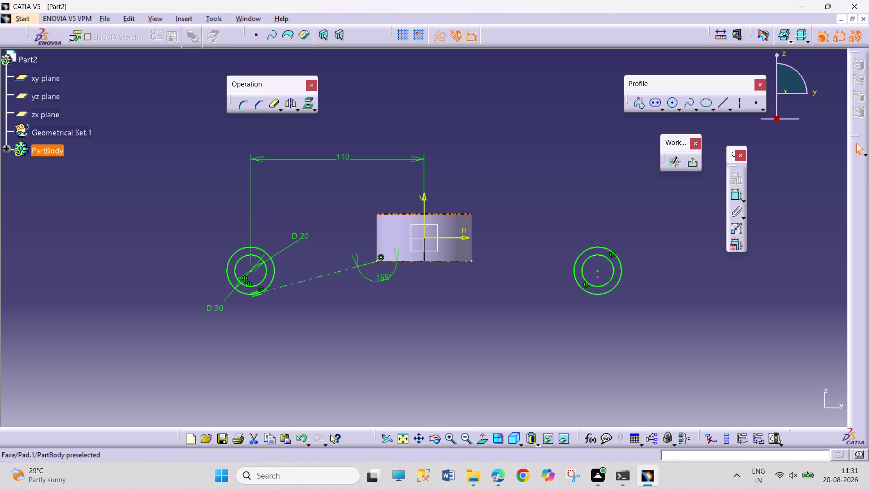
click(511, 247)
click(441, 39)
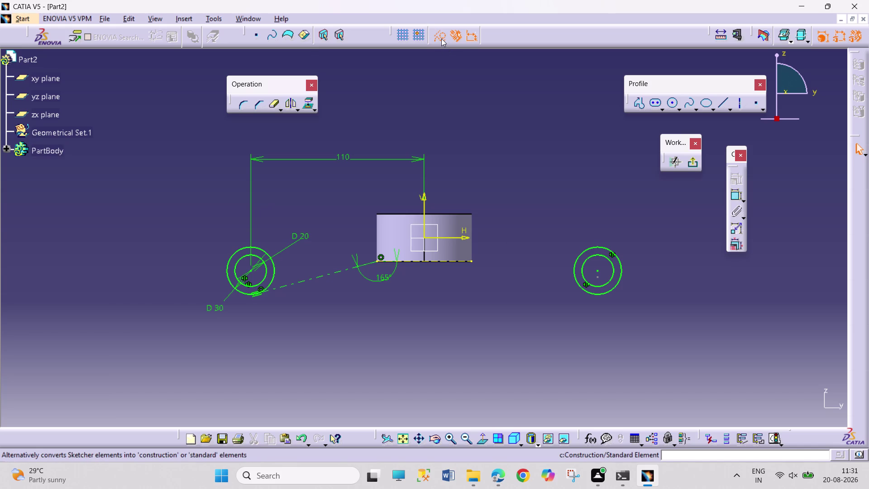
click(512, 142)
click(690, 163)
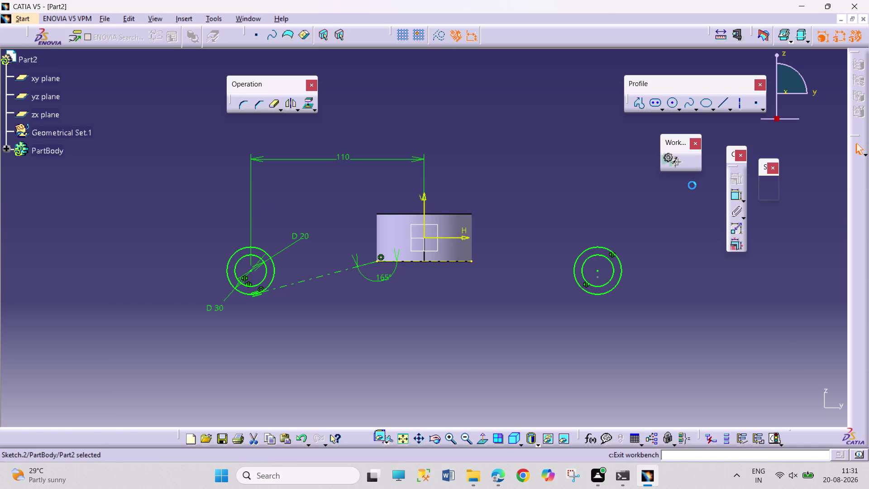
click(778, 239)
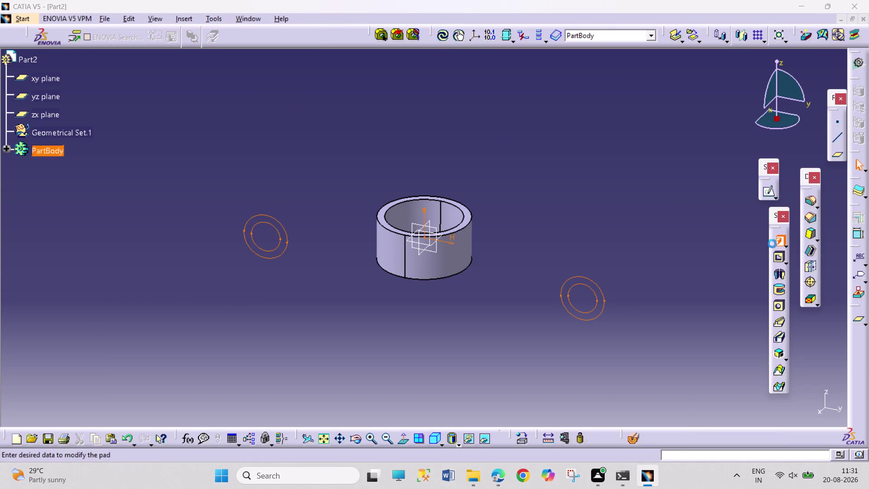
Pad the two end-circle sketches with Mirrored extent at 20 mm length.
click(730, 358)
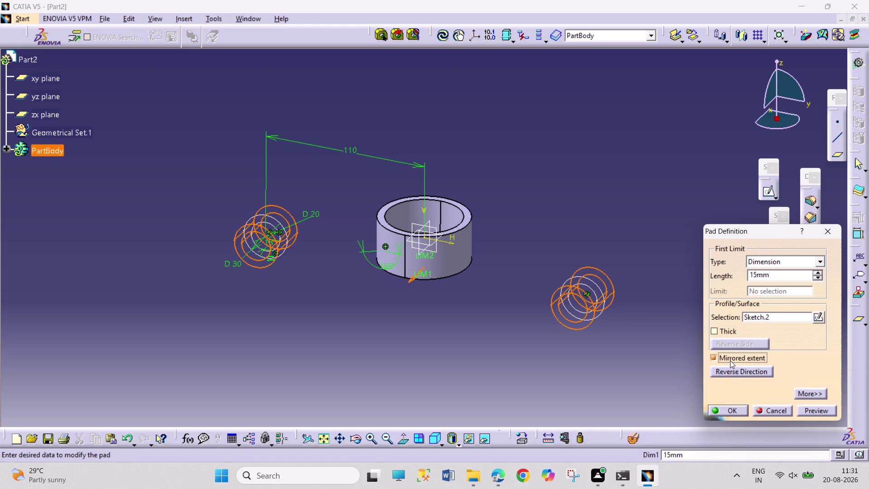
double_click(755, 277)
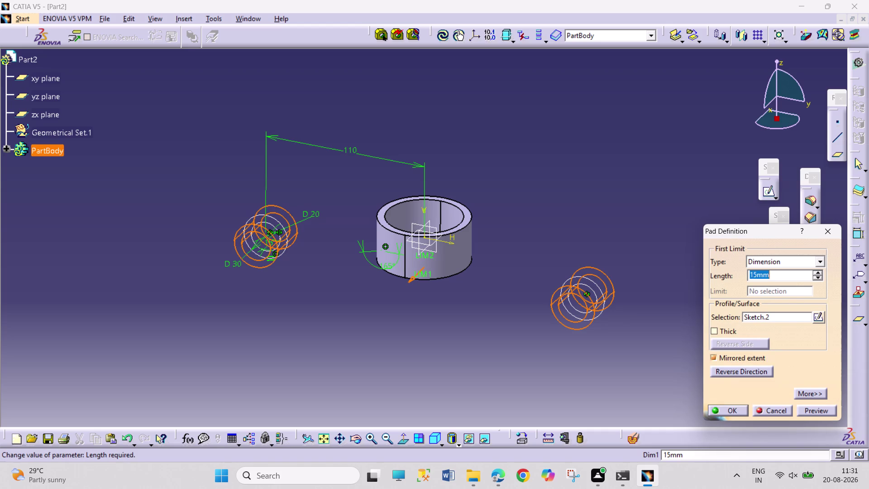
text(20)
key(Return)
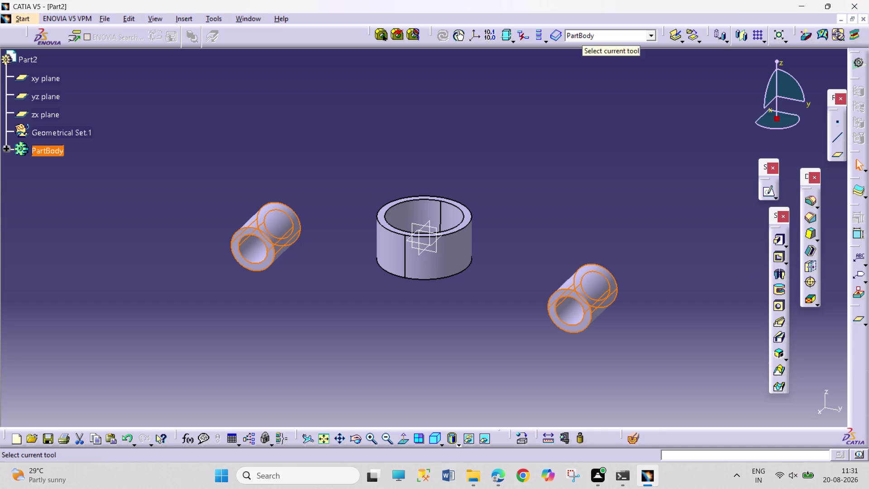
click(516, 218)
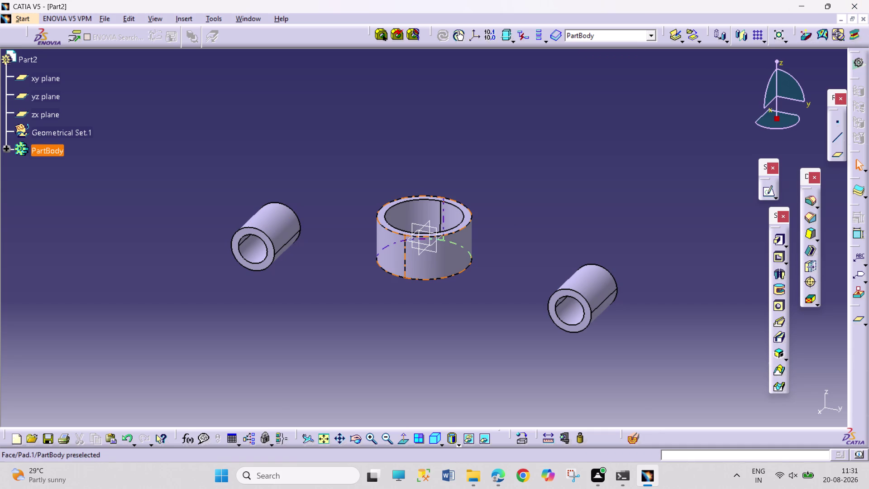
click(435, 248)
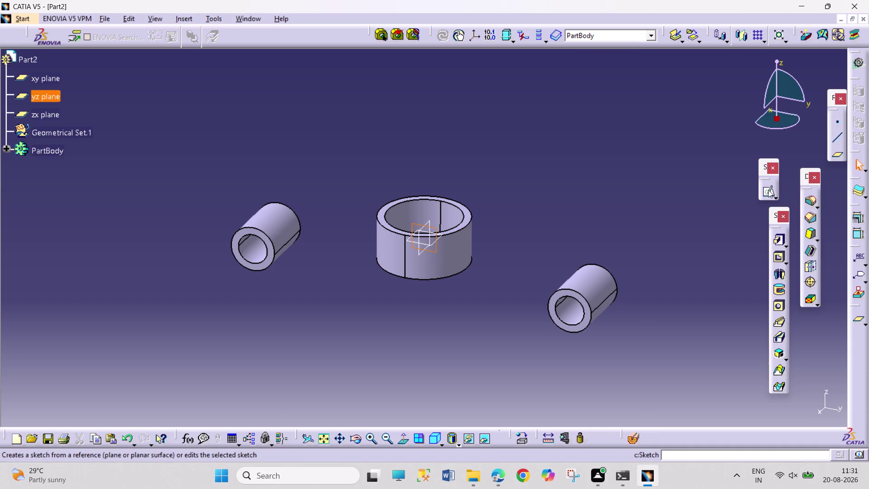
Open a sketch on the yz plane, framing the hub block and both rings.
click(769, 190)
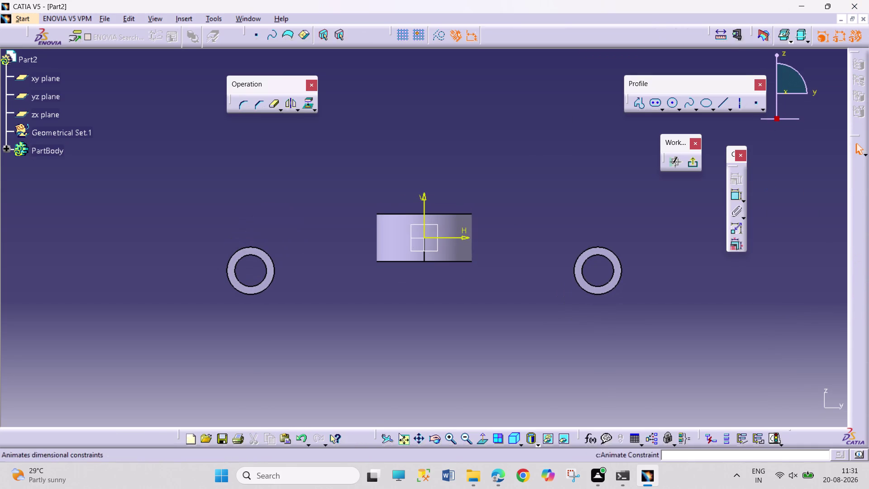
click(404, 434)
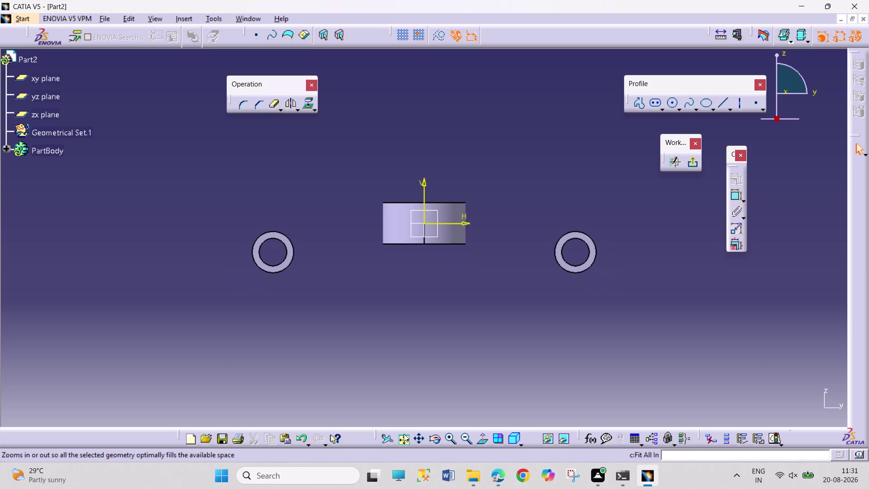
click(449, 440)
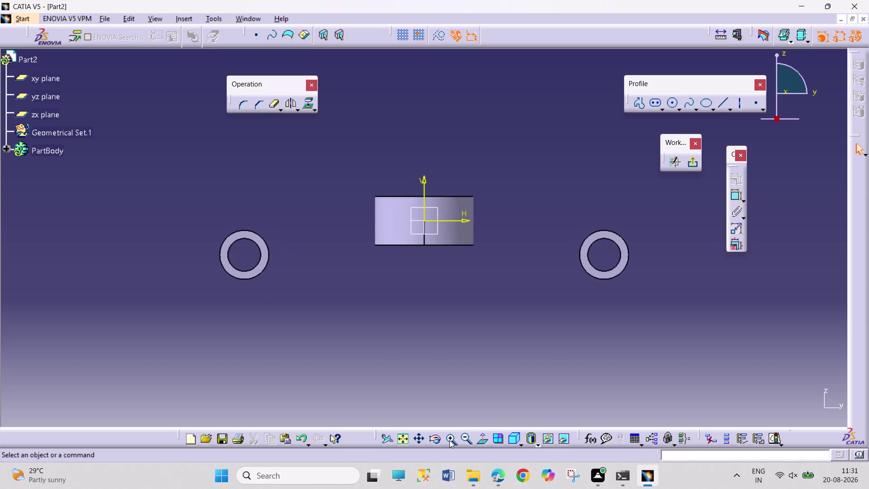
click(449, 440)
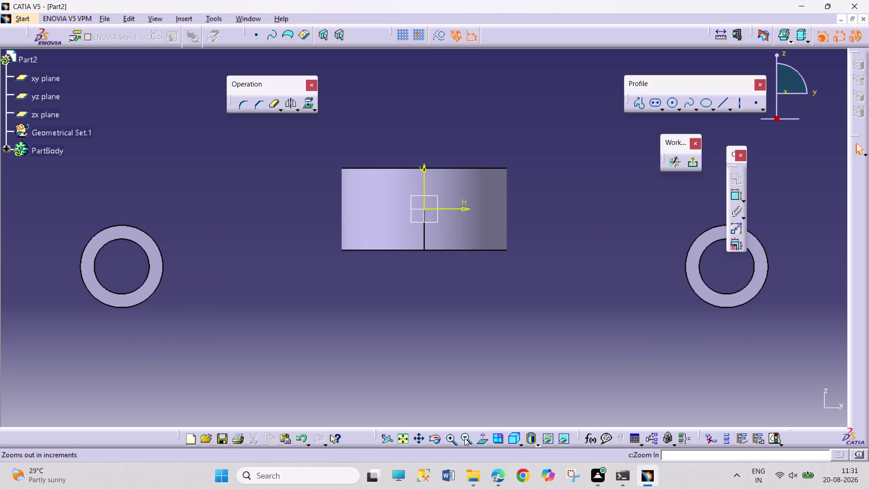
click(415, 442)
drag(496, 360, 498, 360)
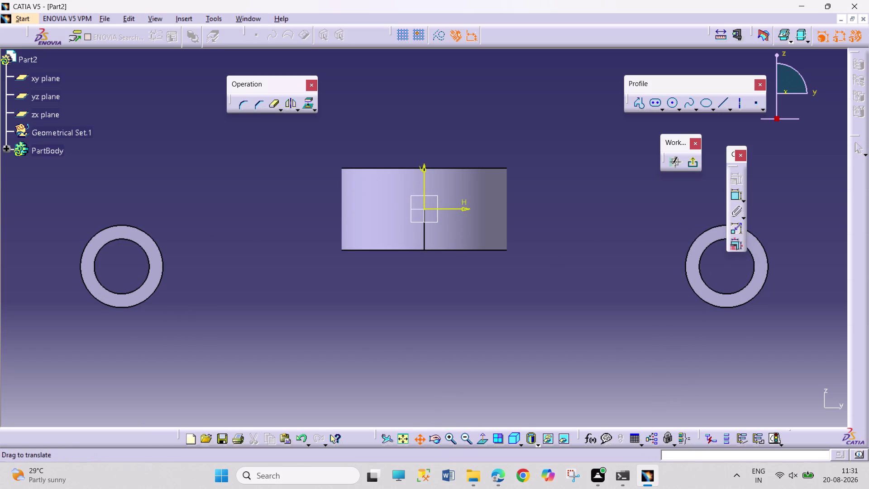
drag(497, 360, 506, 396)
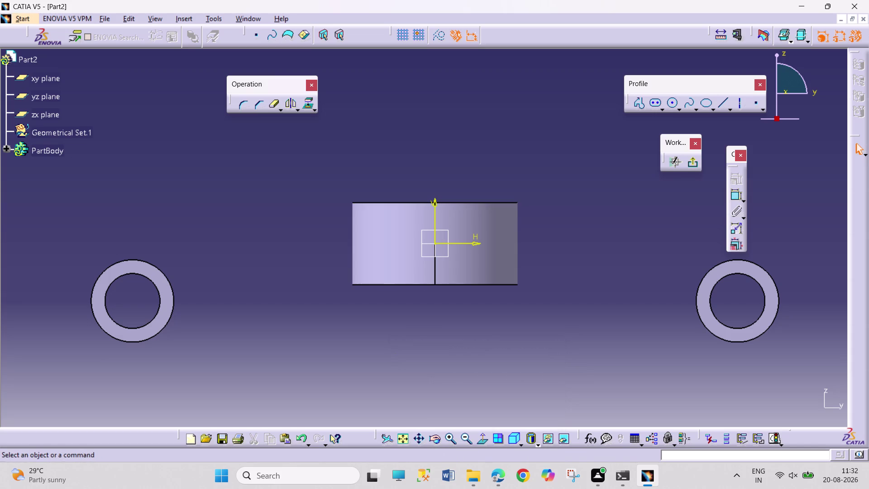
Project the central block's bottom and top edges into the sketch.
click(392, 285)
click(310, 106)
click(382, 136)
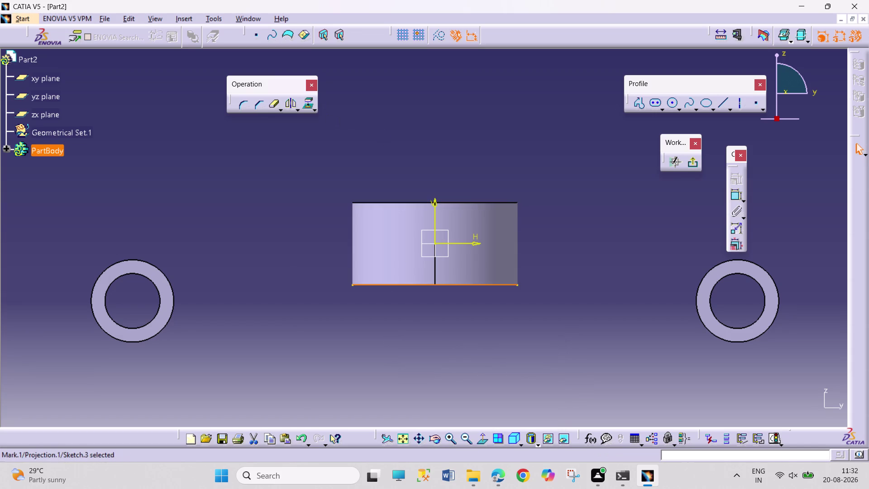
click(387, 202)
click(310, 101)
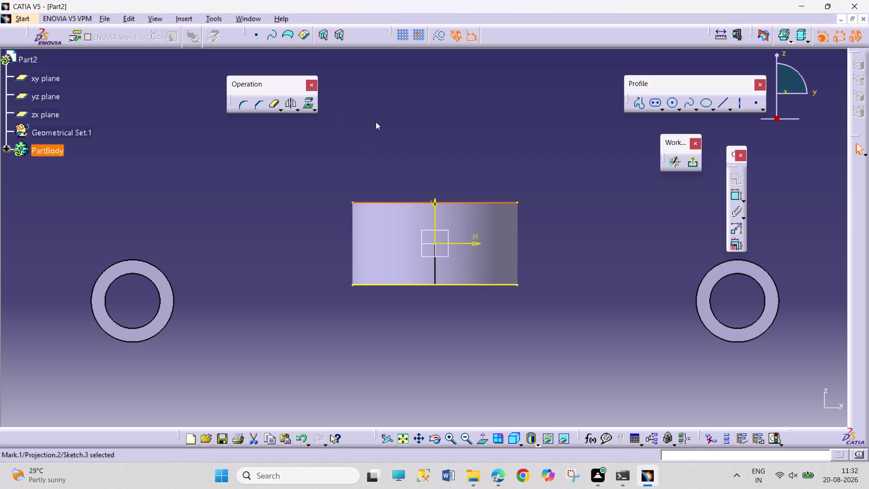
click(456, 138)
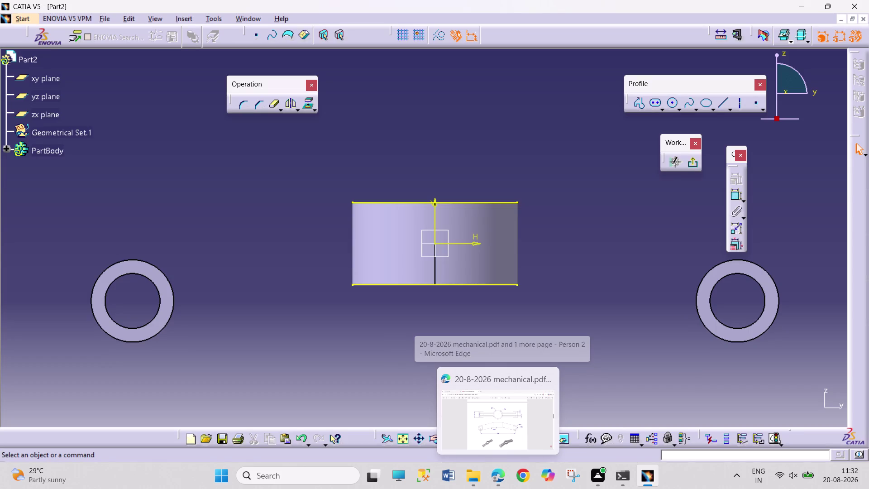
Project the left ring's outer circle into the sketch.
click(174, 294)
click(307, 104)
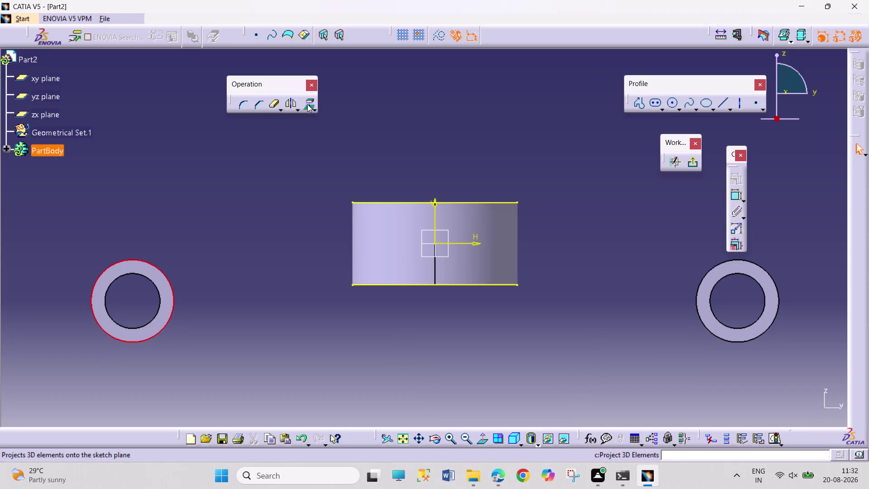
click(423, 109)
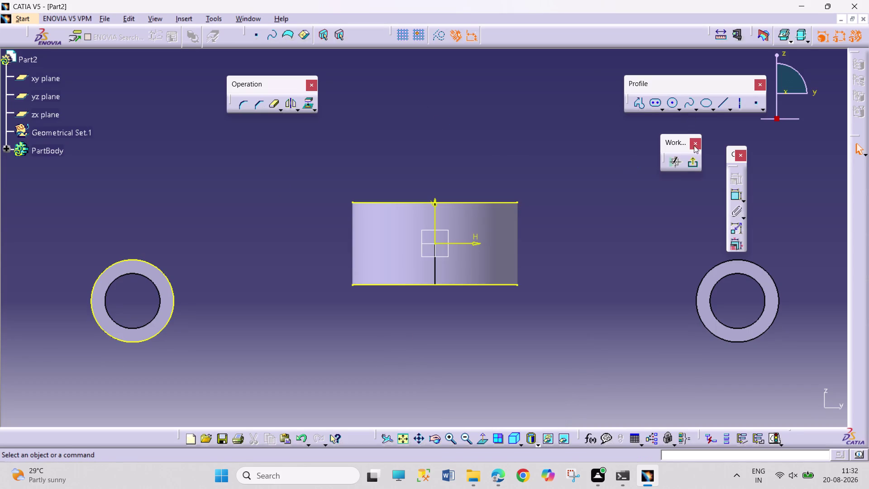
click(720, 107)
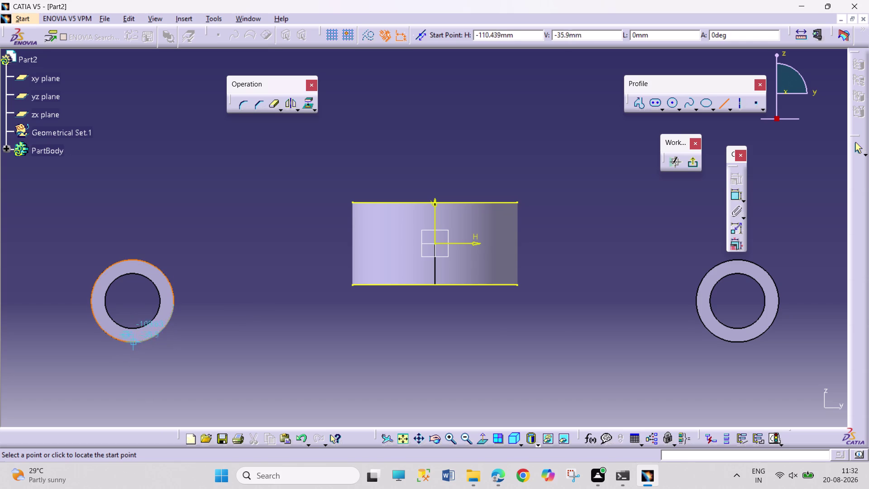
Draw lower and upper lines from the left ring to the block's corners.
click(130, 353)
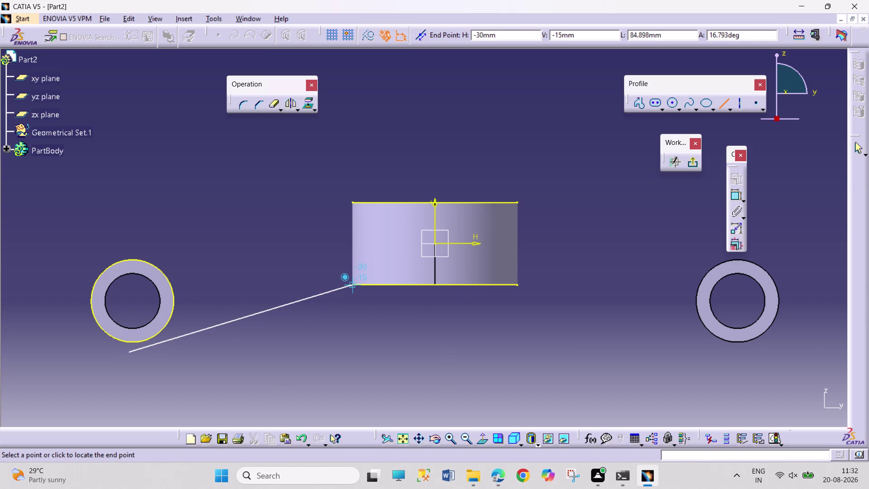
click(355, 284)
click(363, 325)
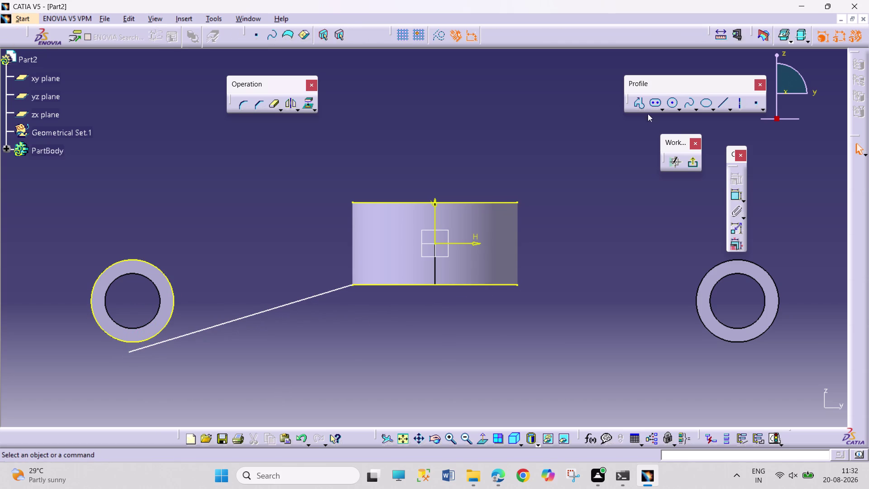
click(723, 104)
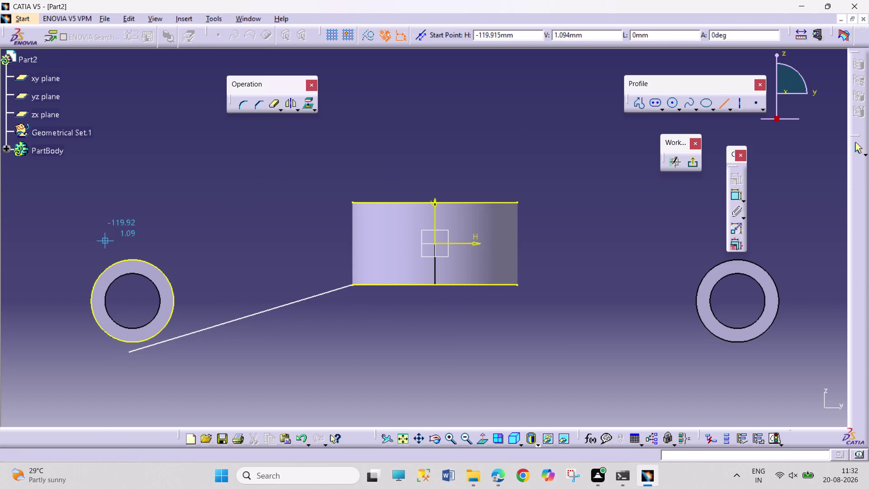
click(104, 241)
click(357, 203)
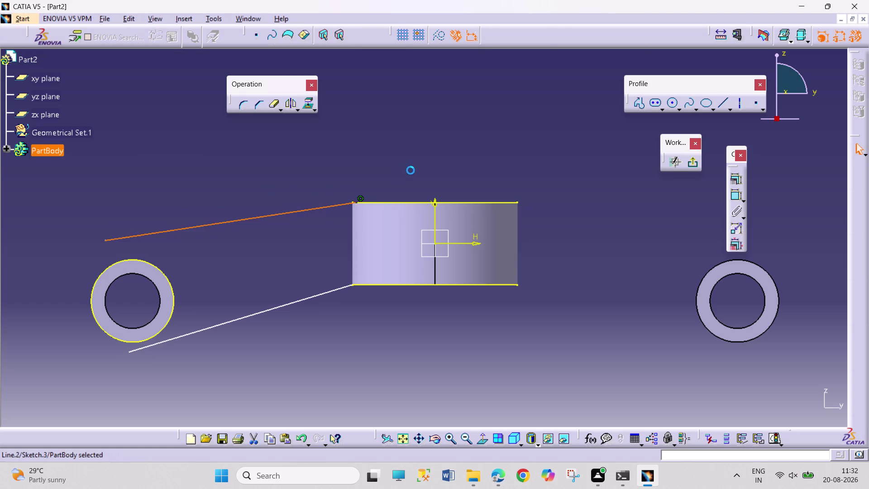
click(411, 170)
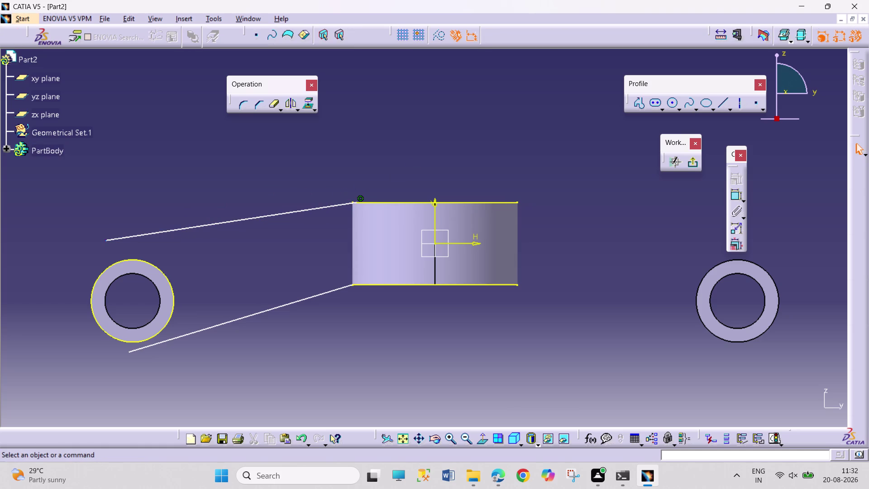
Make the upper line's end coincident with the left ring and the line tangent to it.
click(105, 240)
click(133, 258)
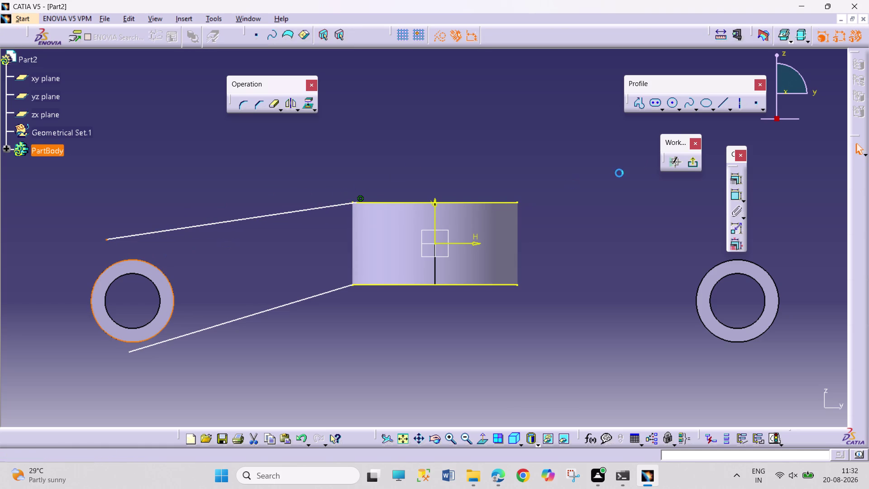
click(734, 176)
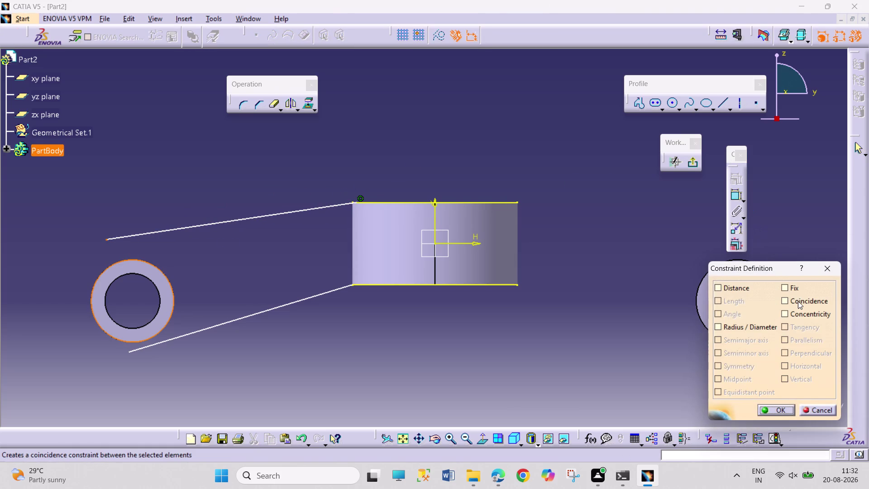
click(798, 300)
click(781, 406)
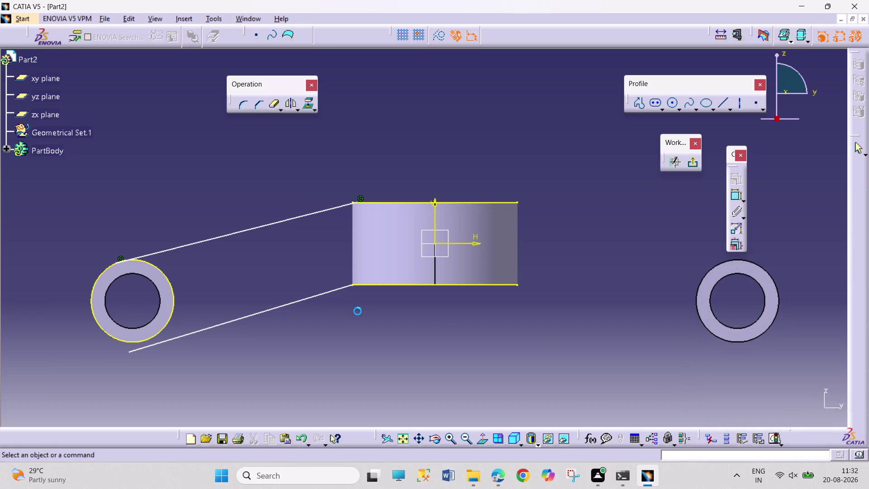
click(172, 248)
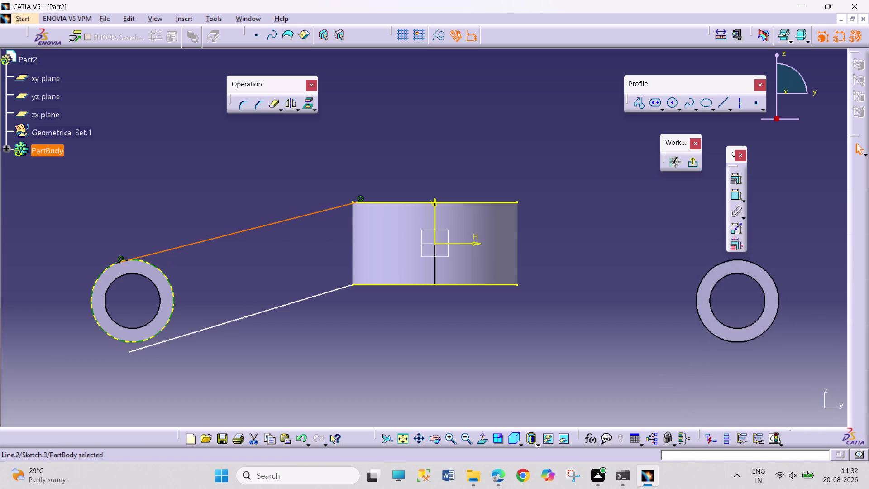
click(170, 279)
click(737, 178)
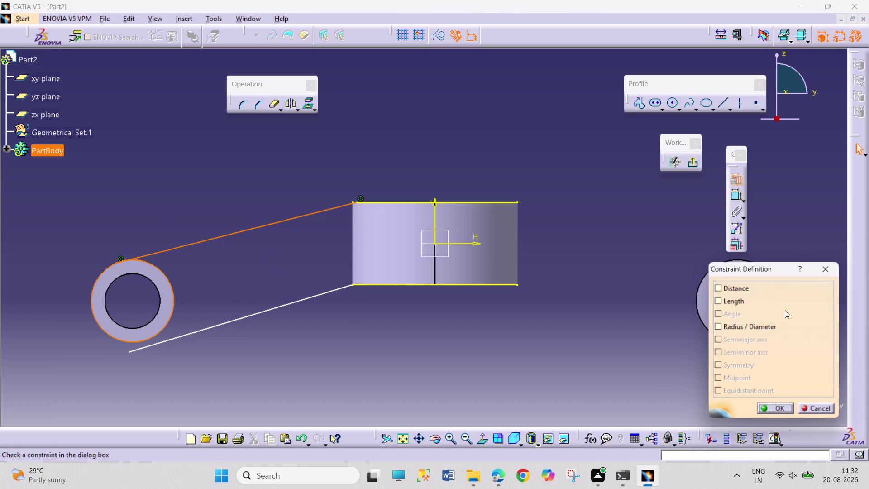
click(794, 325)
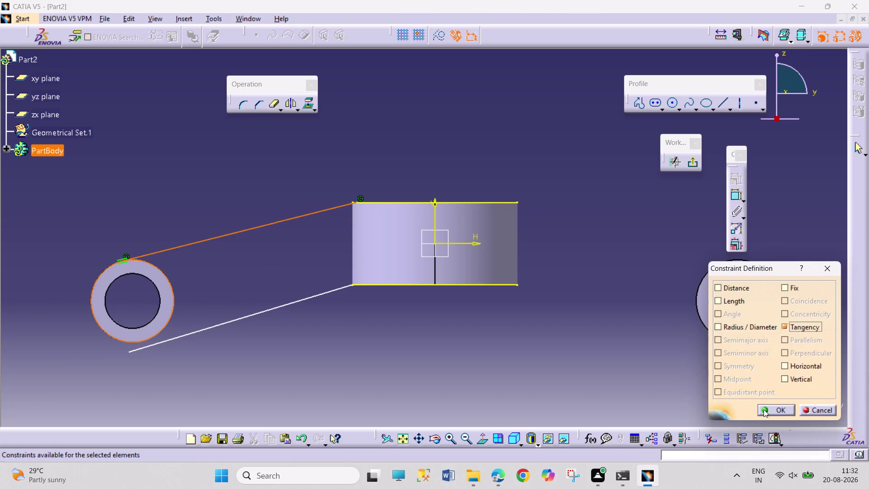
click(763, 409)
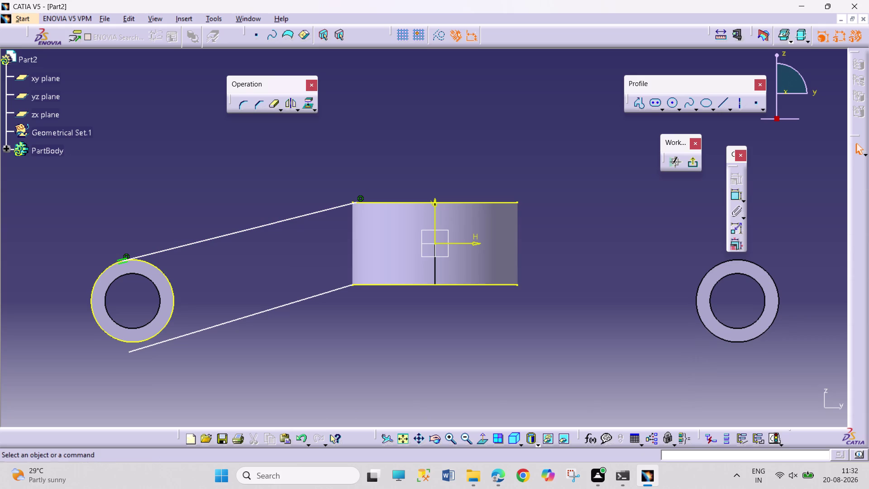
Make the lower line's end coincident with the left ring and the line tangent to it.
click(130, 351)
click(169, 321)
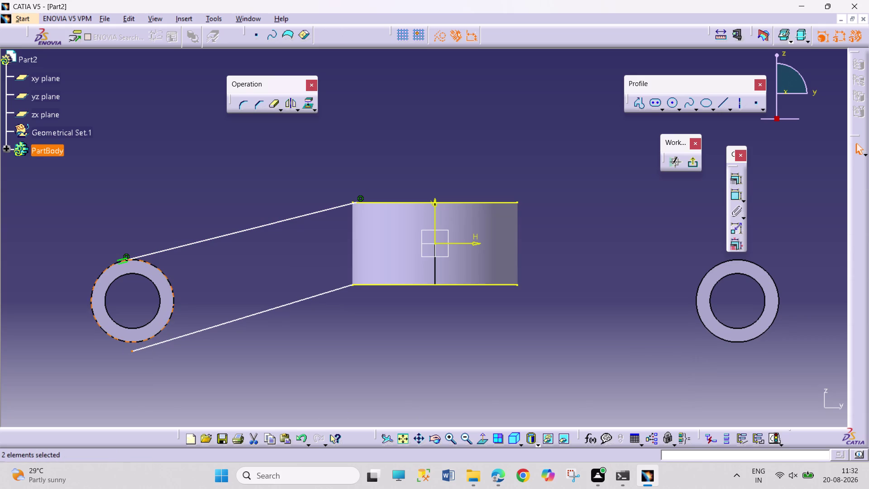
click(736, 177)
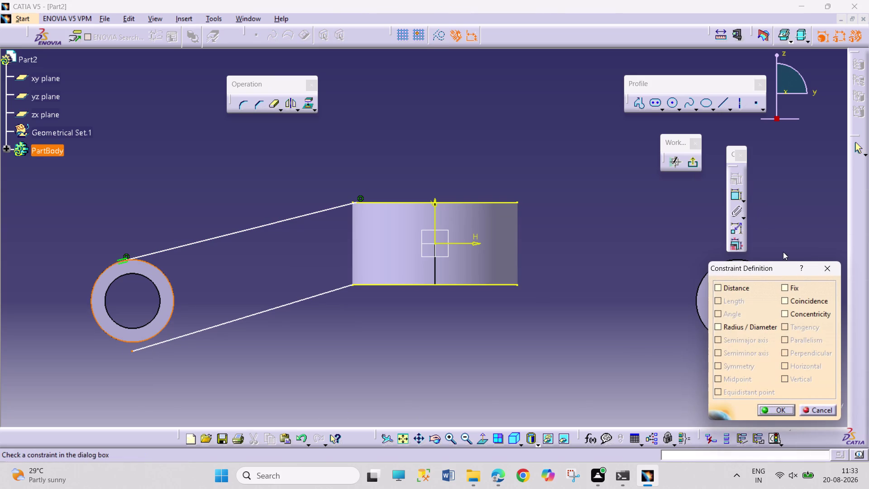
click(803, 298)
click(770, 406)
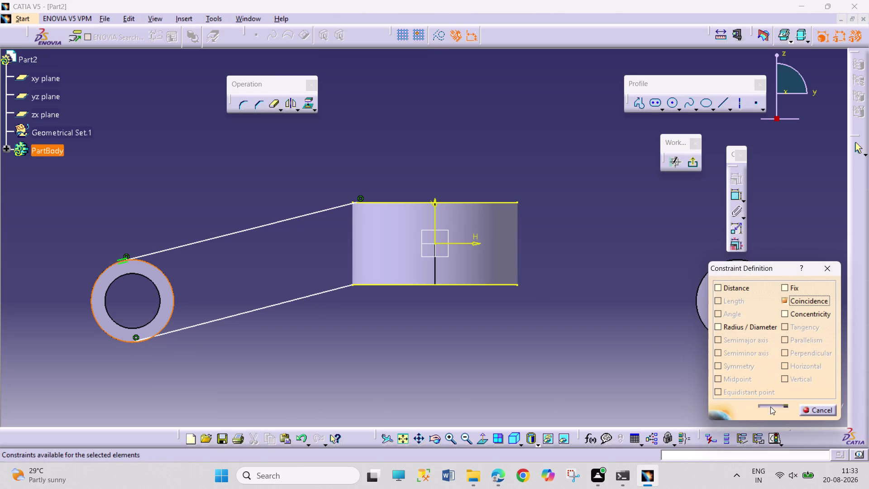
click(174, 330)
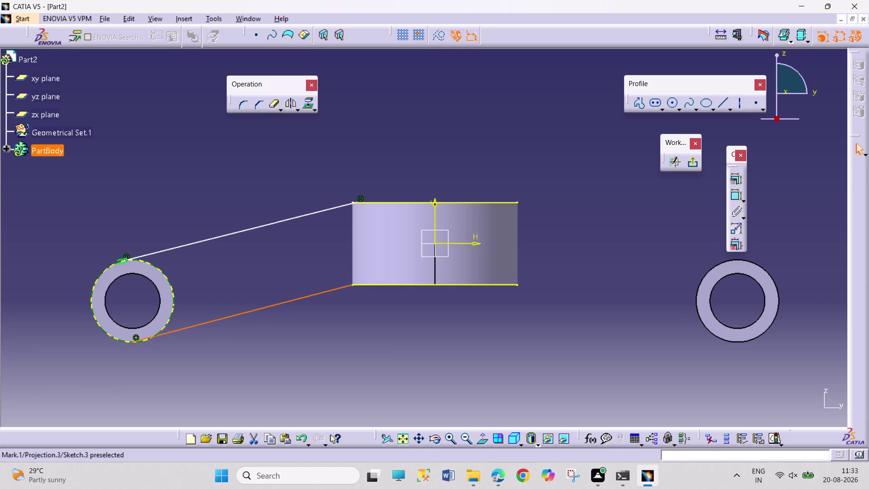
click(170, 313)
click(738, 176)
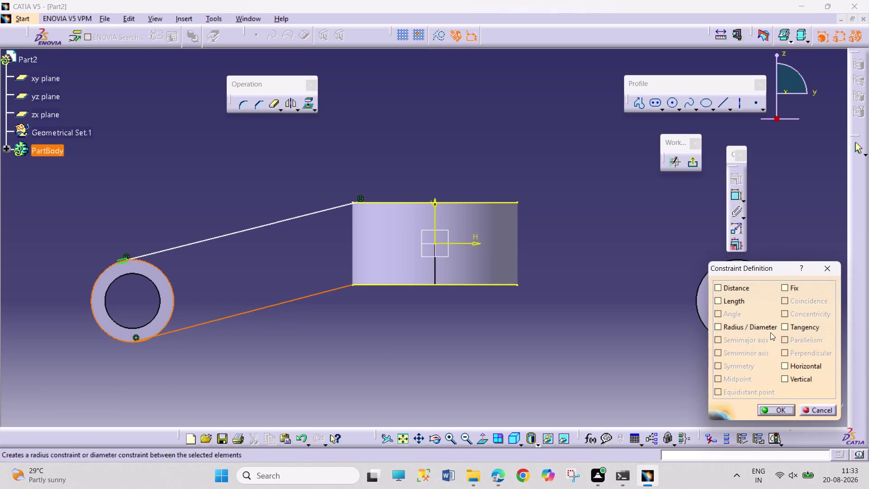
click(788, 325)
click(776, 414)
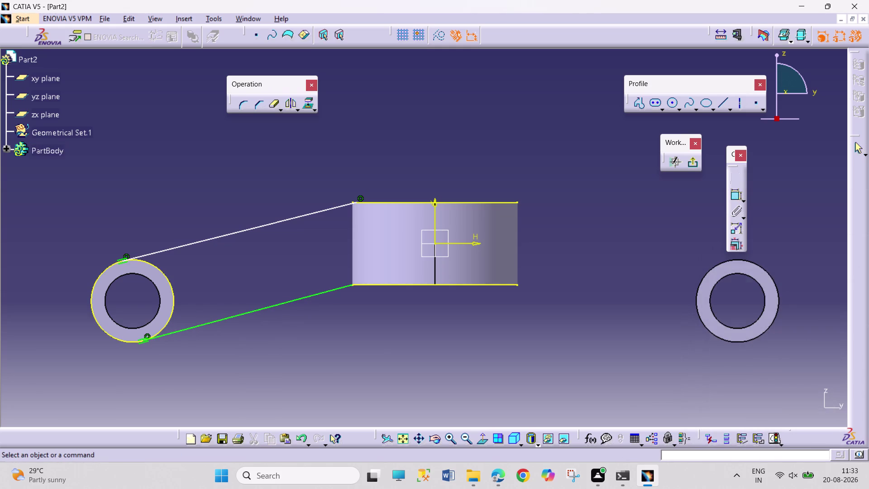
click(273, 107)
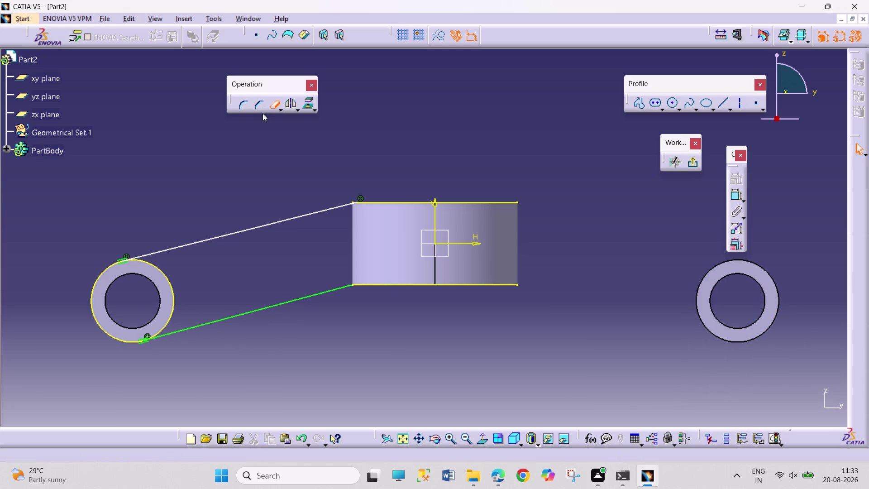
Trim the ring arc and draw a vertical line from -30,15 to -30,-15.
drag(94, 321, 95, 329)
click(236, 400)
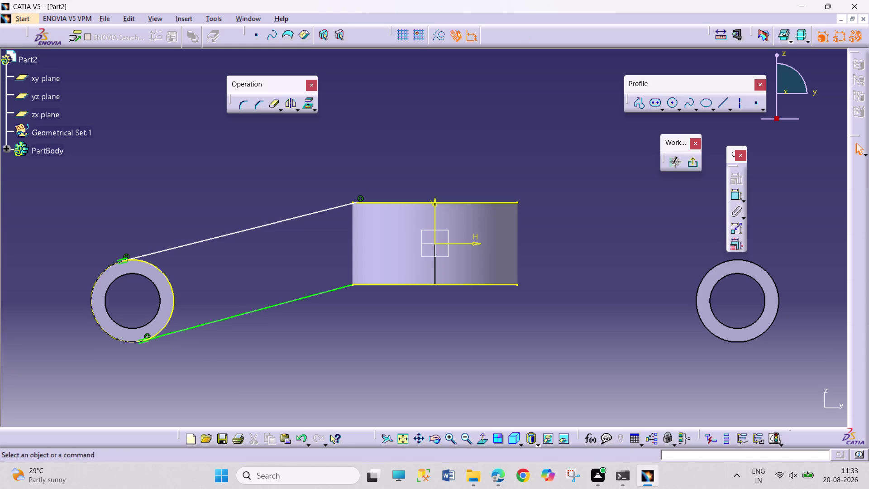
click(725, 105)
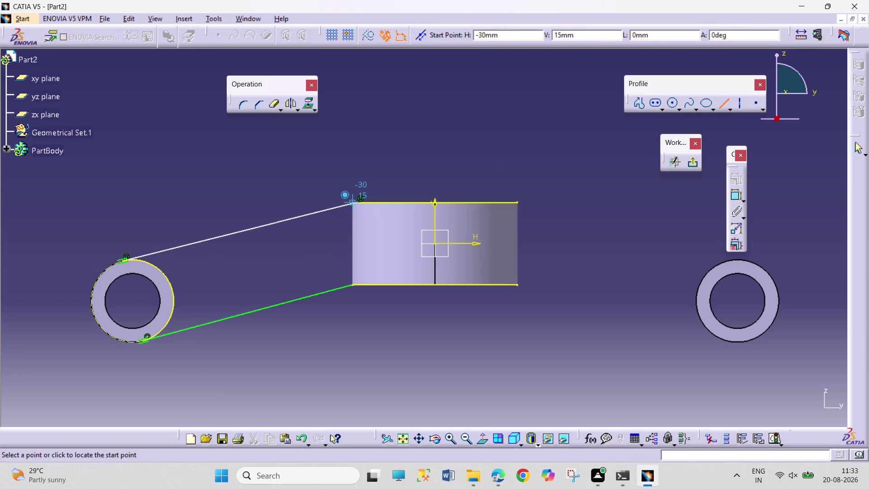
click(351, 201)
click(355, 286)
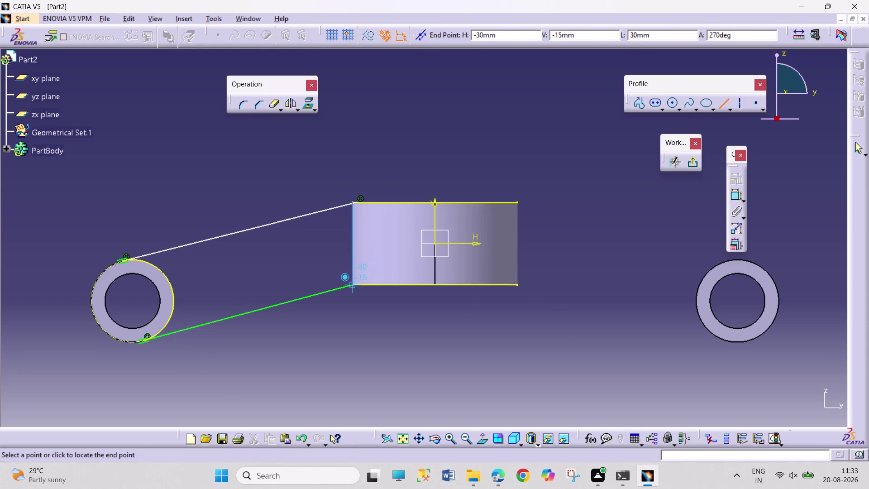
click(376, 308)
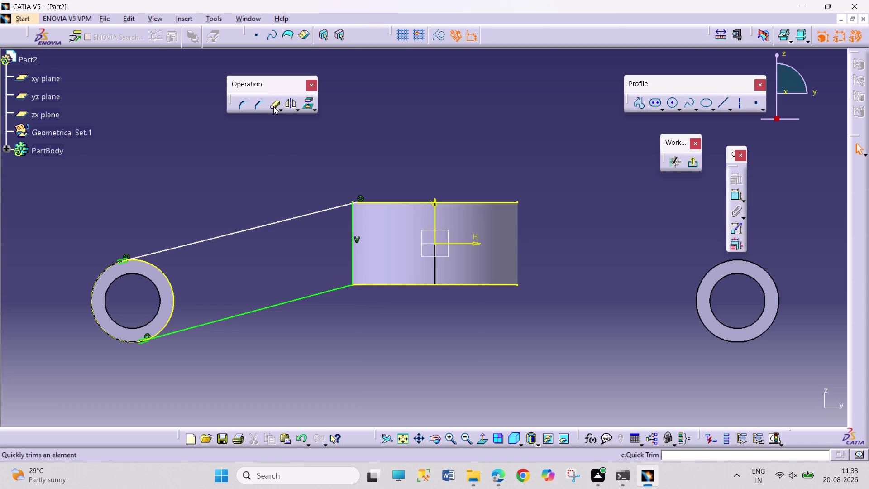
Convert the central ring's top and bottom edges to construction lines and exit the sketch.
click(433, 37)
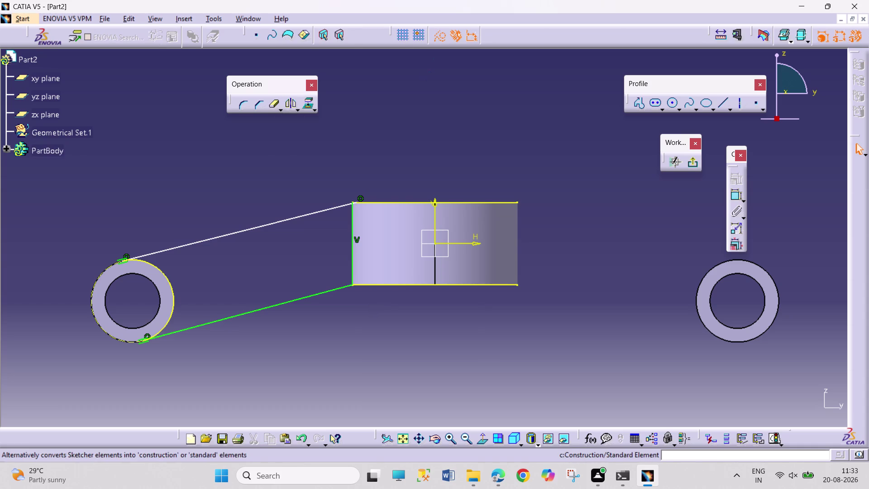
click(404, 202)
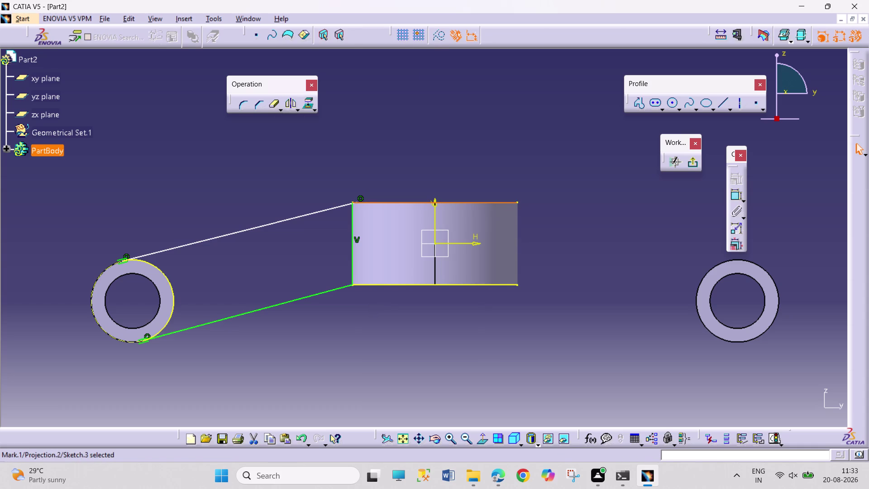
click(416, 285)
click(509, 140)
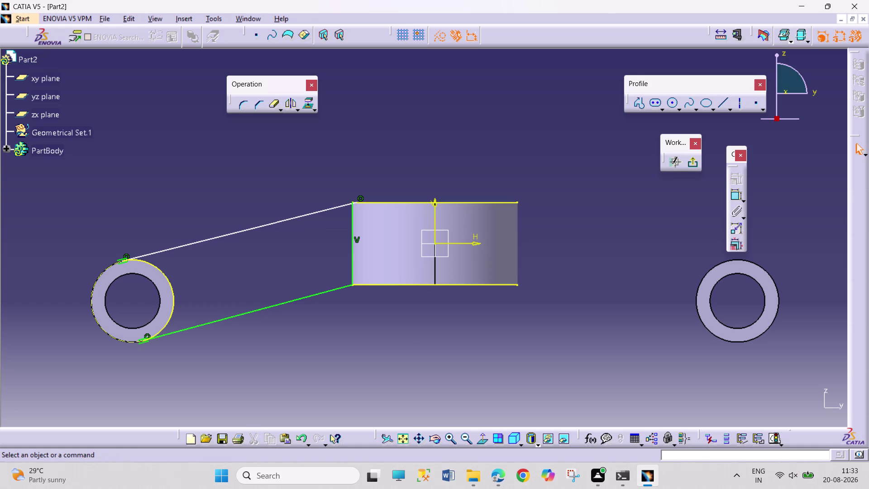
click(474, 203)
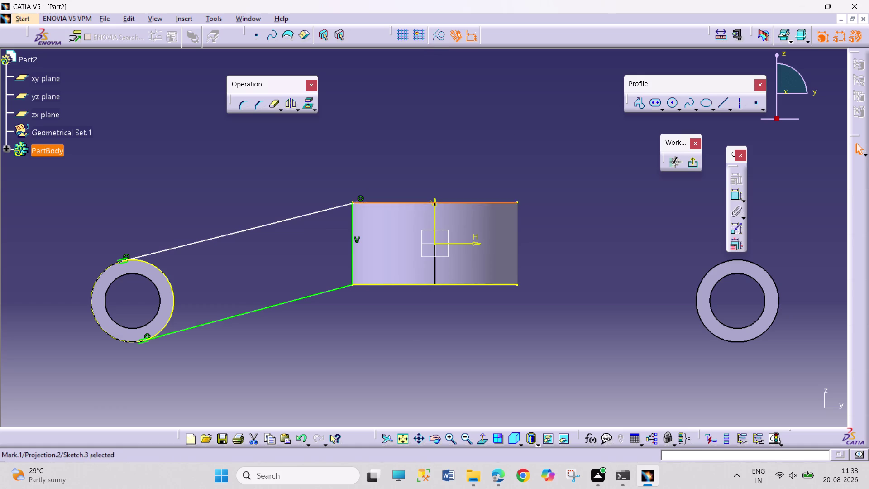
click(434, 38)
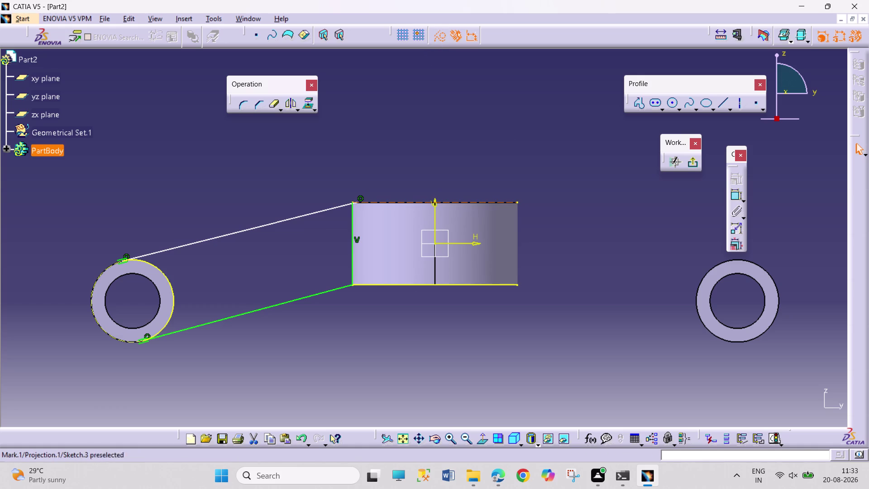
click(472, 284)
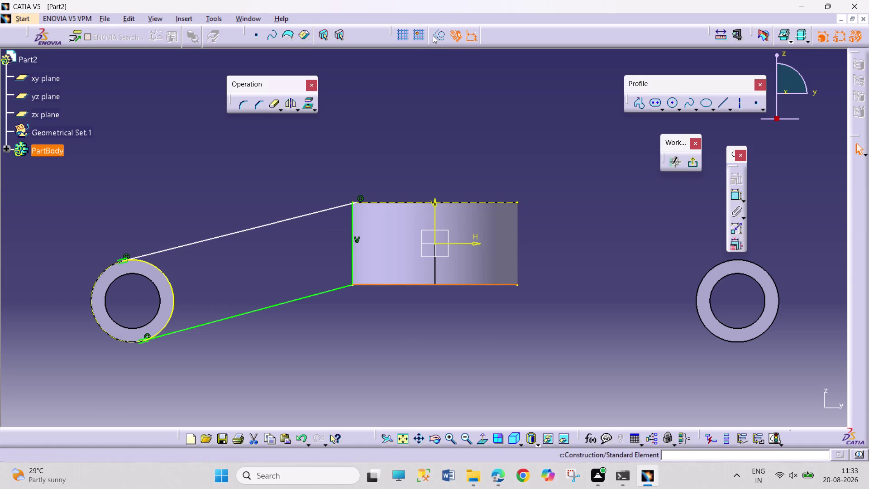
click(433, 36)
click(517, 185)
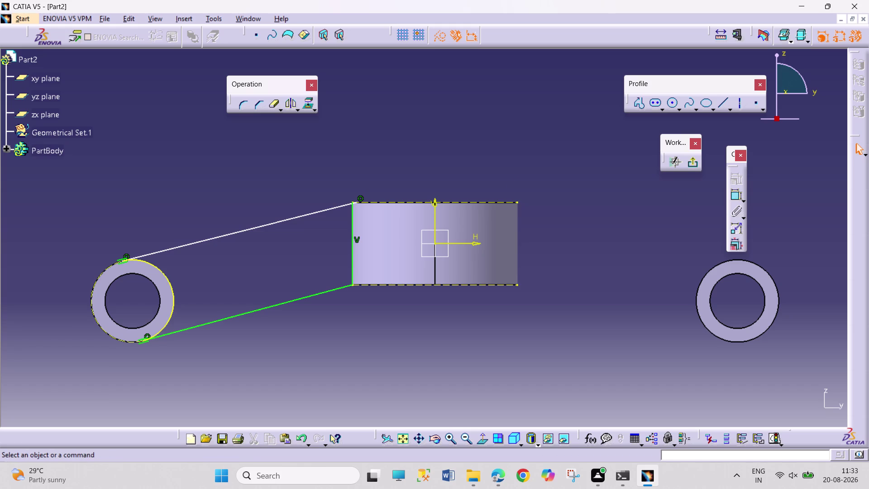
click(696, 168)
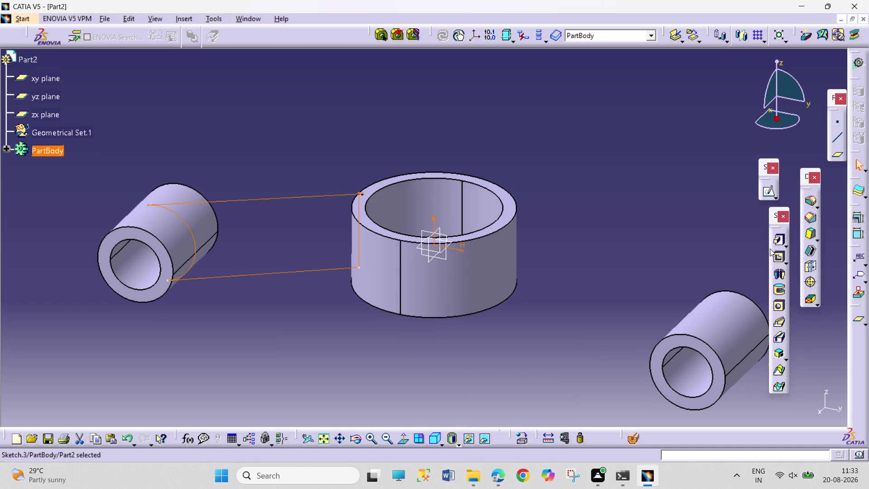
Try padding the arm sketch, dismiss the self-intersecting contour error, and inspect the preview.
click(778, 240)
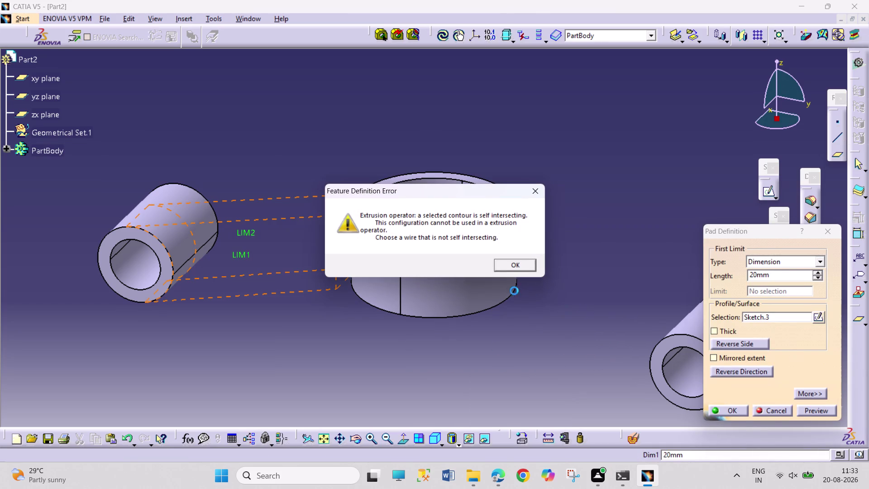
click(508, 265)
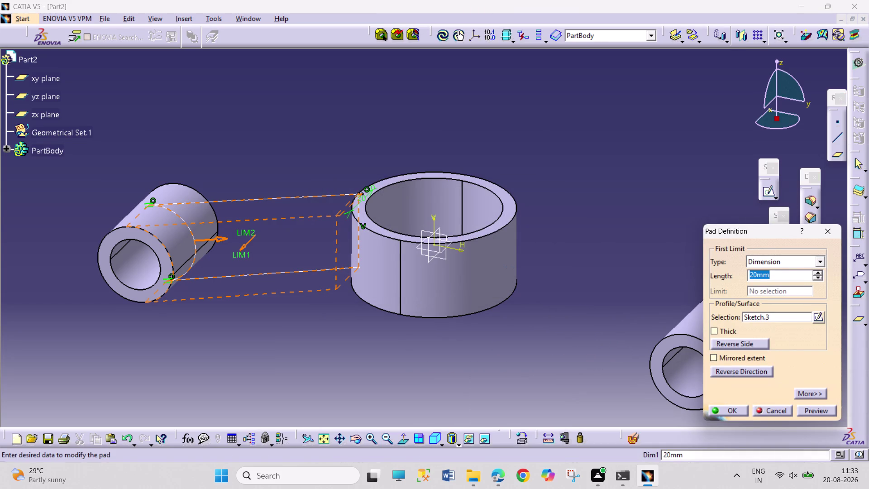
click(356, 440)
drag(255, 347, 340, 330)
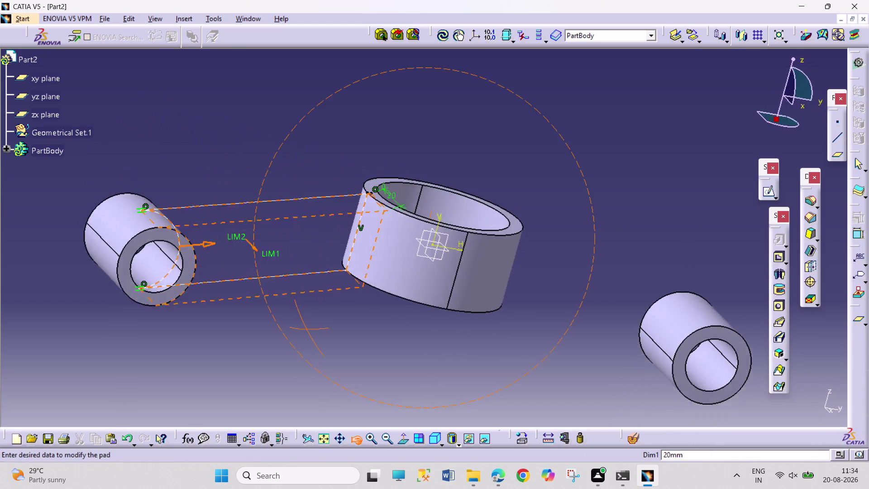
drag(339, 329, 316, 373)
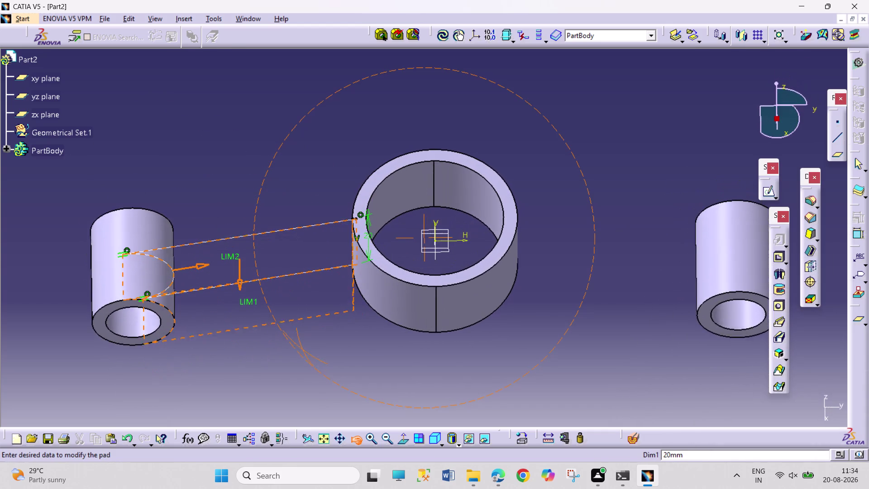
drag(317, 374, 313, 263)
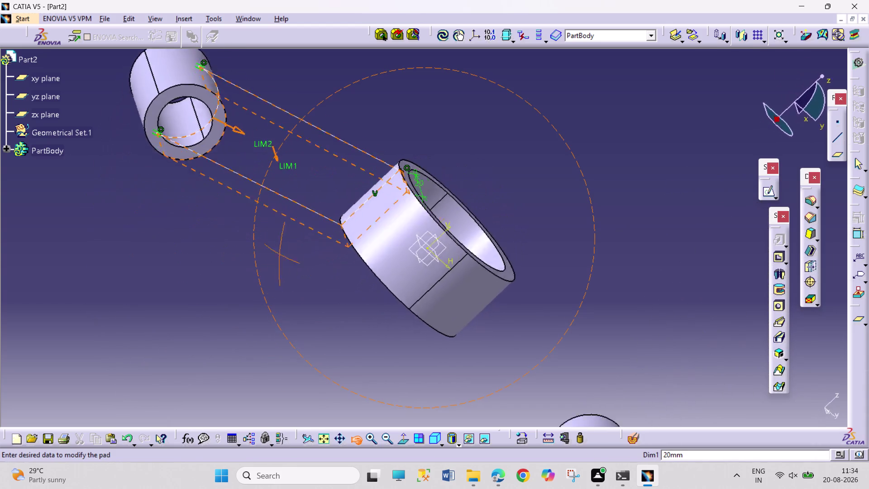
drag(313, 263, 522, 164)
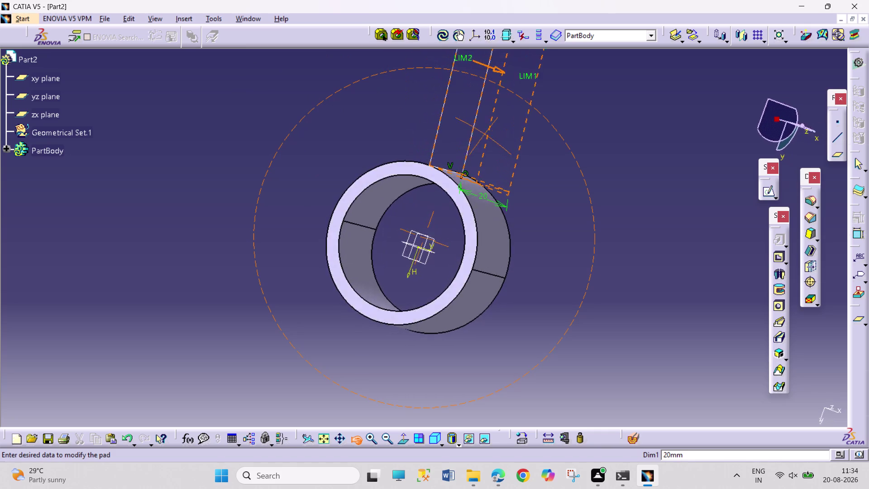
drag(522, 165, 213, 326)
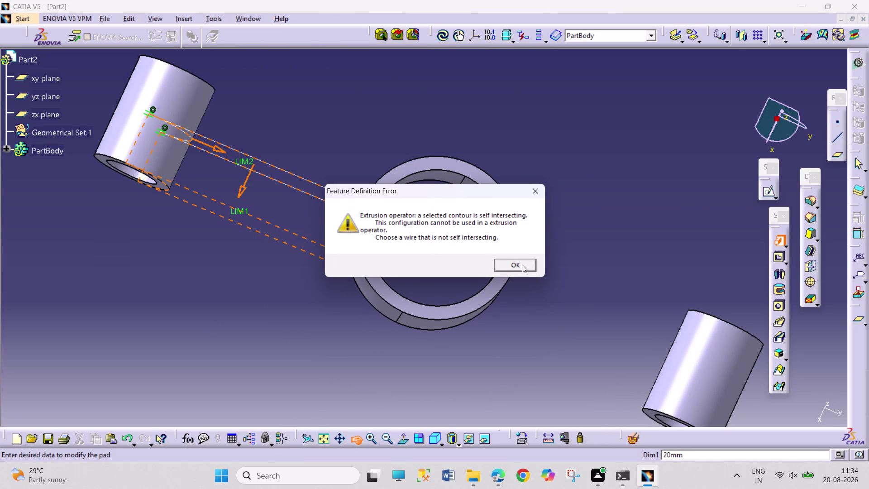
click(522, 264)
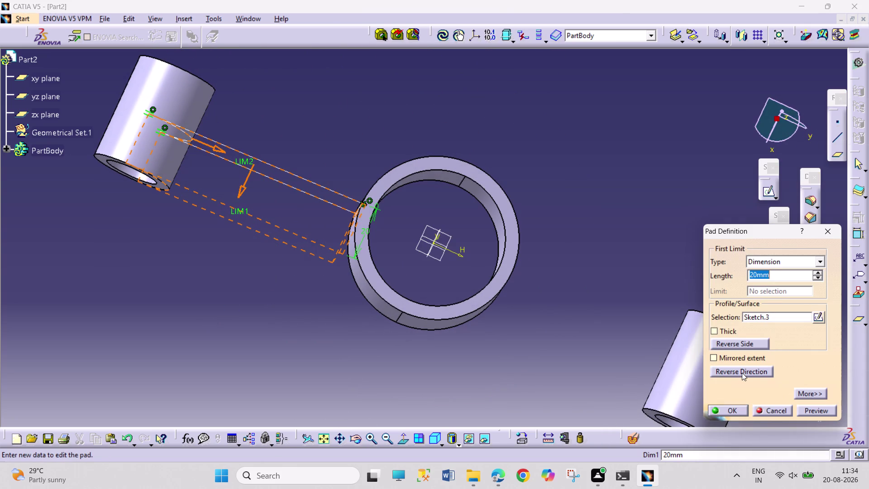
Cancel the mirrored arm pad and reopen Sketch.3 from a side view.
click(727, 358)
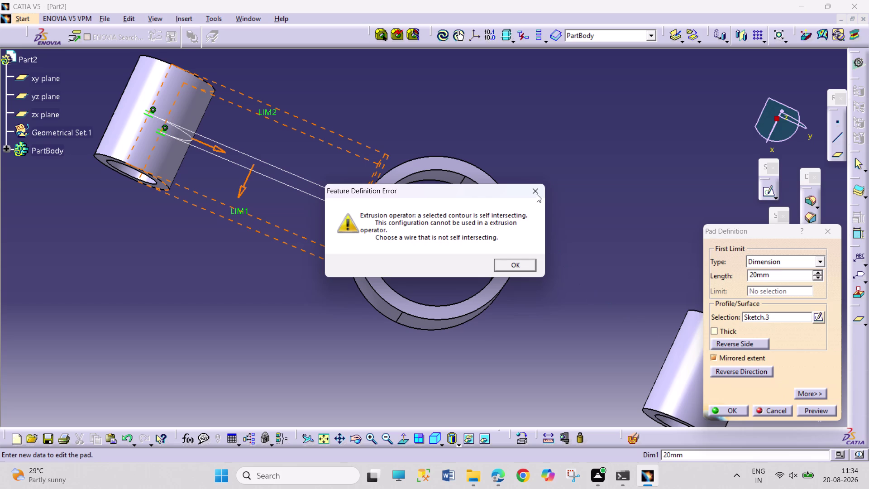
click(537, 193)
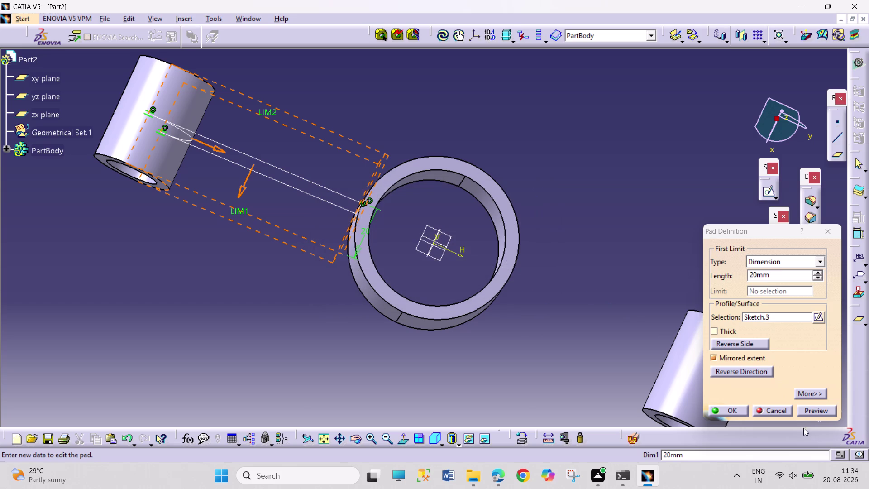
click(769, 406)
click(433, 350)
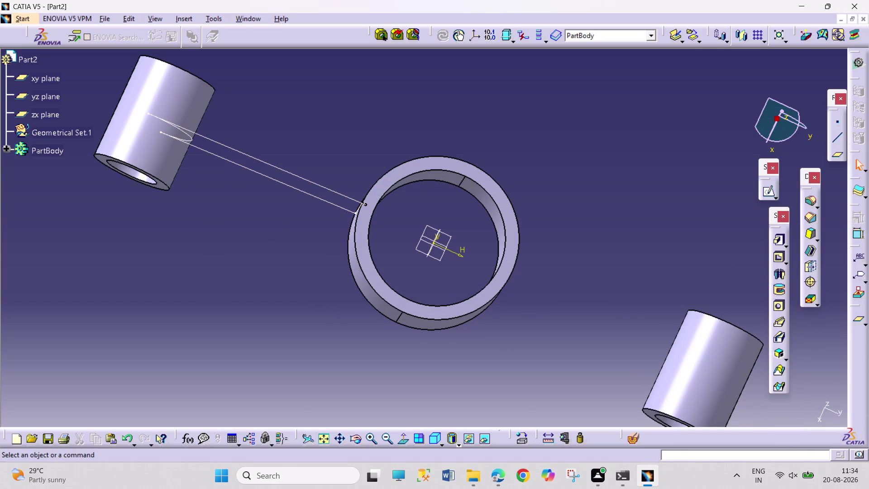
click(354, 438)
drag(327, 333, 419, 238)
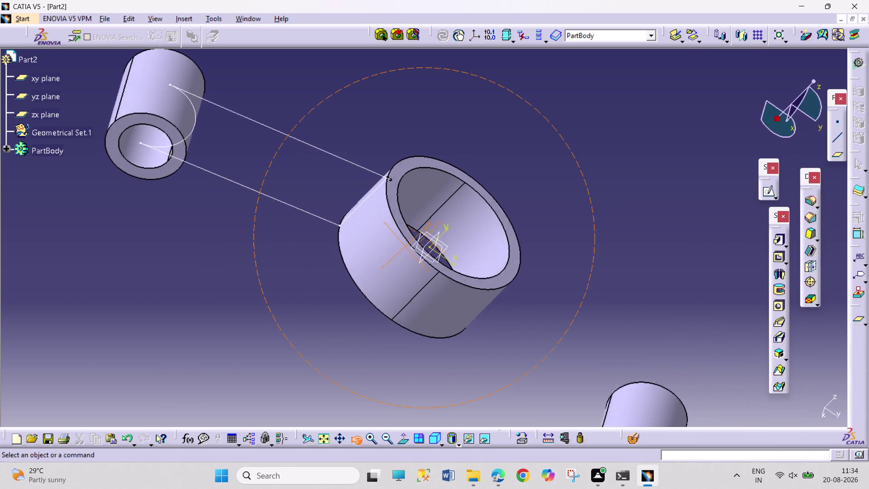
drag(419, 239, 497, 94)
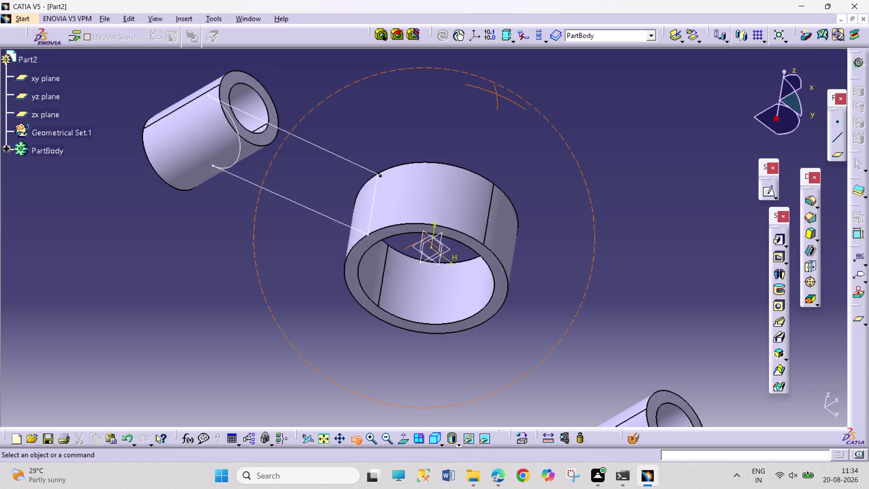
drag(497, 94, 424, 165)
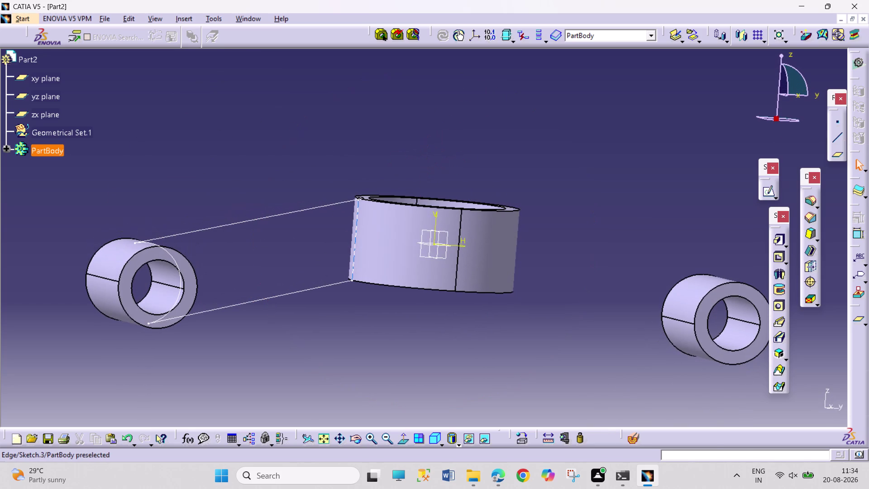
double_click(357, 235)
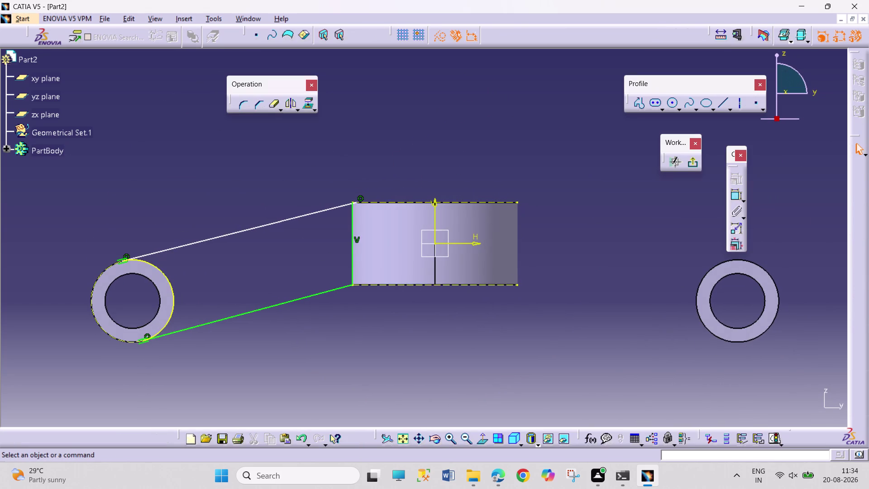
Make the arm line's upper end point coincident with the central ring's edge.
middle_drag(374, 263, 356, 115)
middle_drag(140, 178, 485, 324)
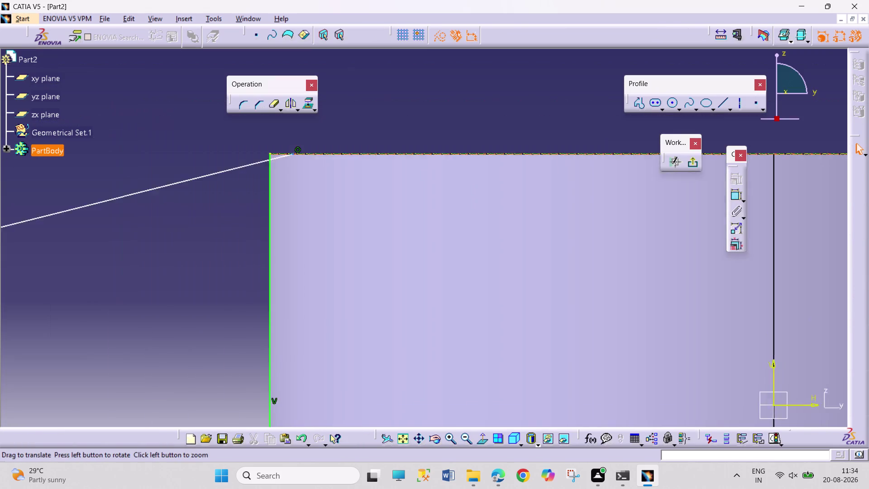
middle_drag(485, 323, 549, 346)
click(422, 187)
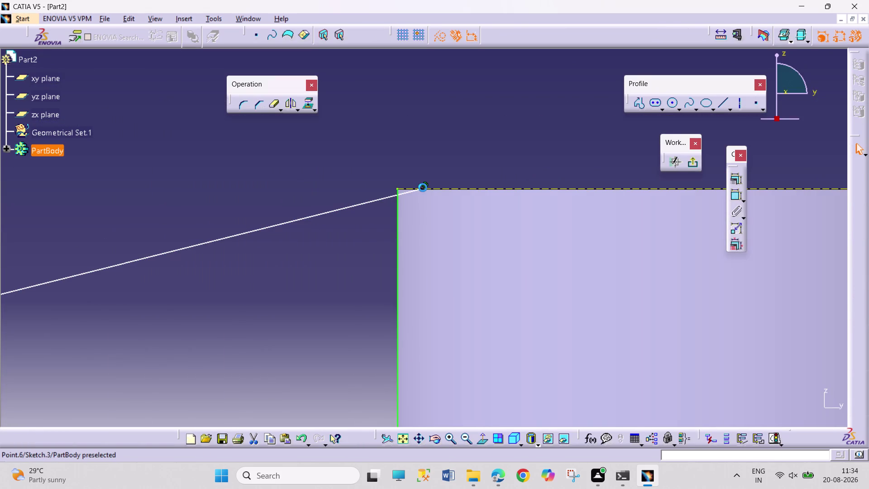
click(397, 188)
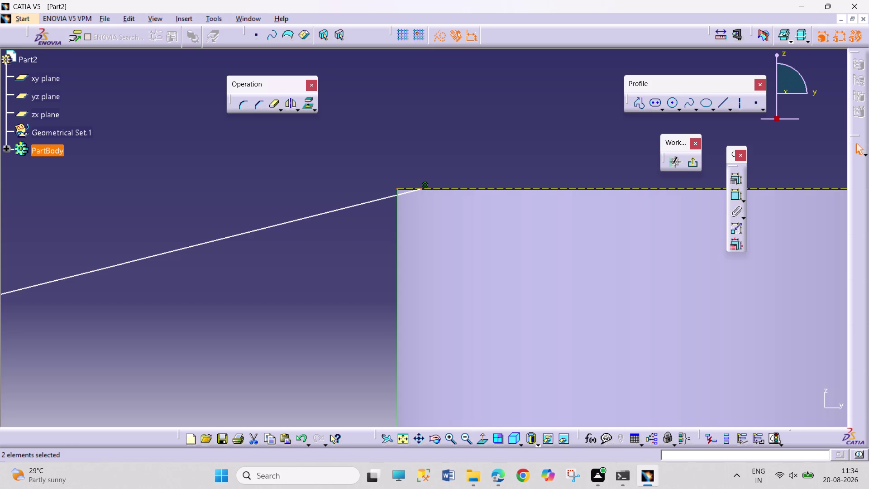
click(738, 177)
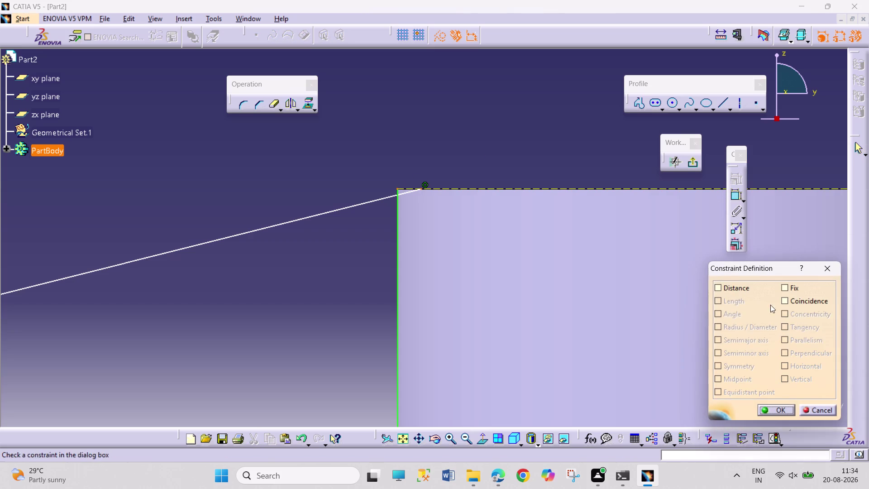
click(797, 301)
click(766, 412)
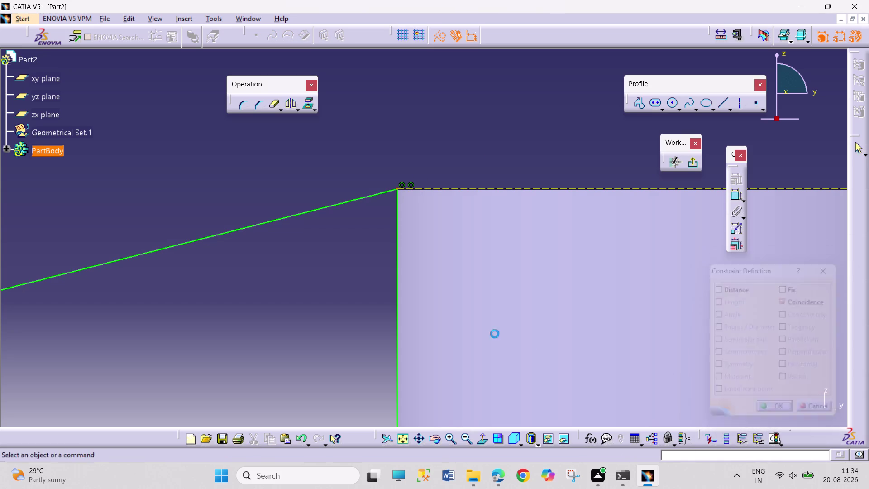
Exit the sketcher and zoom out to the whole part.
middle_drag(445, 323, 404, 121)
middle_drag(405, 28, 402, 14)
middle_drag(443, 250, 428, 52)
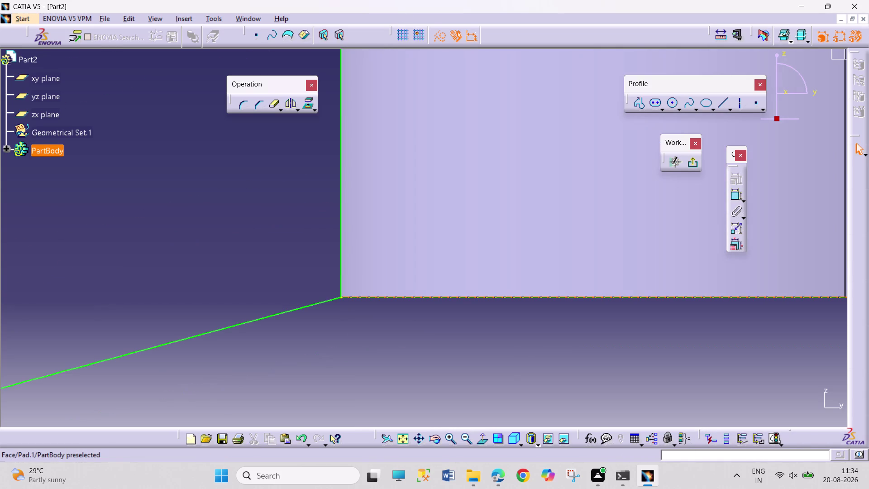
click(698, 164)
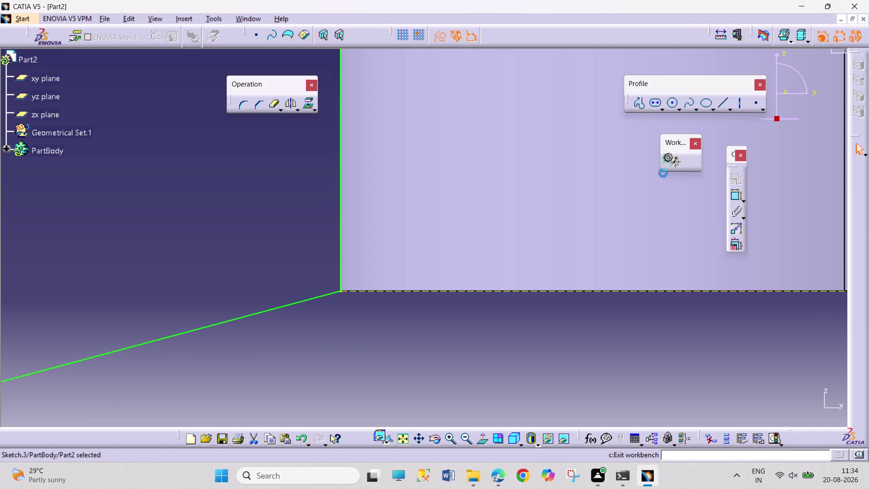
middle_drag(492, 150, 482, 171)
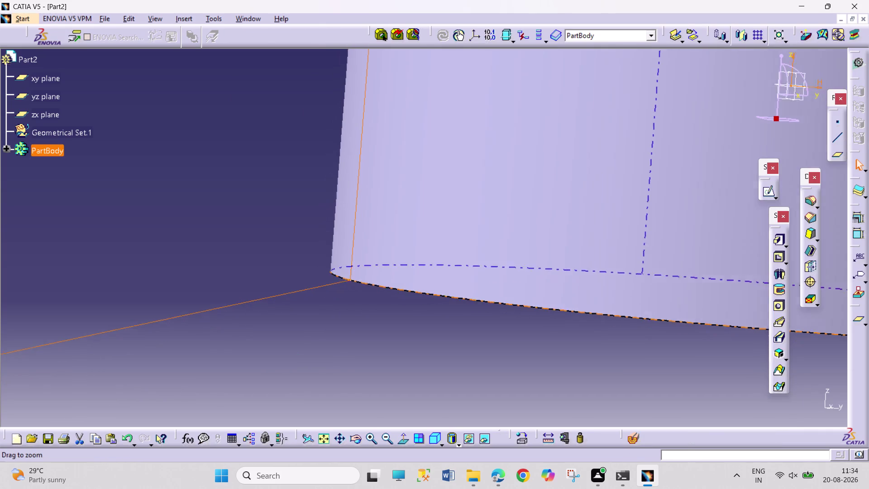
middle_drag(483, 172, 396, 301)
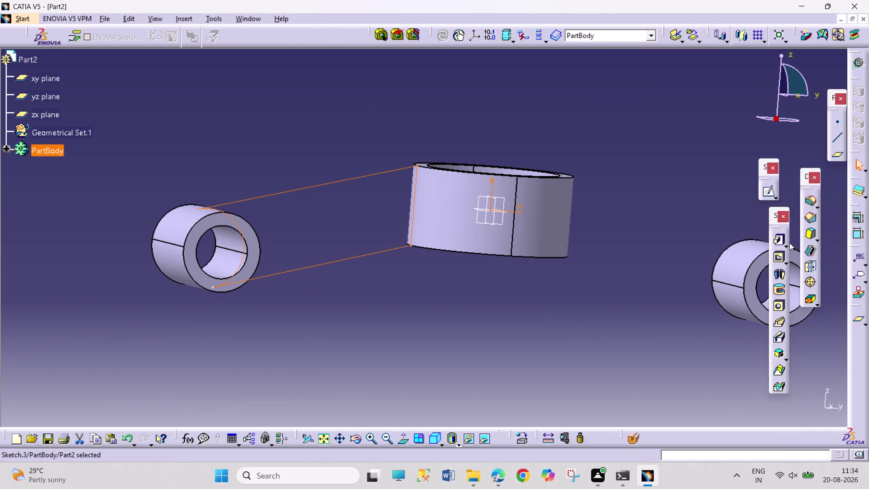
Preview a pad of Sketch.3 from several angles, then cancel it.
click(778, 245)
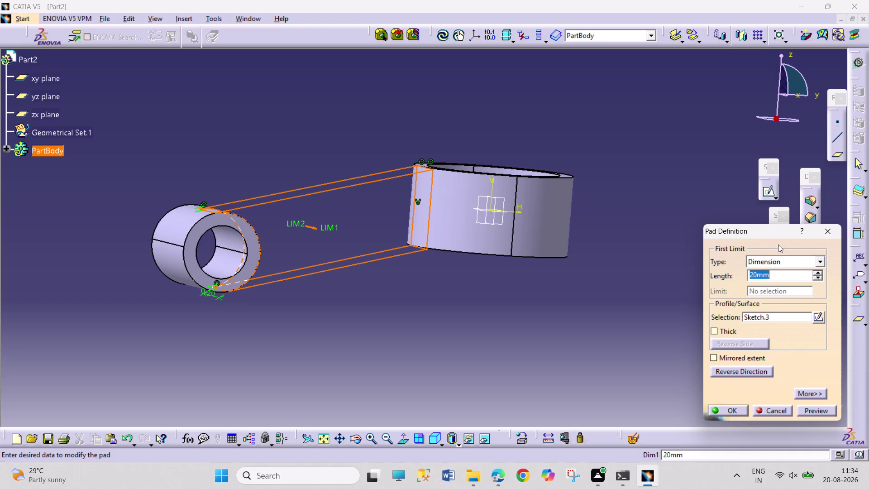
click(352, 437)
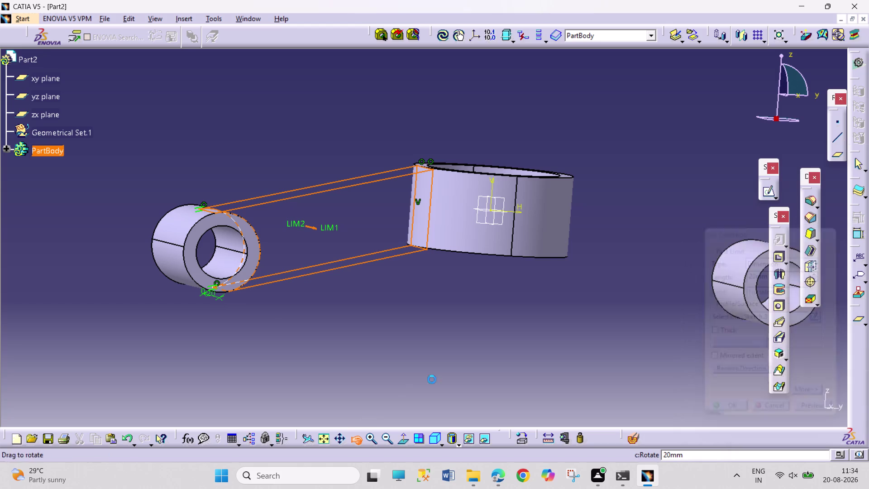
drag(488, 336, 567, 137)
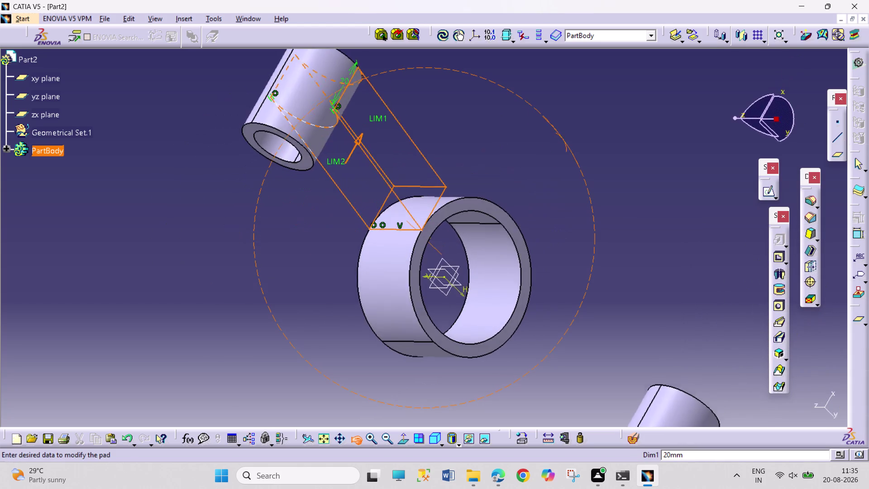
drag(567, 136, 496, 371)
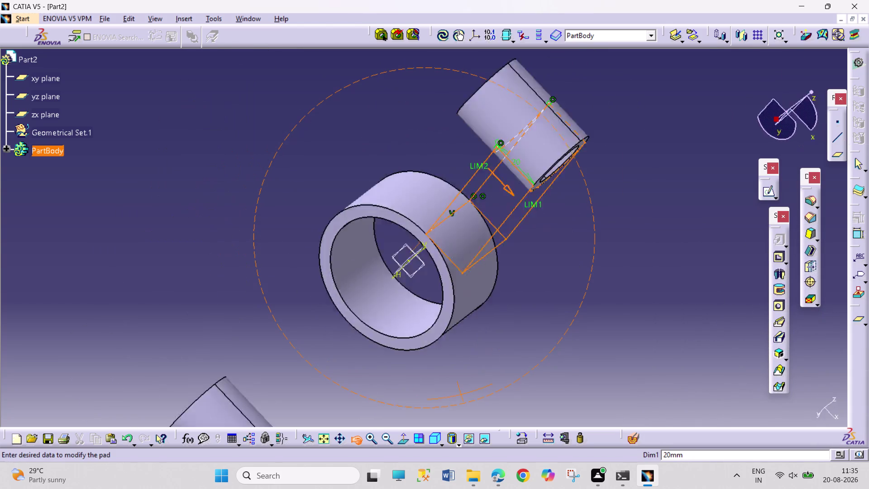
drag(497, 372, 447, 320)
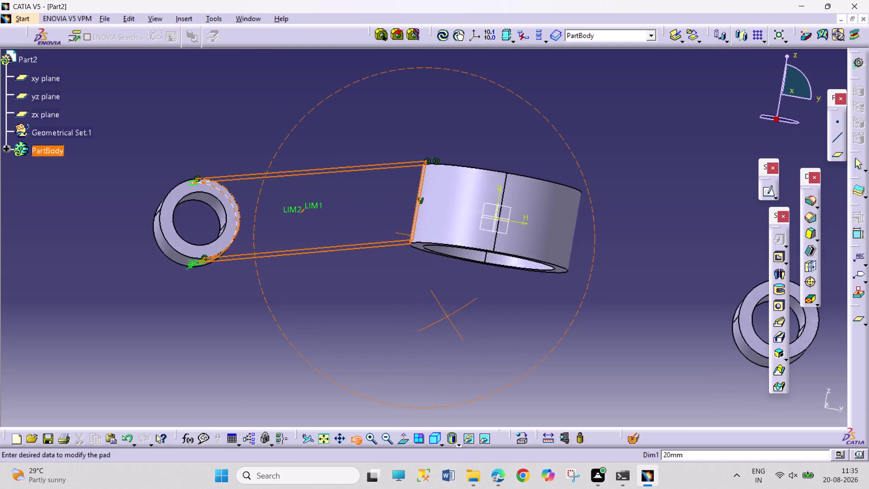
drag(447, 320, 452, 371)
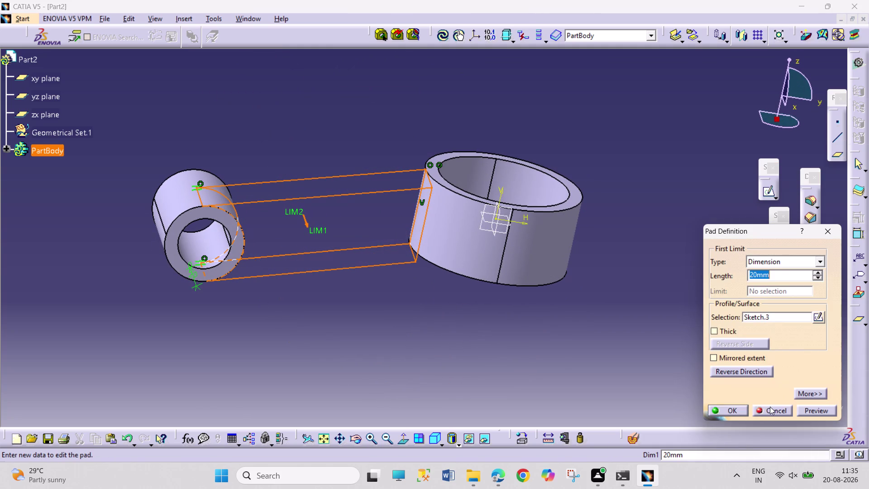
click(770, 406)
Review the link arm drawing on PDF page 3, then return to CATIA.
click(434, 341)
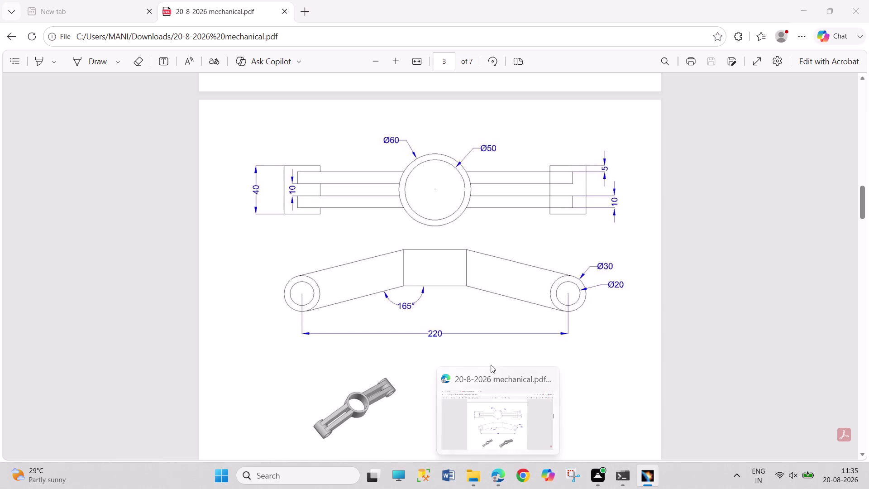
key(ctrl+z)
key(ctrl+z)
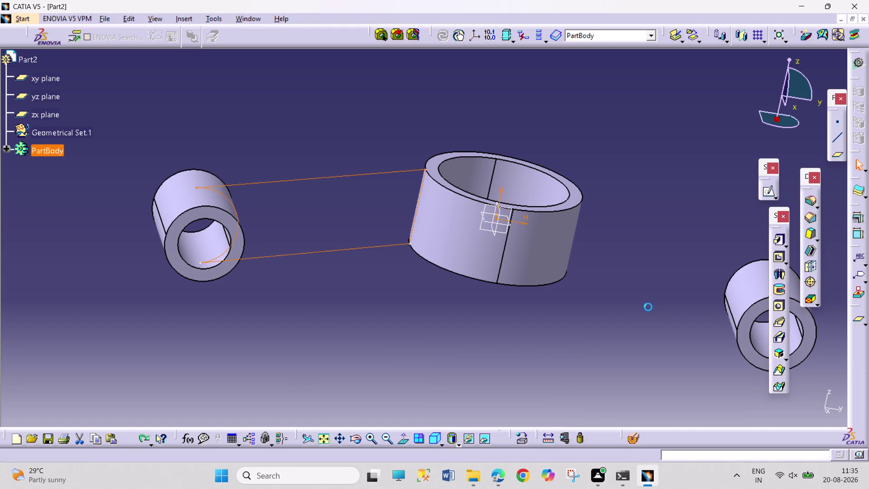
Start a new sketch on the yz plane and fit the whole part in view.
key(ctrl+z)
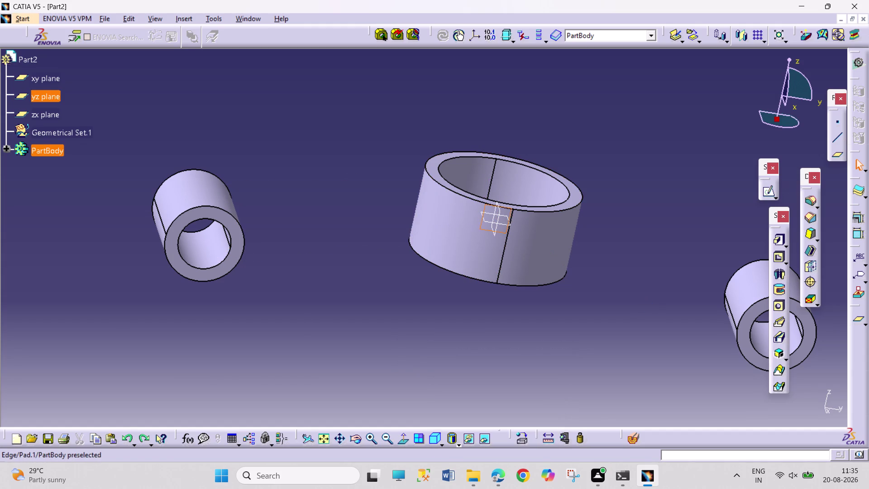
click(443, 190)
click(766, 191)
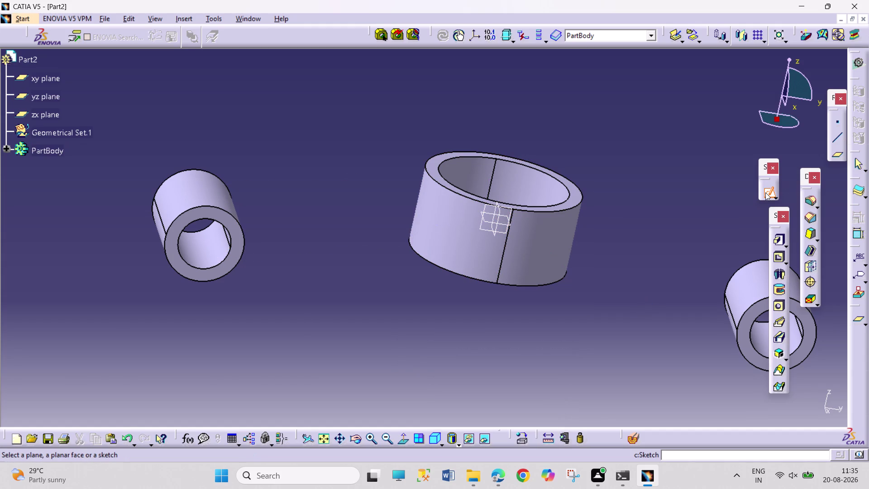
click(555, 210)
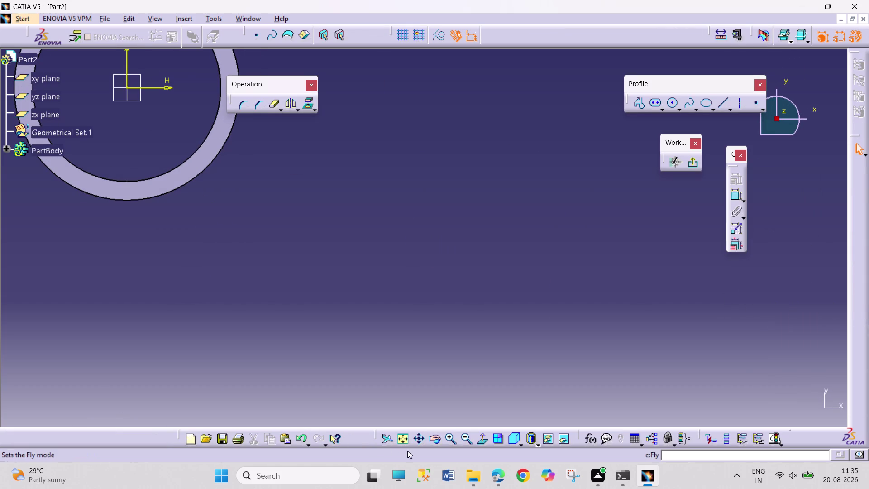
click(406, 443)
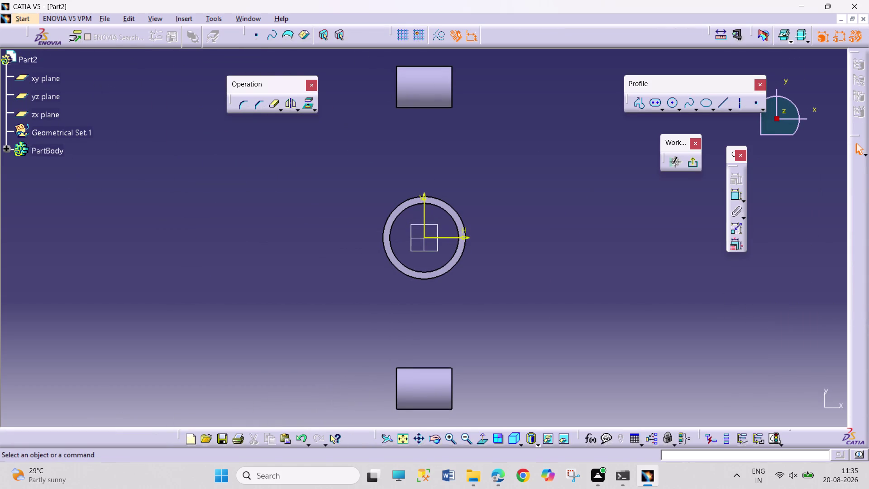
click(454, 435)
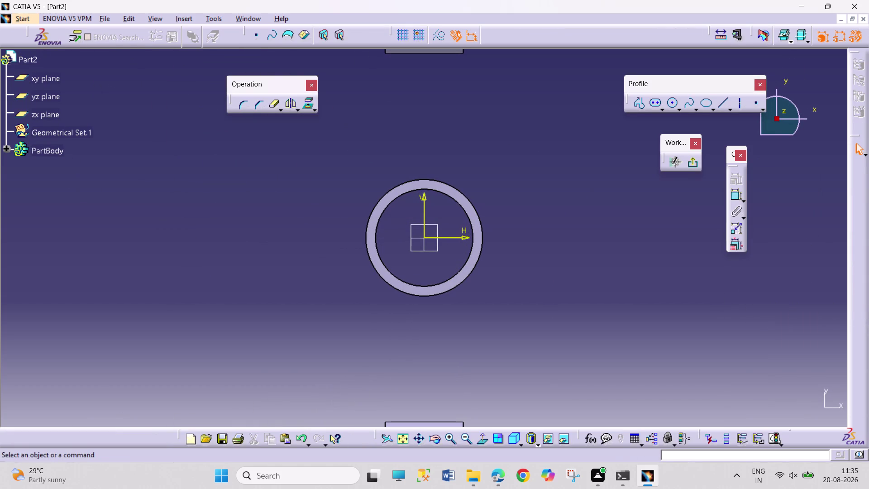
Project the central ring's outer circle into the new sketch.
middle_drag(490, 364, 460, 224)
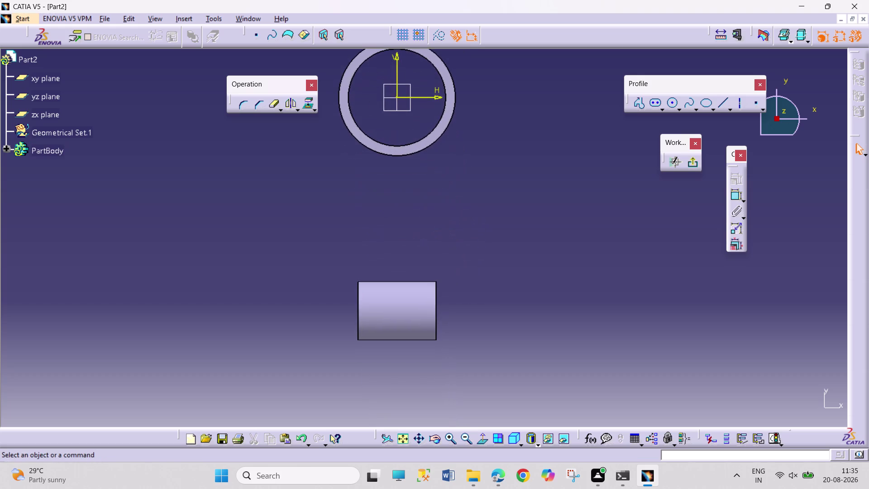
middle_drag(484, 272, 486, 251)
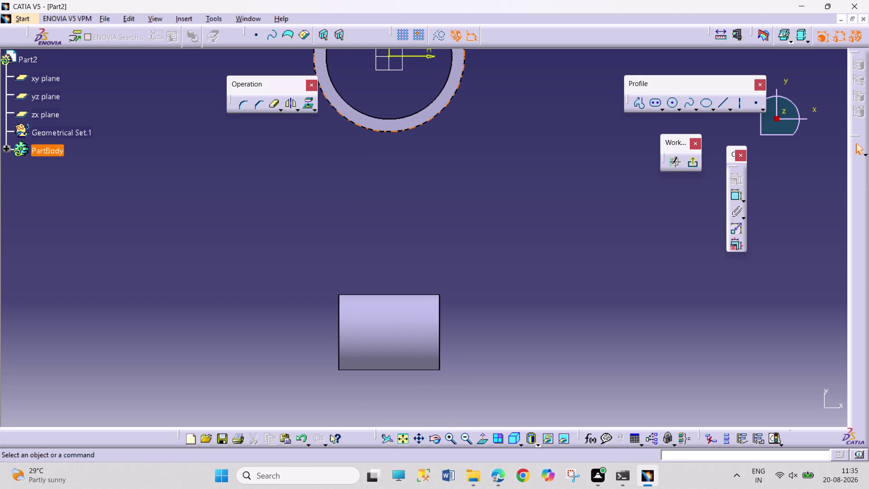
click(414, 126)
click(306, 104)
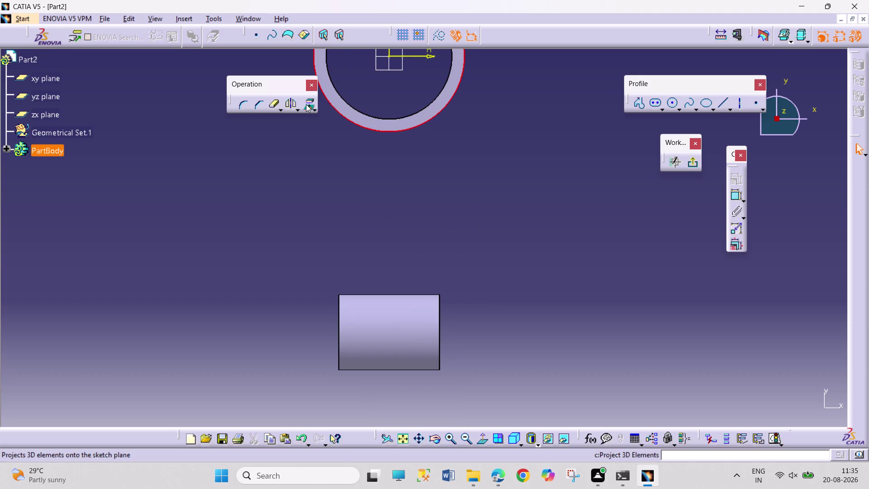
click(409, 175)
click(427, 187)
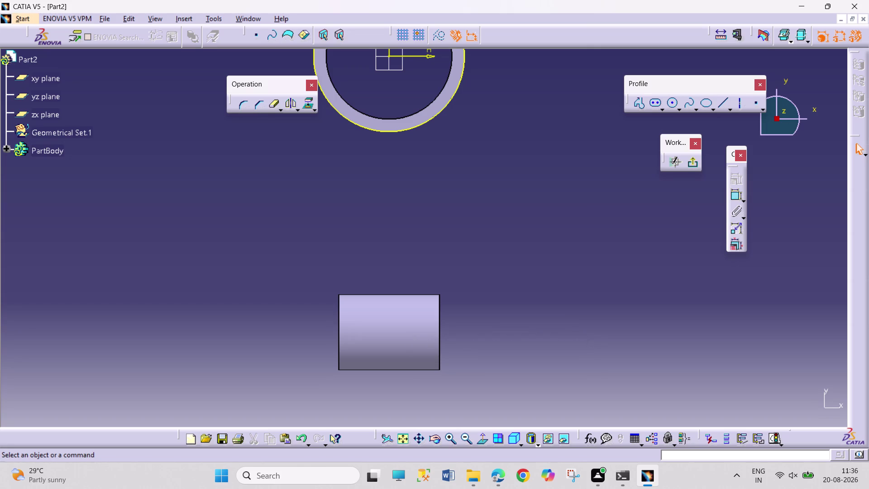
Draw the bar rectangle from the ring down to just above the end boss.
click(663, 109)
click(678, 122)
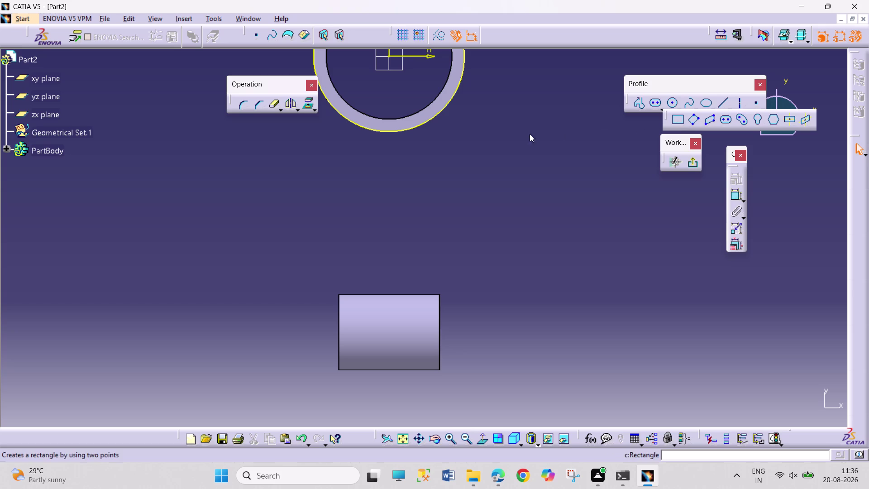
click(346, 110)
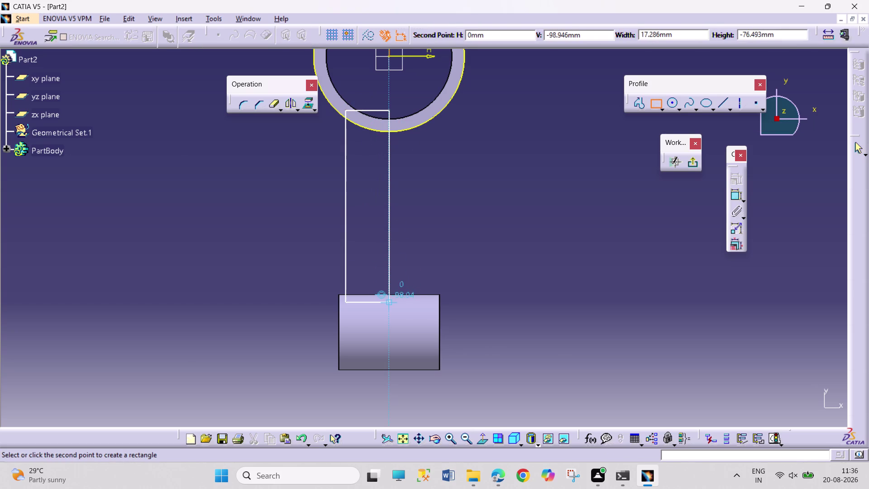
click(380, 311)
click(482, 275)
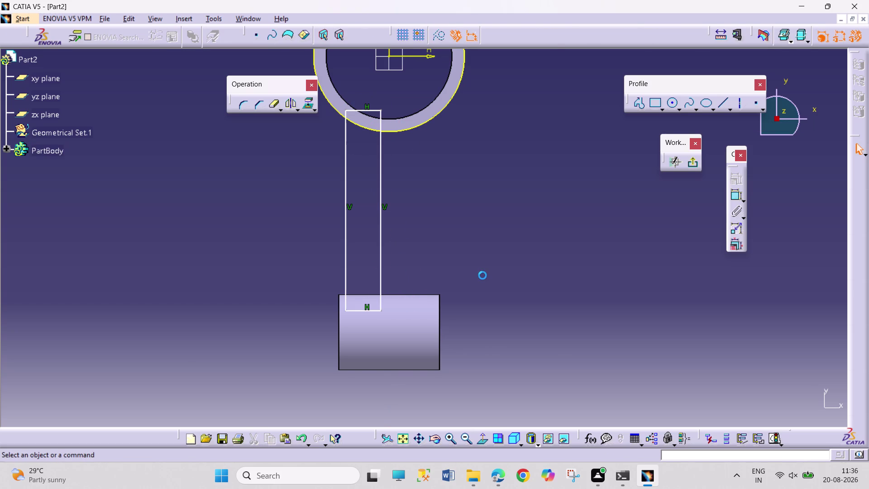
Dimension the bar's left side 5 mm in from the end boss's left edge.
click(736, 194)
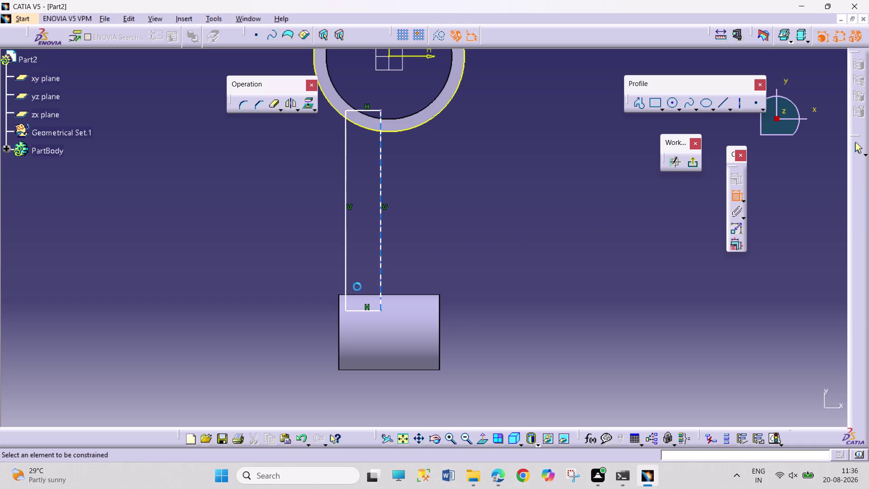
click(340, 323)
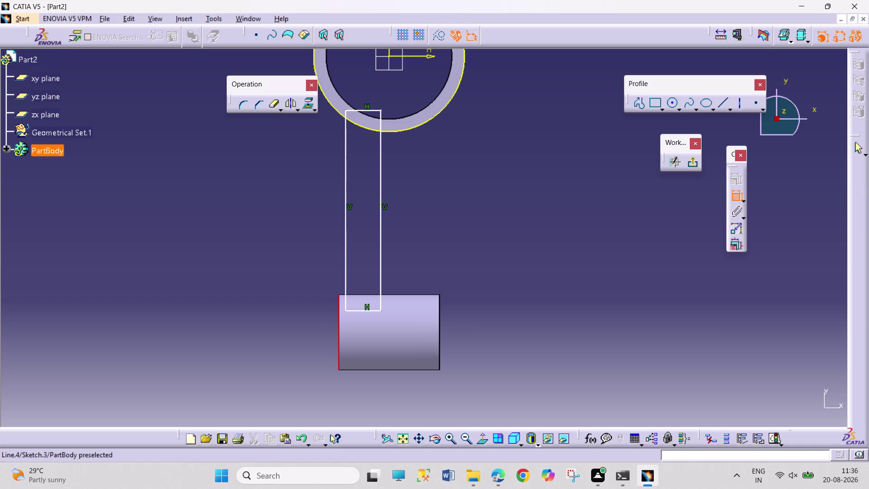
click(345, 290)
click(294, 282)
double_click(294, 280)
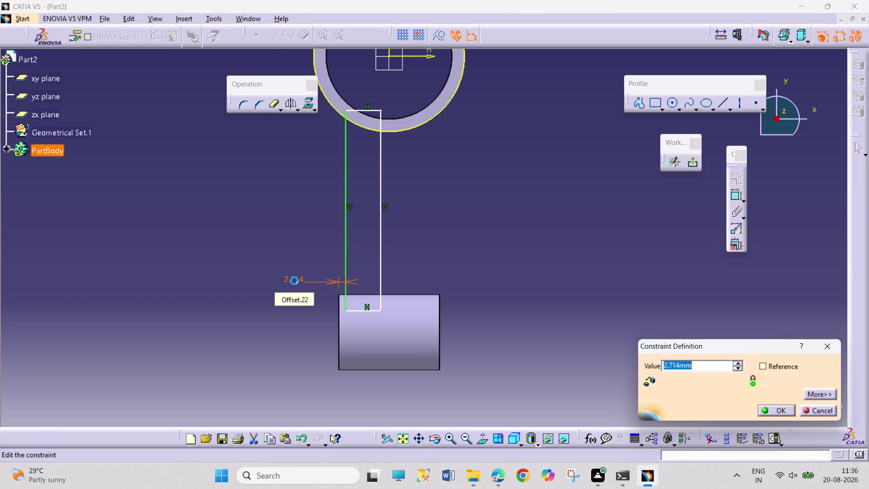
key(5)
key(Return)
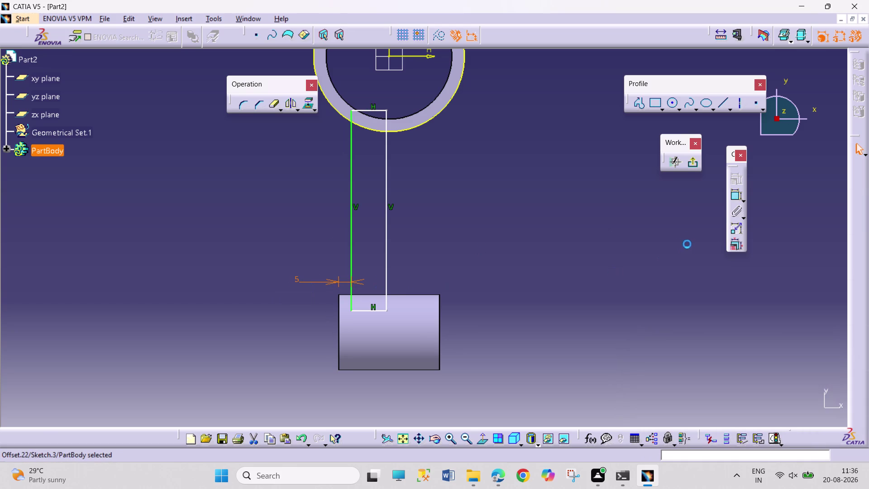
drag(736, 197, 732, 198)
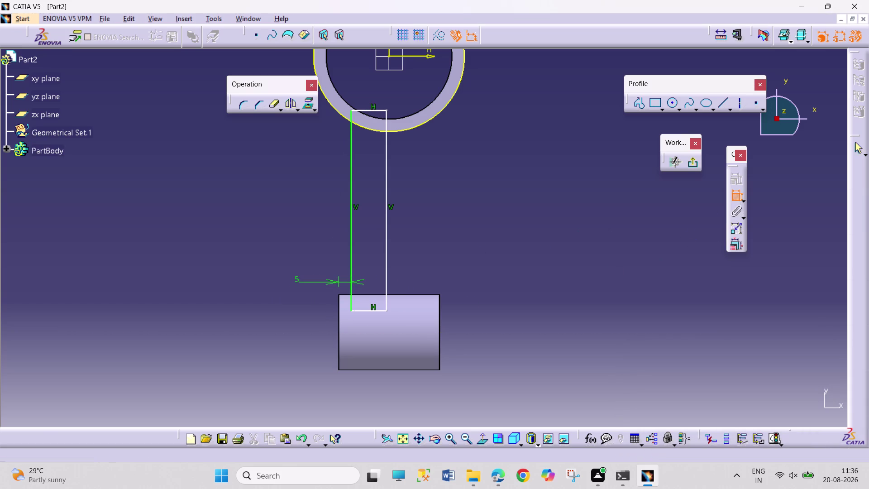
Set the bar's width dimension to 10 mm.
click(372, 309)
click(367, 387)
double_click(368, 381)
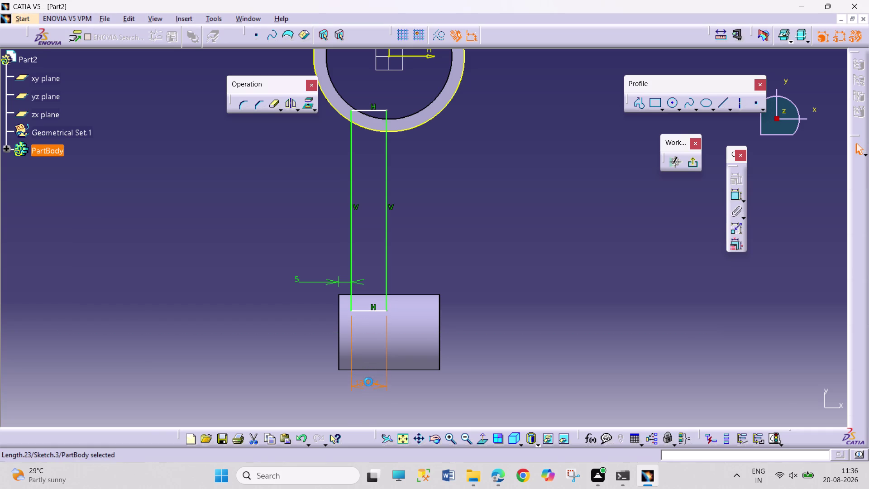
text(10)
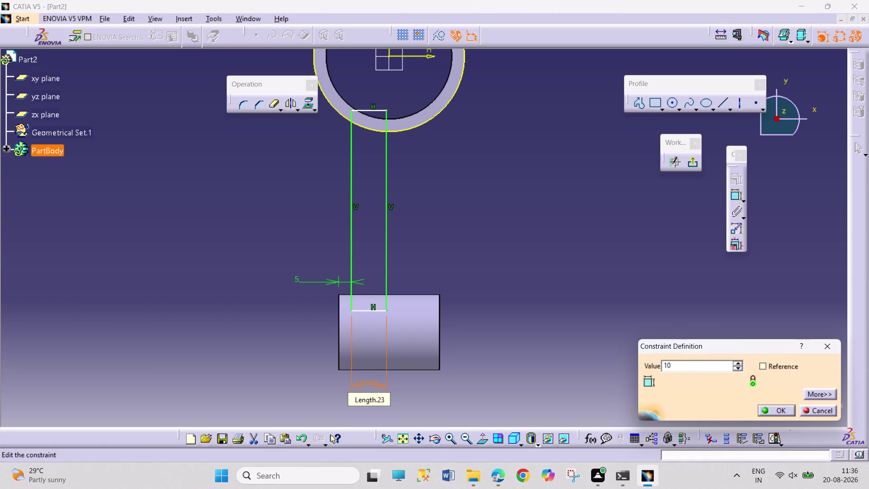
key(Return)
click(553, 341)
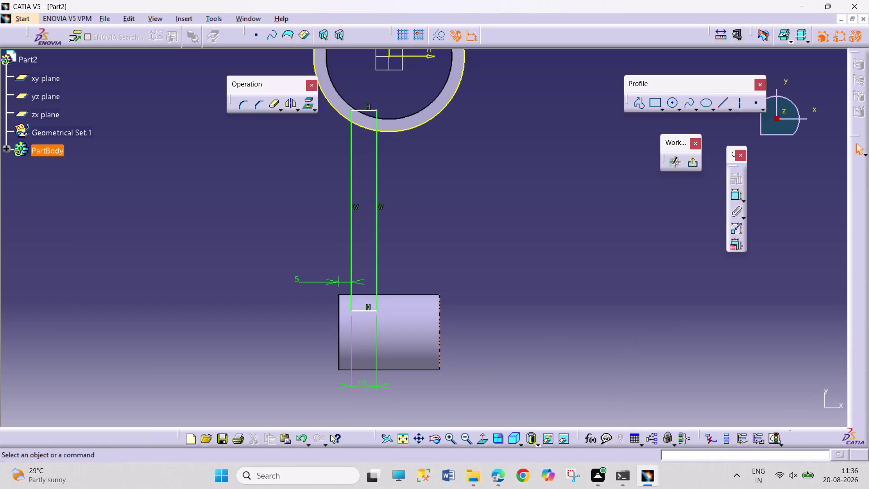
Stretch the bar's bottom edge down into the end boss and mark where its left side meets the ring.
drag(367, 311, 367, 353)
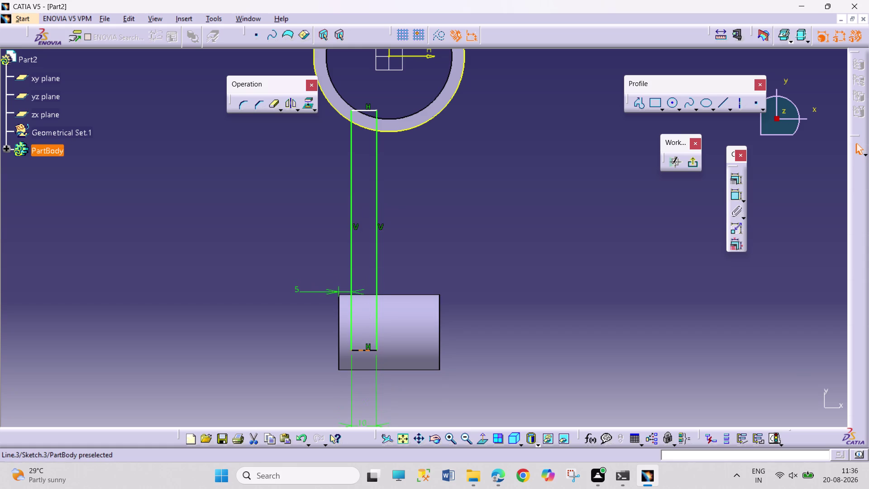
drag(366, 353, 366, 362)
click(528, 355)
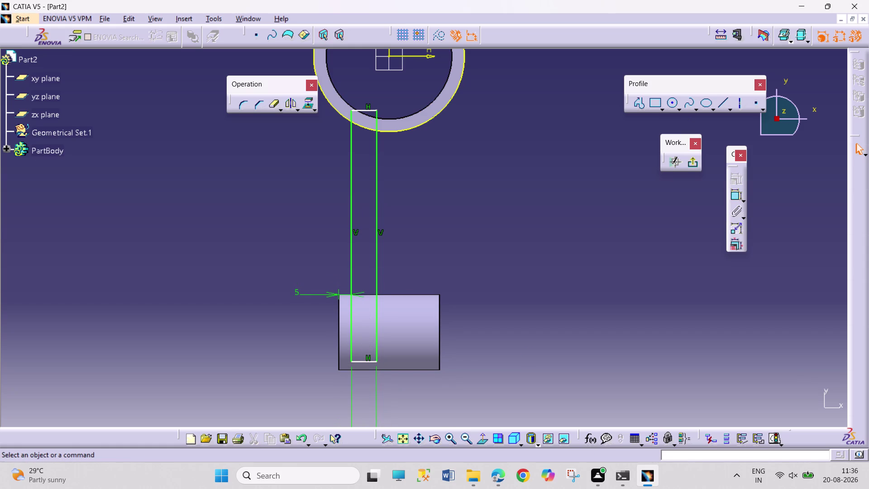
drag(377, 270, 377, 270)
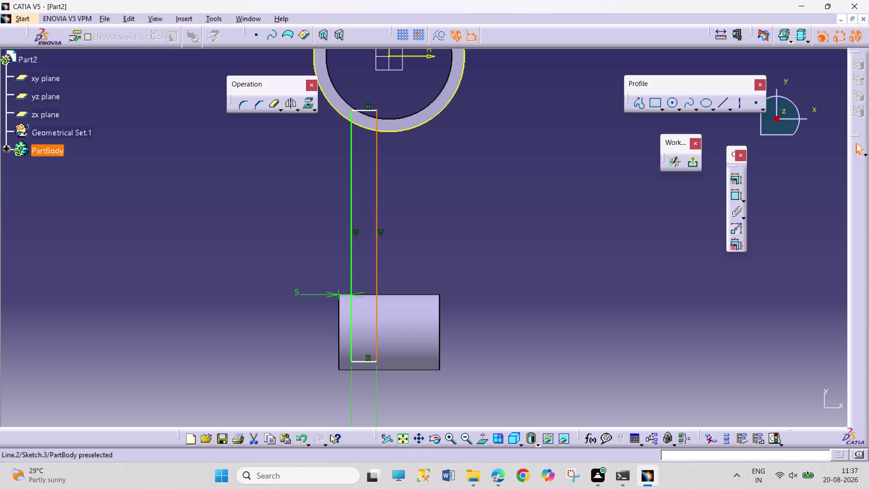
drag(377, 269, 387, 270)
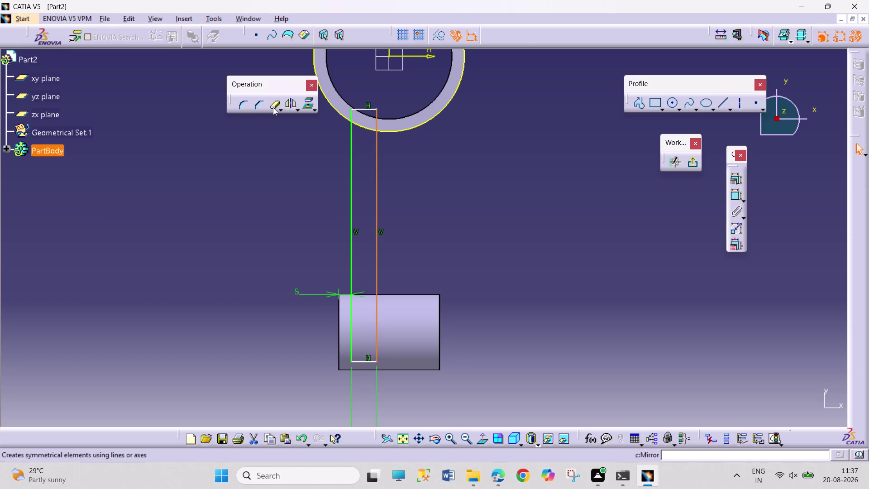
click(273, 107)
click(351, 115)
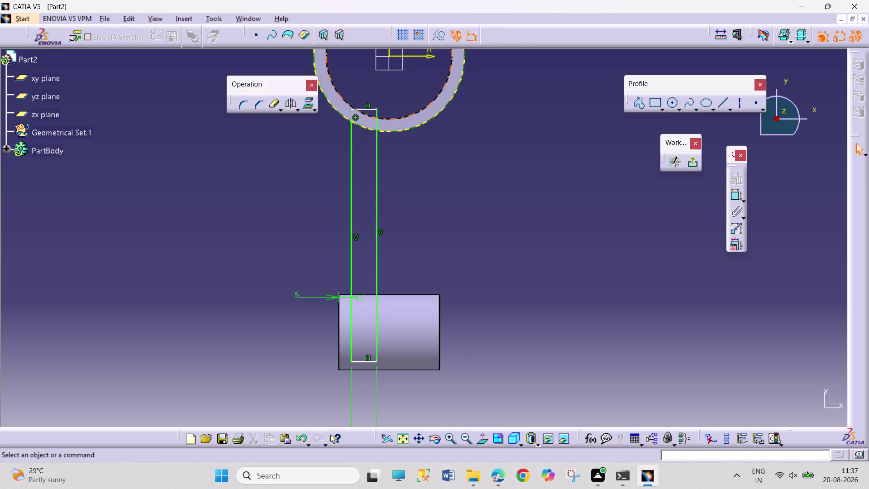
click(273, 105)
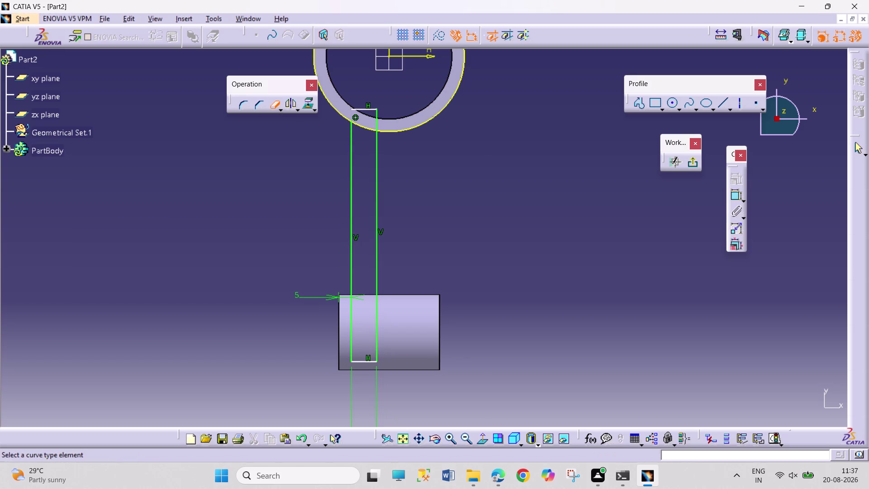
Quick Trim the bar's top edge and both sides back to the ring, then exit the sketch.
click(372, 110)
drag(270, 105, 275, 109)
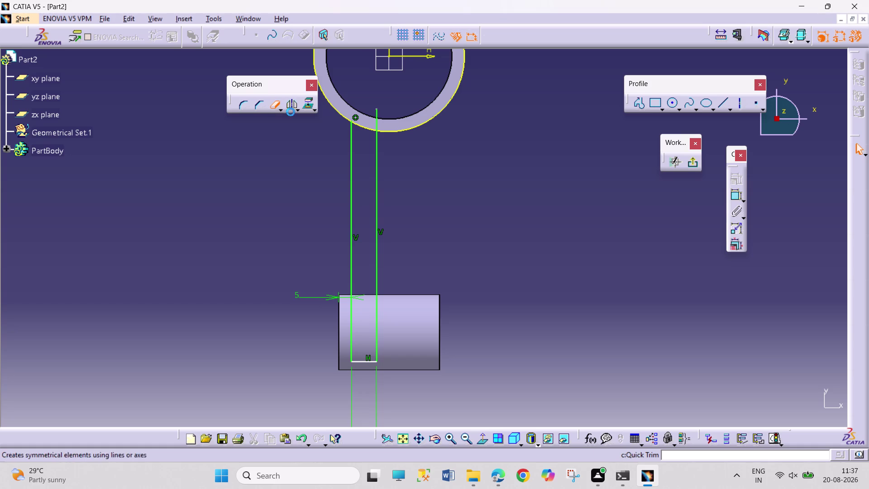
click(376, 121)
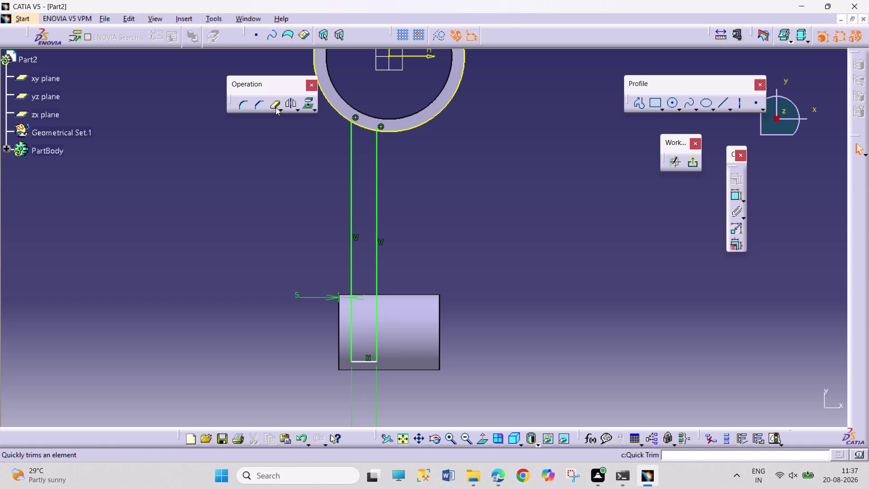
click(276, 108)
click(332, 105)
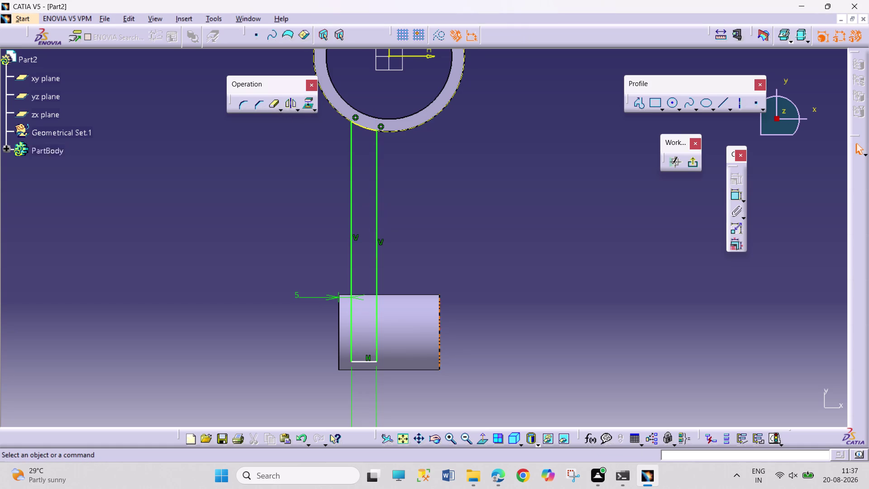
click(691, 167)
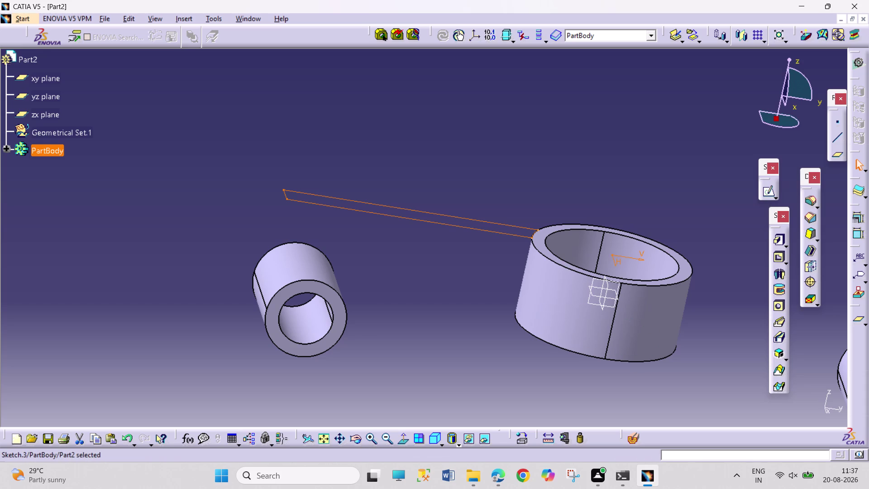
Orbit the part to face the ring and select the yz plane.
click(618, 288)
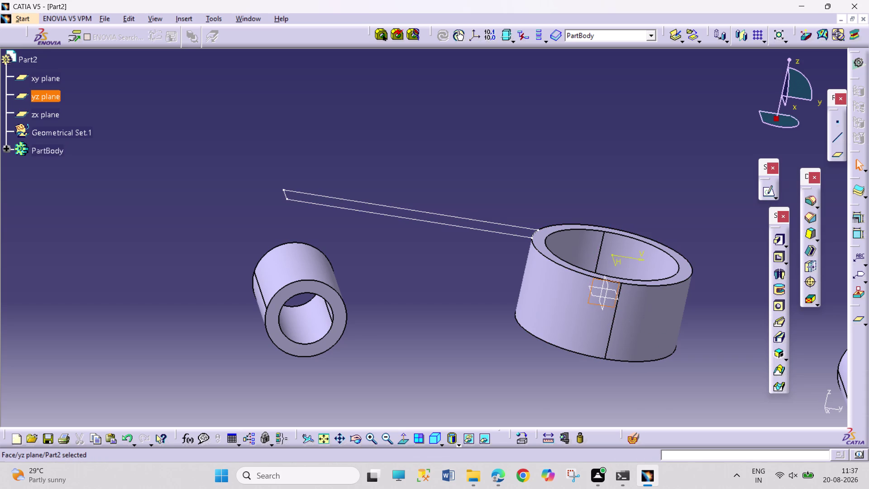
click(488, 370)
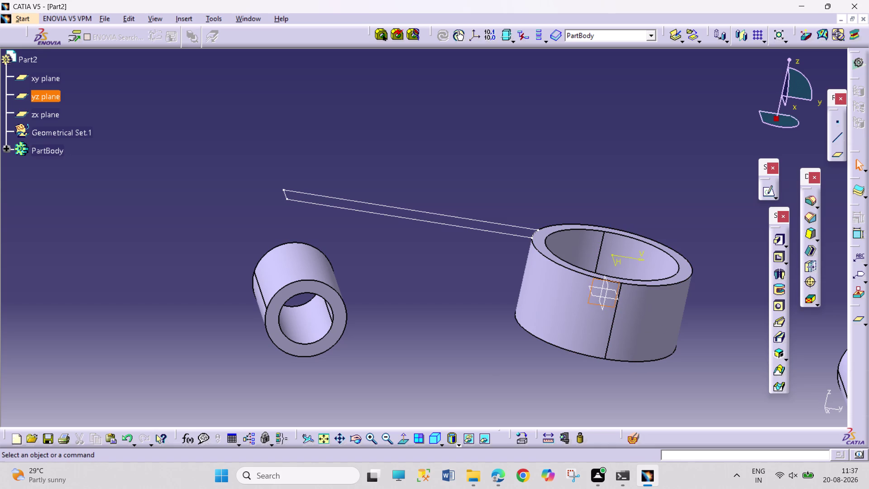
click(353, 437)
drag(412, 391, 409, 420)
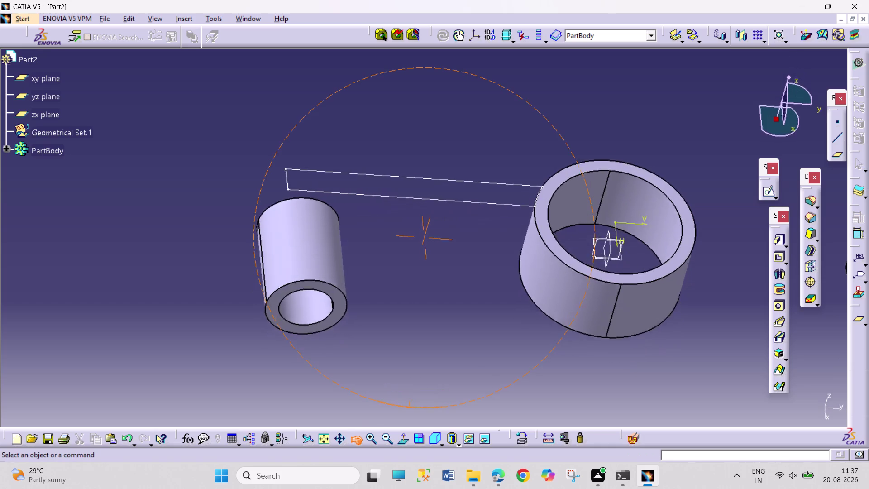
drag(408, 420, 717, 351)
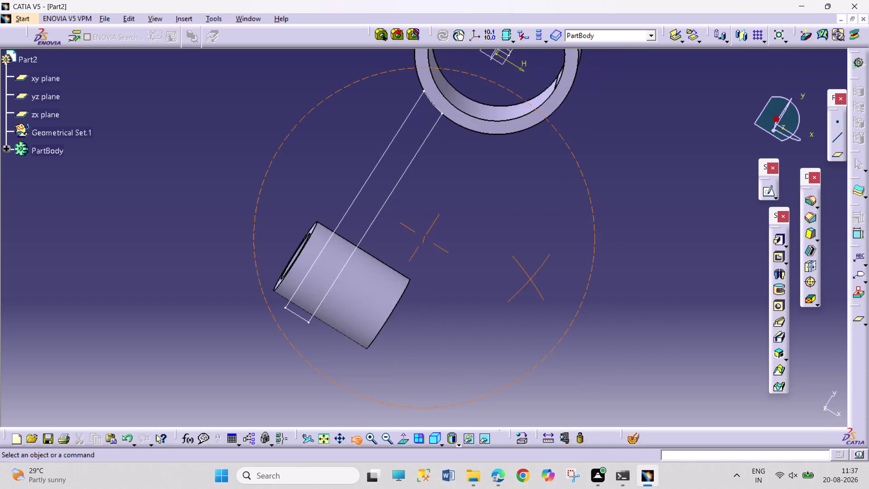
drag(717, 351, 608, 83)
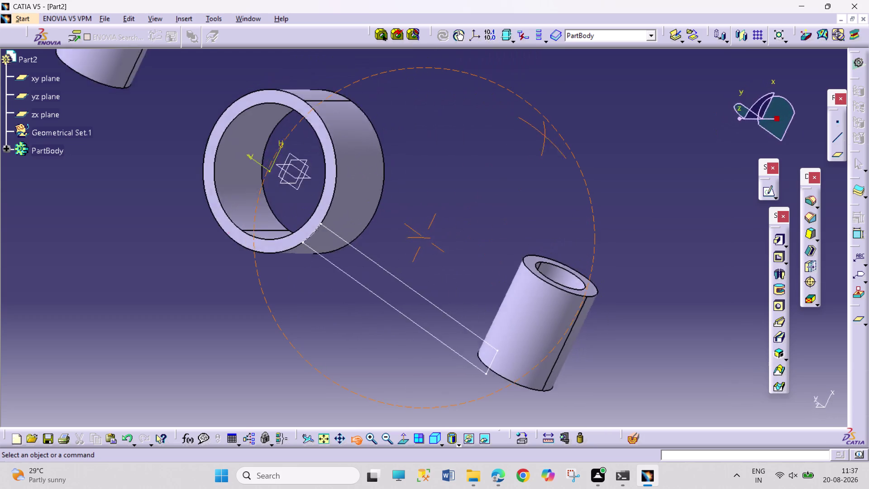
drag(608, 83, 665, 42)
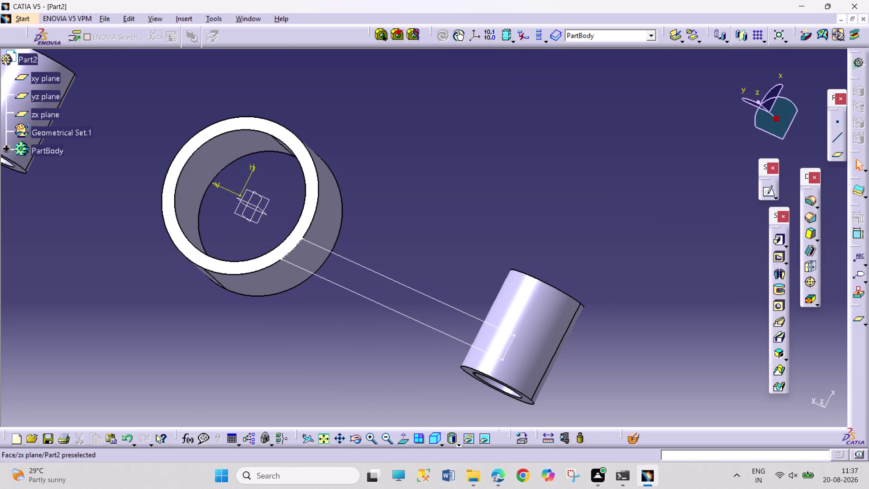
click(260, 210)
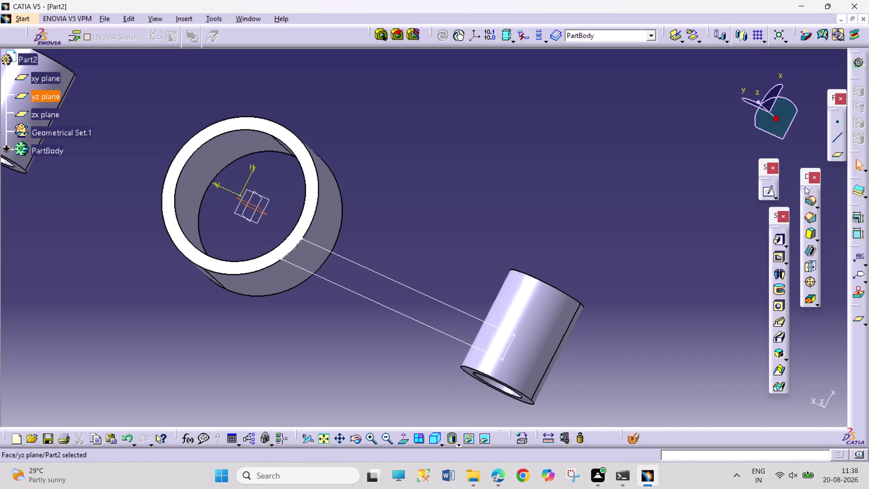
Create a plane offset 5 mm from yz in the reversed direction.
click(838, 156)
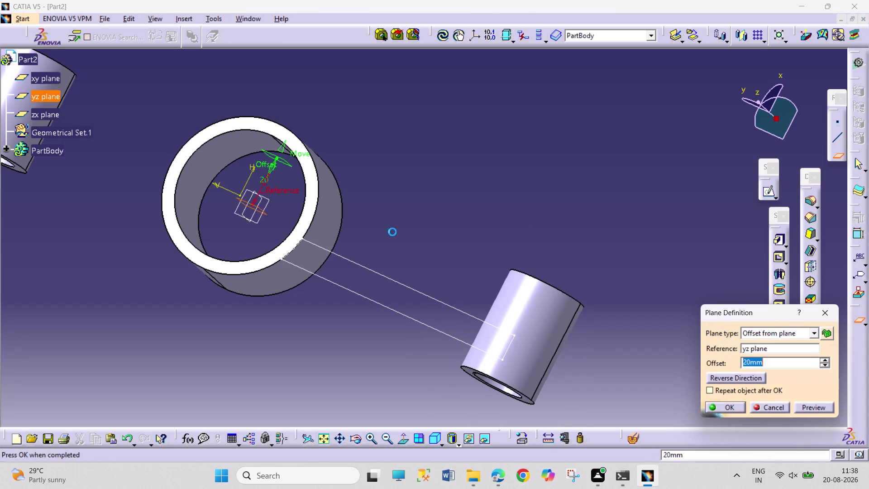
click(739, 378)
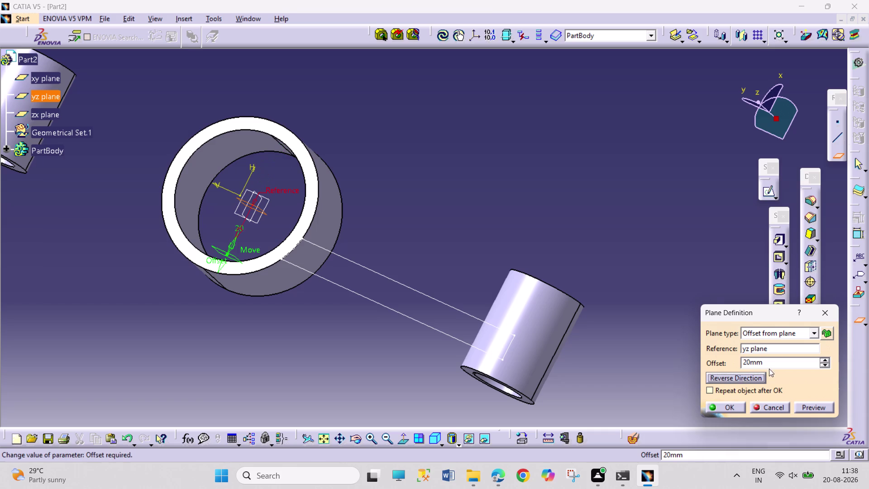
double_click(775, 359)
key(5)
key(Return)
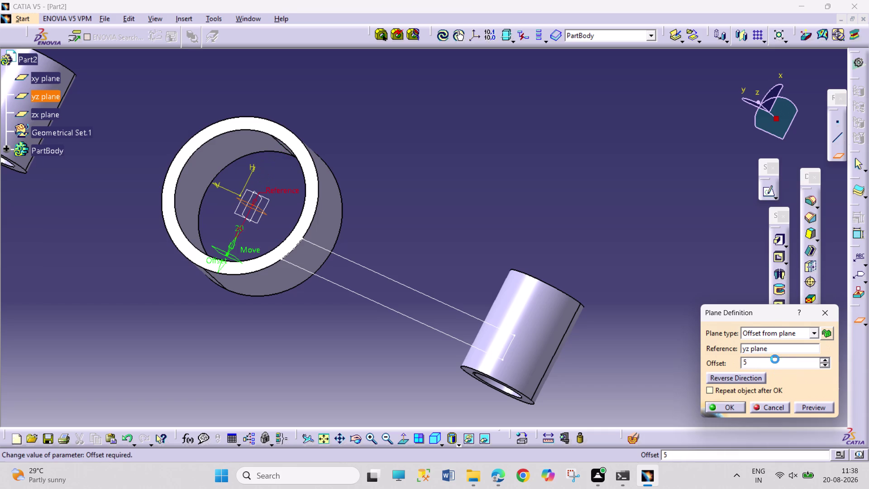
click(261, 227)
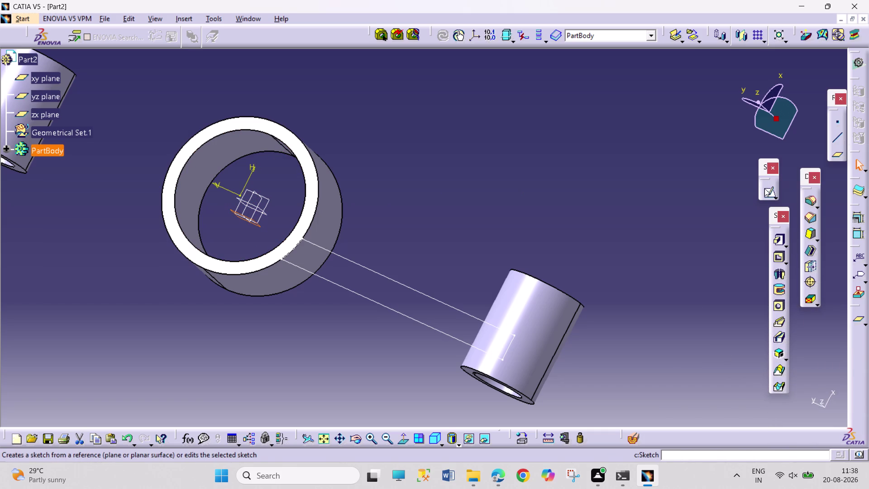
click(765, 188)
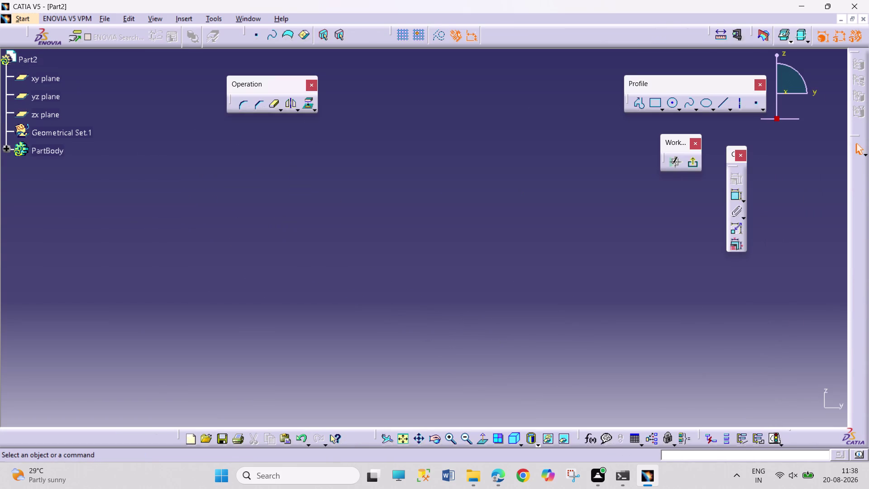
Show the part geometry behind the sketch and cancel a trial line.
click(407, 439)
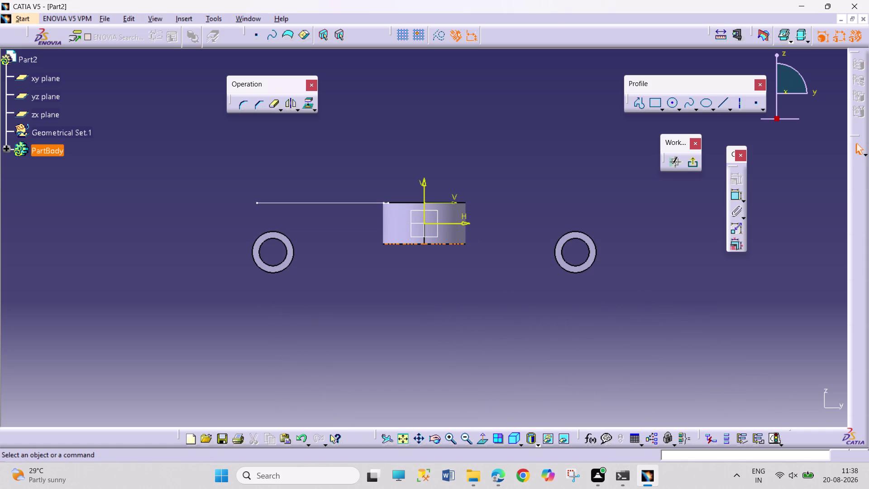
click(643, 103)
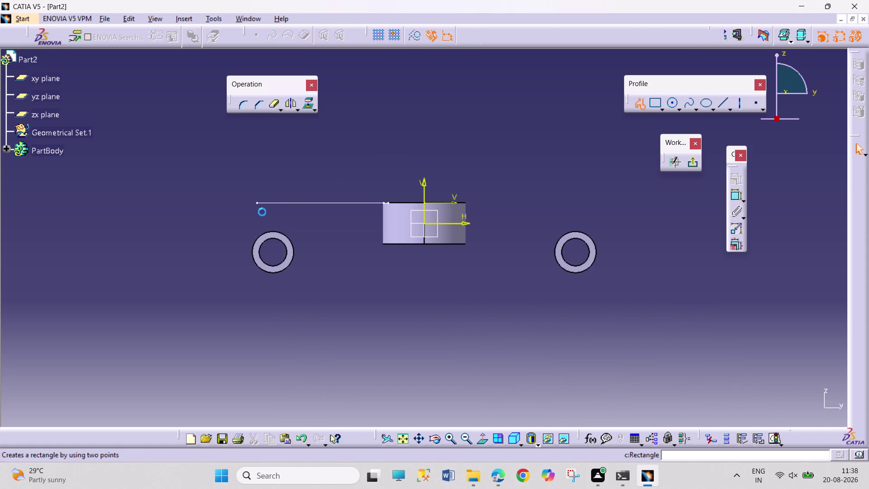
drag(263, 229, 269, 227)
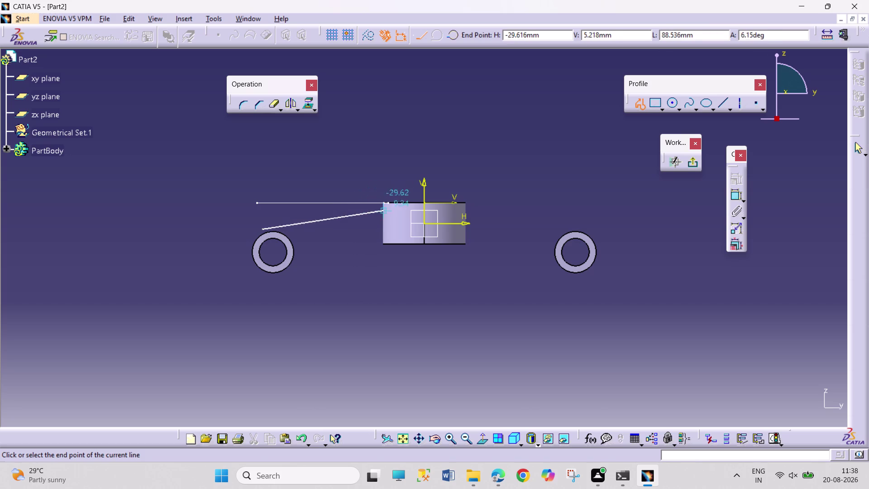
key(Escape)
key(Escape)
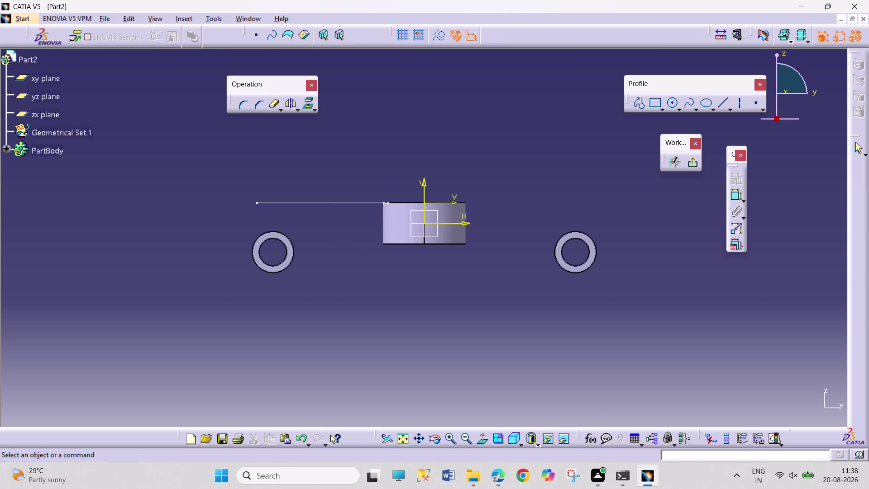
Orbit around the part, switch to isometric then normal view, and pan to frame the rings.
middle_drag(377, 254, 371, 210)
middle_drag(325, 226, 325, 250)
middle_drag(325, 250, 407, 348)
right_drag(325, 250, 407, 348)
scroll(up, 3)
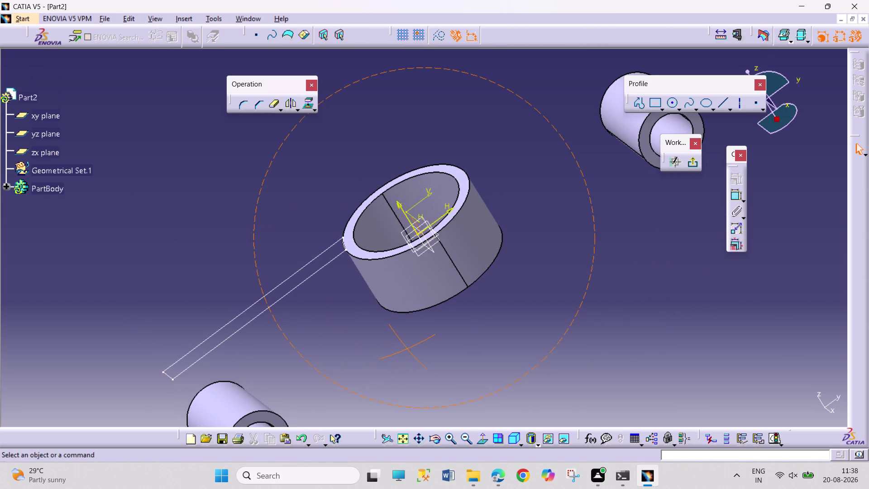
right_drag(407, 348, 408, 347)
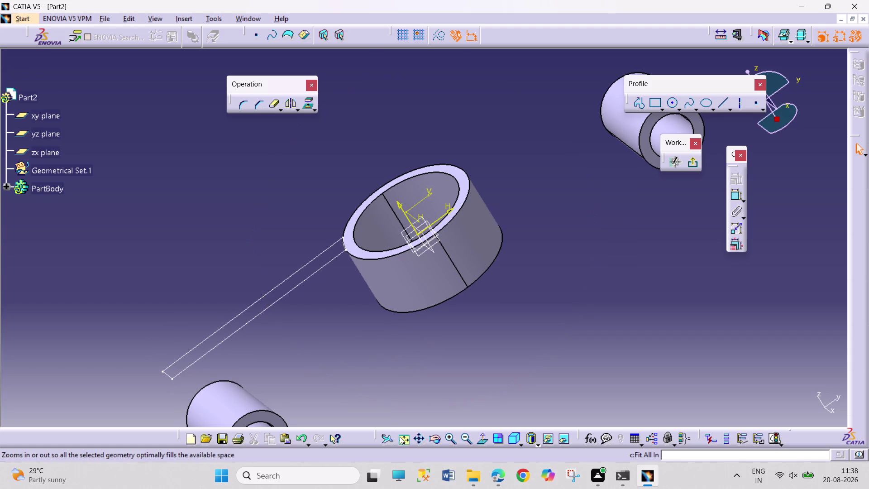
click(400, 436)
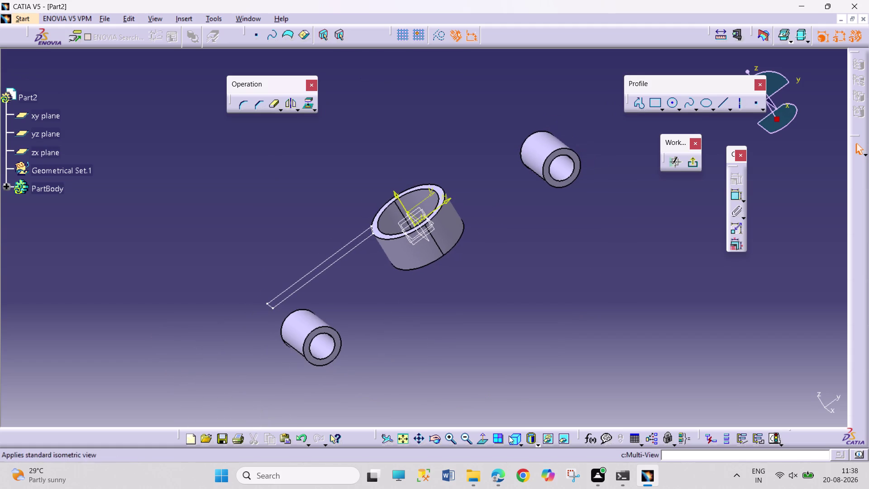
click(487, 439)
middle_drag(333, 376, 326, 333)
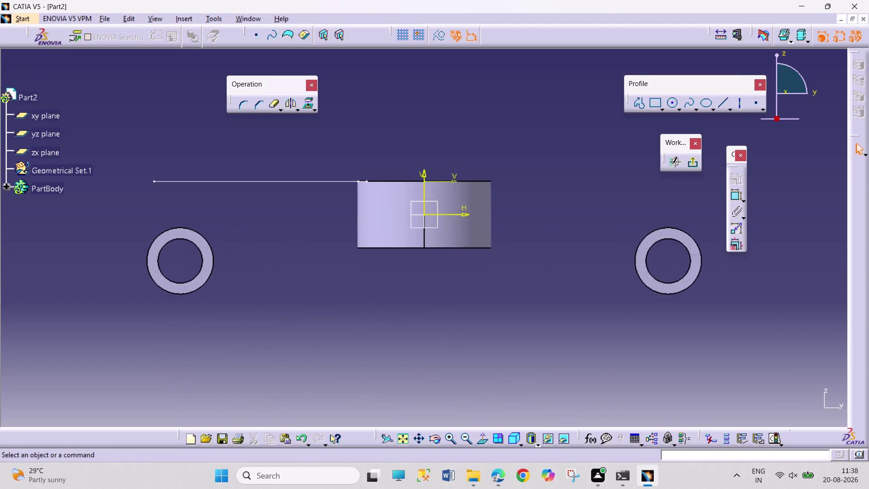
middle_drag(327, 333, 329, 319)
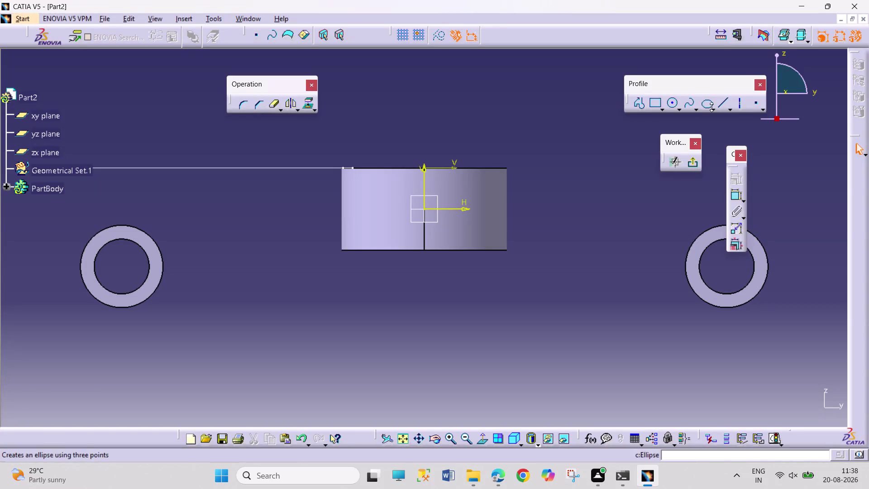
click(652, 102)
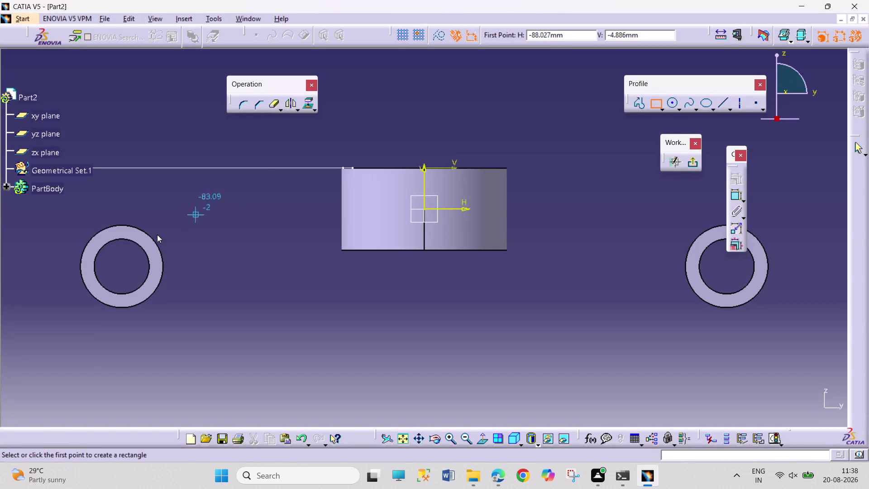
Cancel the rectangle and start a profile from the left ring's centre to the central ring's corner.
drag(118, 250, 121, 254)
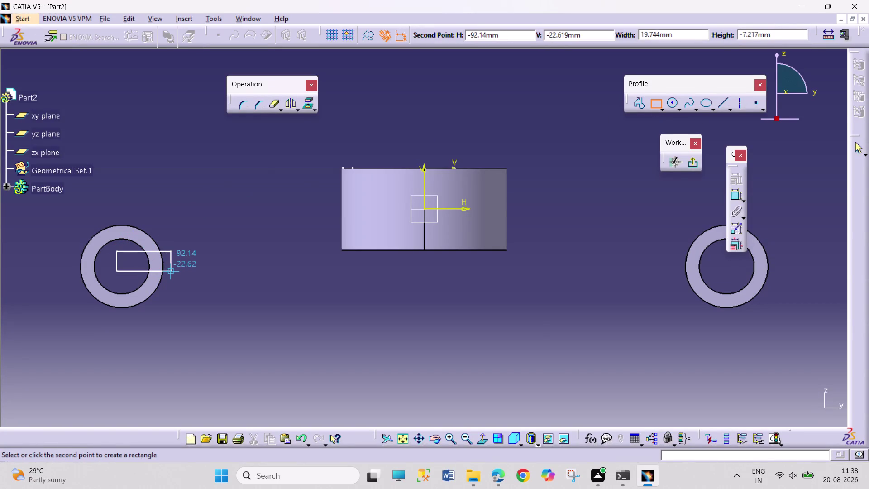
key(Escape)
key(Escape)
key(Escape)
click(637, 106)
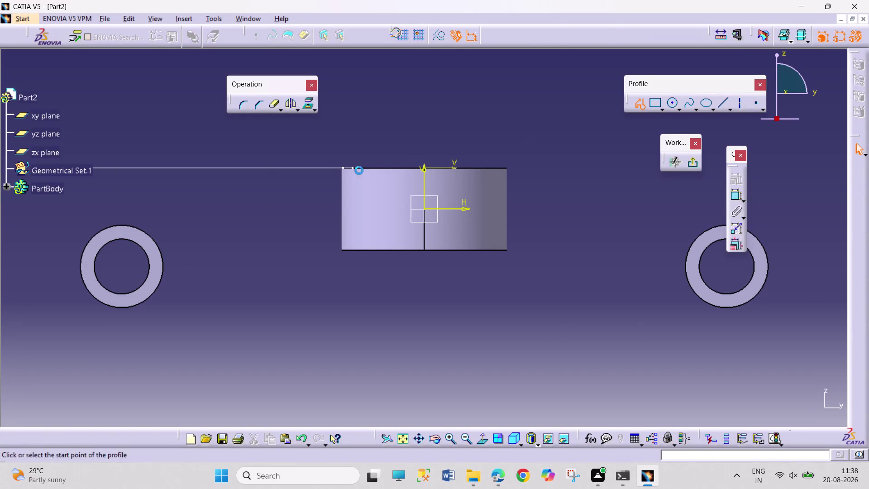
click(119, 255)
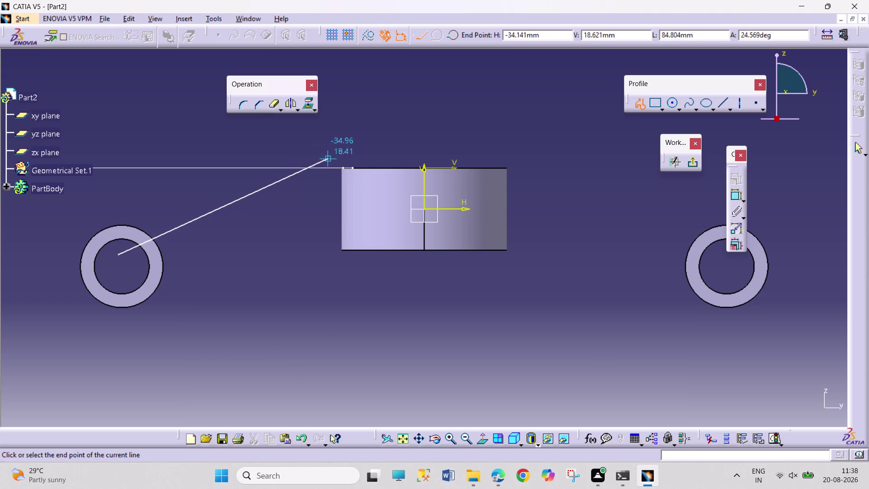
click(334, 155)
Close the four-edge slanted arm profile and exit the sketch.
click(349, 192)
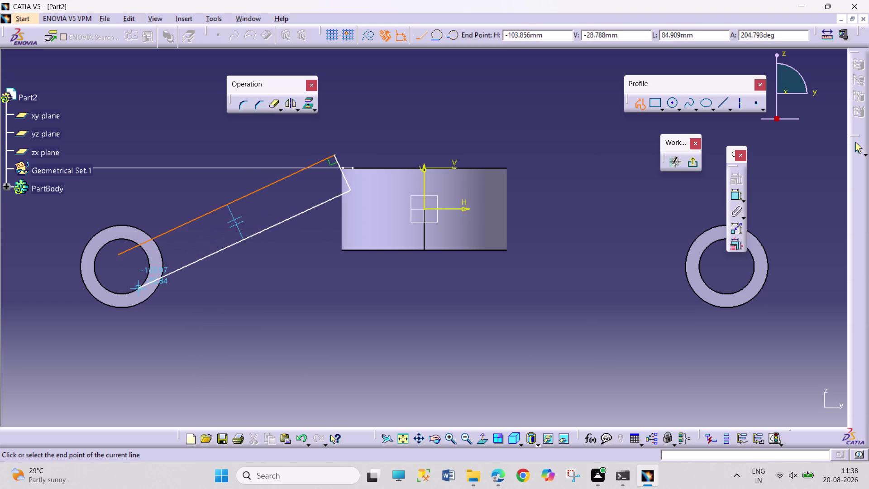
click(140, 290)
click(119, 258)
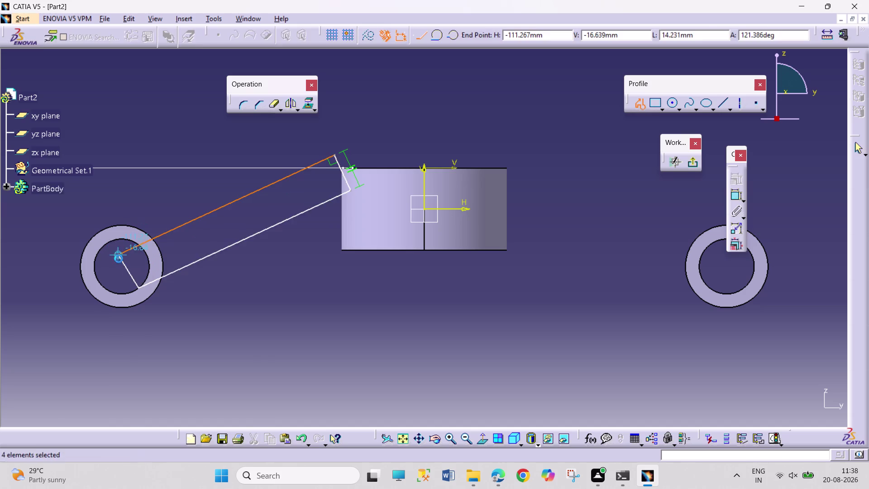
click(243, 289)
key(Escape)
key(Escape)
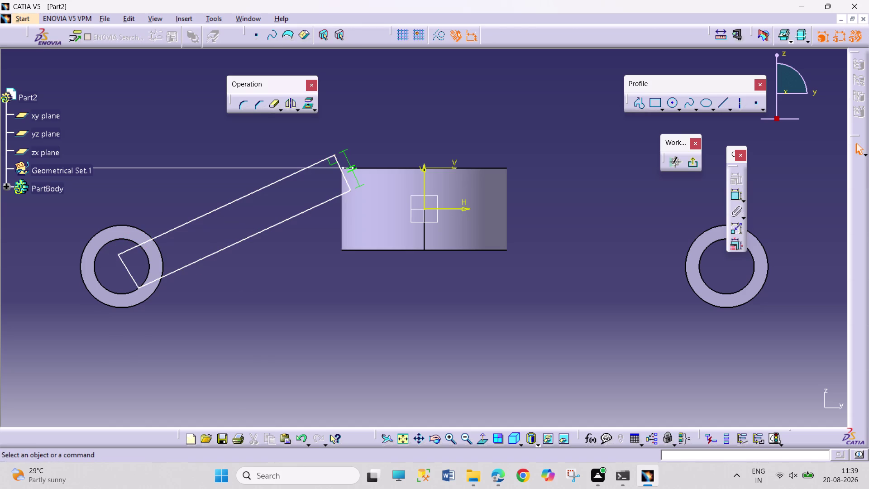
click(697, 165)
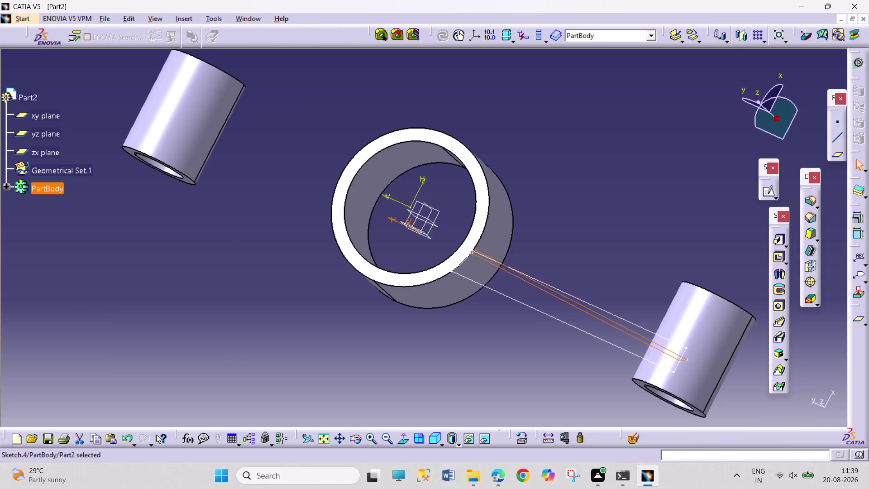
Solid Combine Sketch.4 and Sketch.3 into an arm linking the hub and one boss.
click(359, 438)
drag(498, 385, 442, 345)
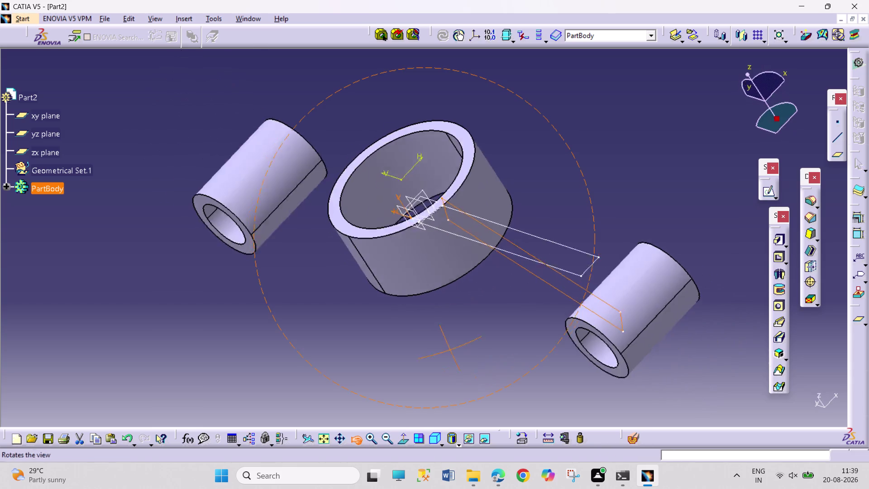
drag(442, 345, 437, 353)
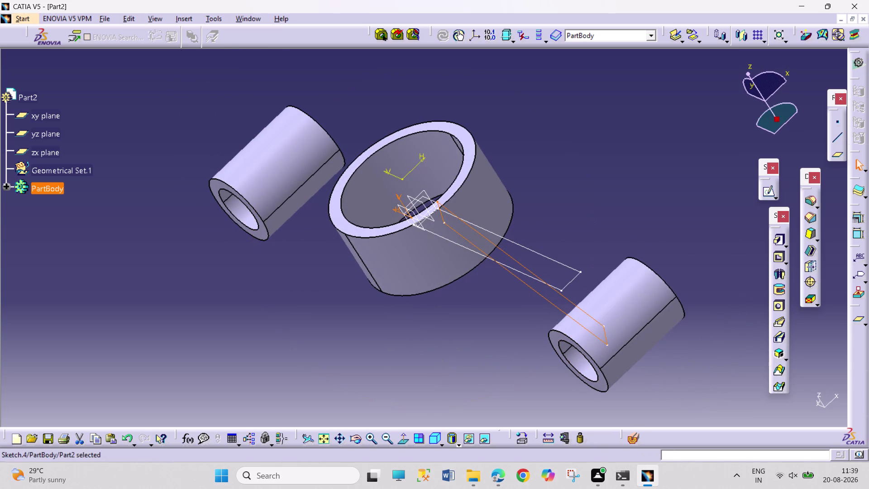
click(773, 354)
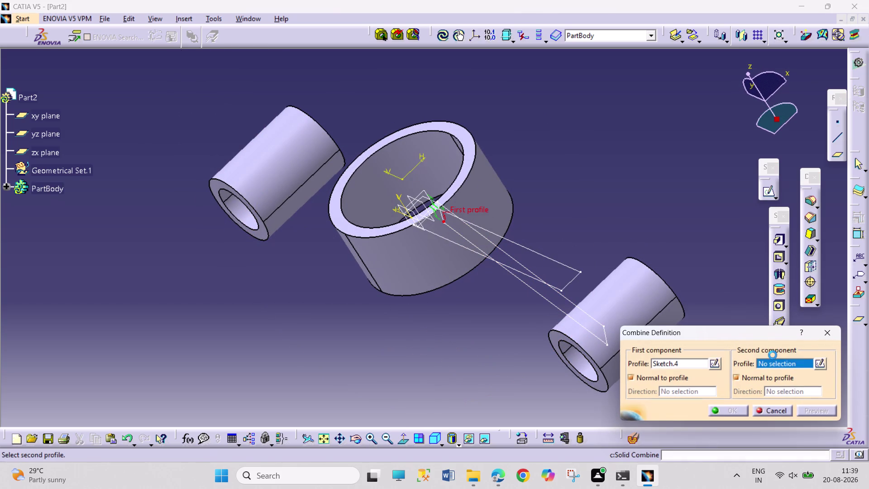
click(573, 280)
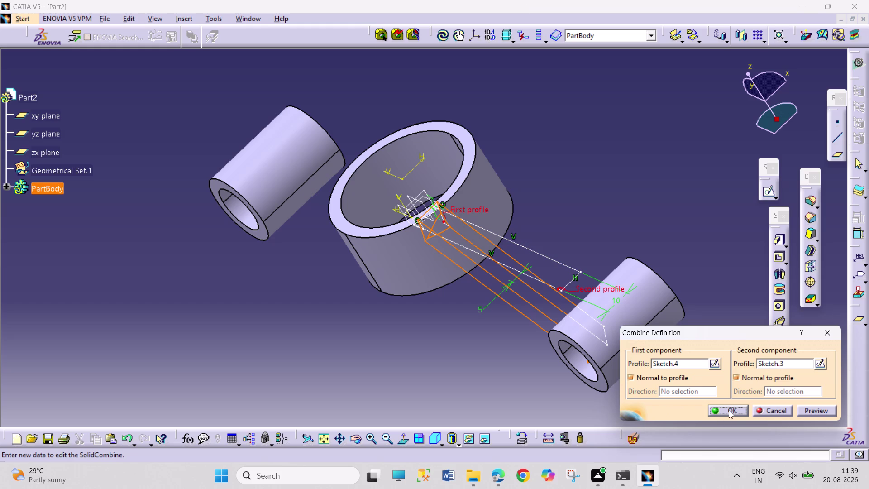
click(729, 410)
click(710, 373)
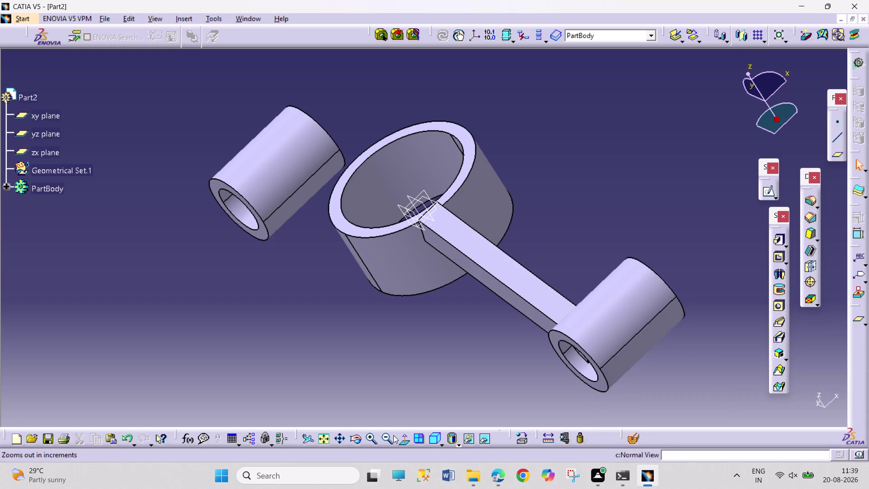
click(362, 440)
drag(660, 399, 545, 335)
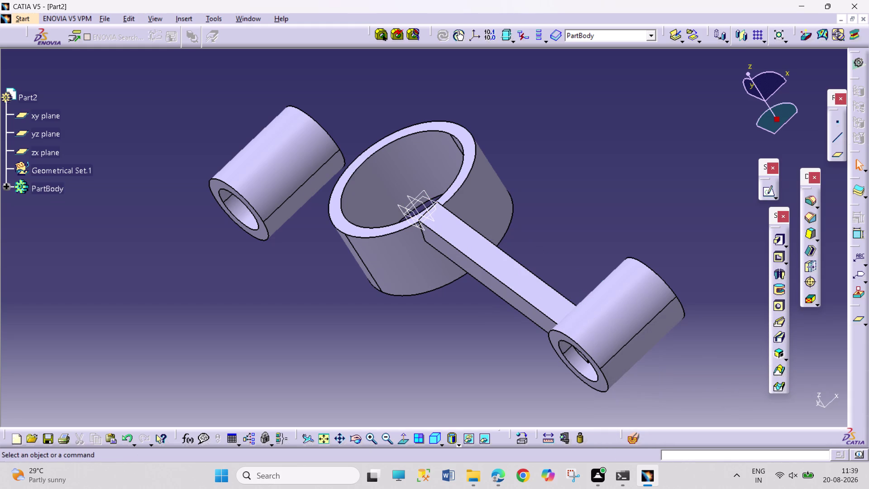
Orbit to inspect the arm joint, then undo the Solid Combine.
click(356, 436)
drag(586, 392, 398, 282)
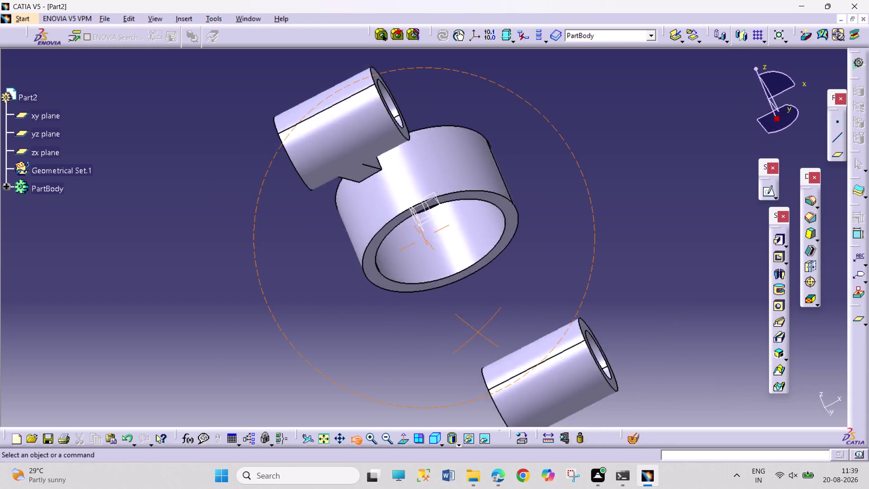
drag(398, 281, 625, 312)
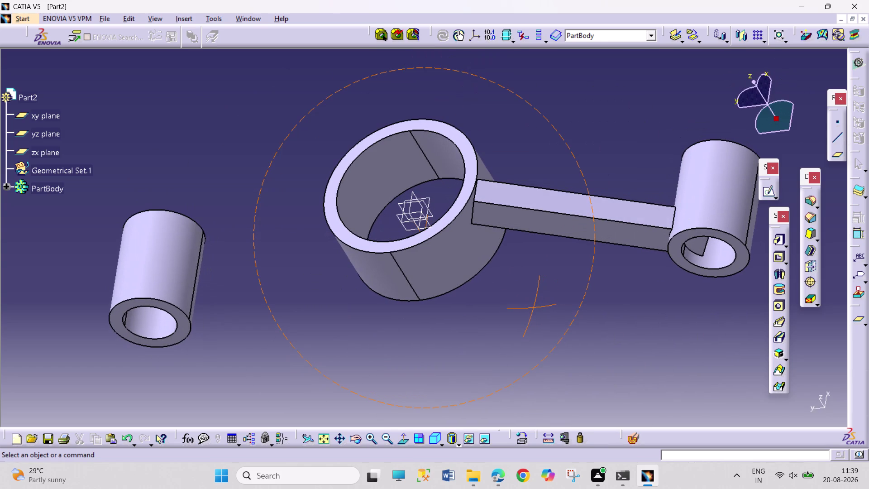
click(351, 440)
drag(674, 358, 516, 283)
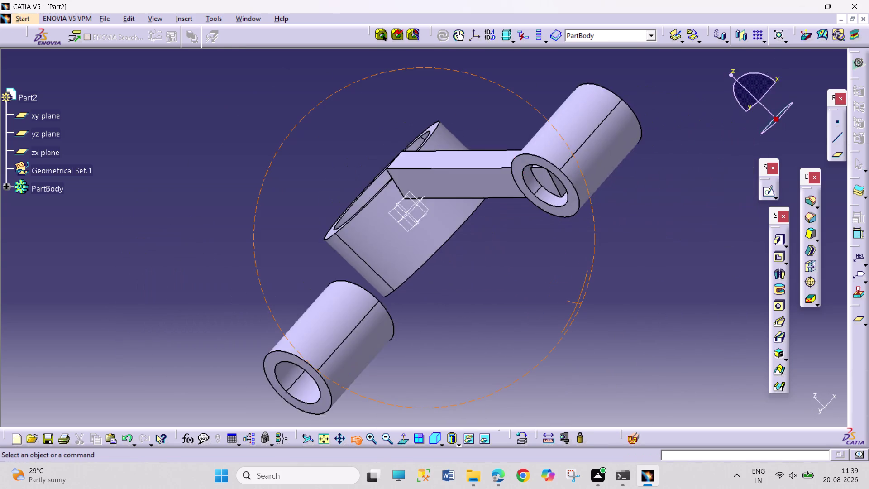
drag(516, 283, 555, 289)
key(ctrl+z)
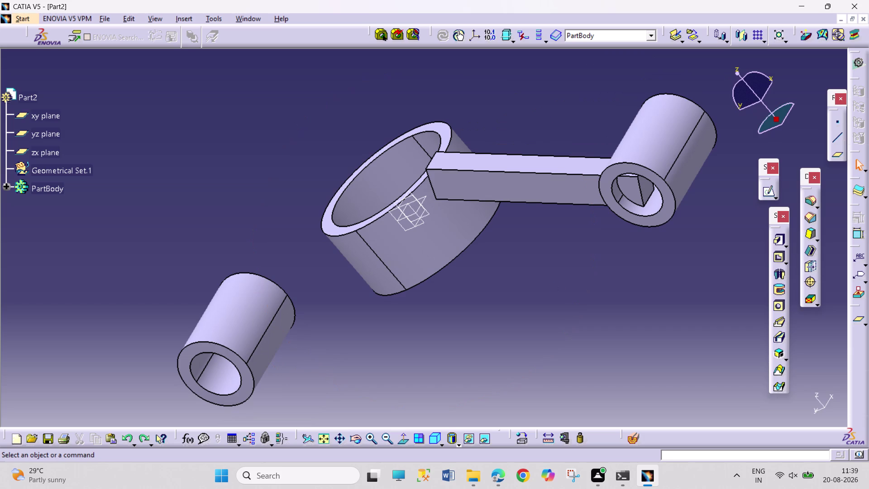
key(ctrl+z)
key(ctrl+z)
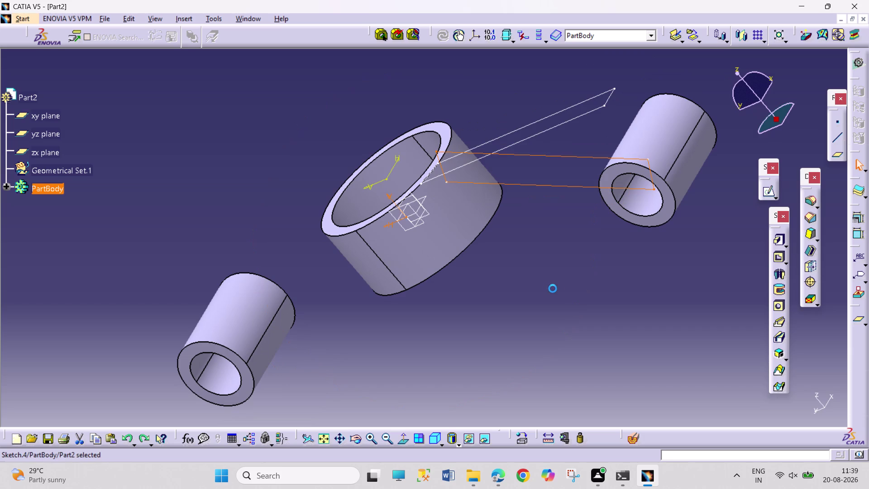
Select Sketch.4's edges and pick Sketch.4 in the part tree.
click(549, 263)
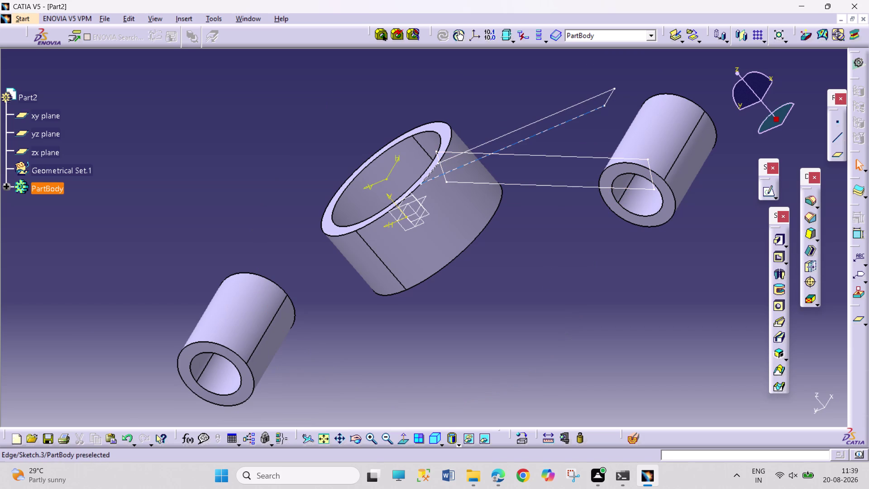
double_click(575, 160)
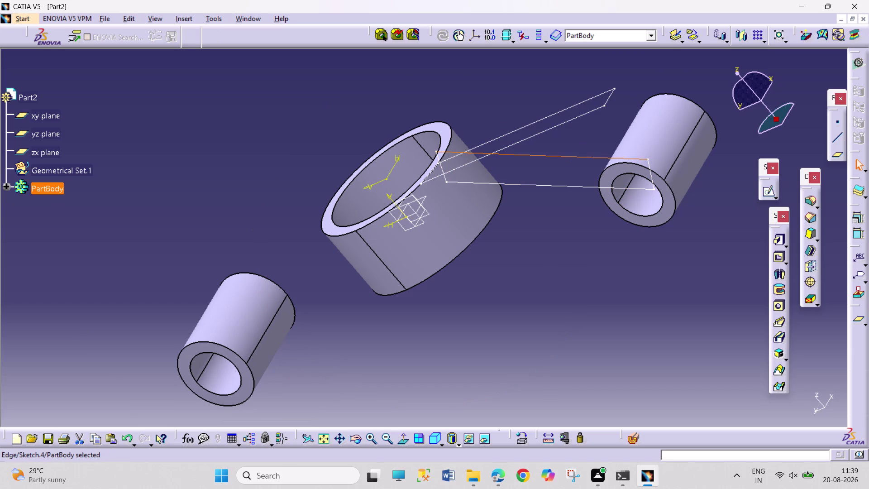
triple_click(574, 160)
triple_click(577, 157)
click(577, 157)
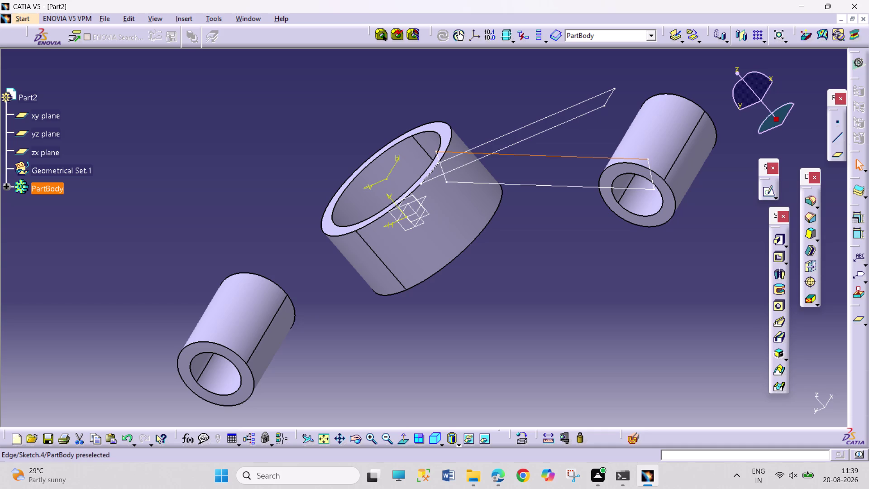
click(3, 187)
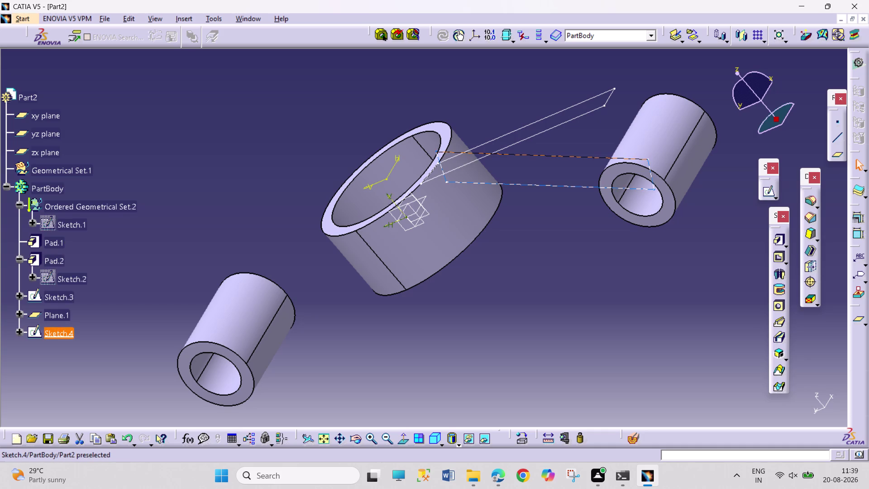
Reopen Sketch.4, pan to the left ring, and project its outer edge into the sketch.
click(53, 337)
click(53, 336)
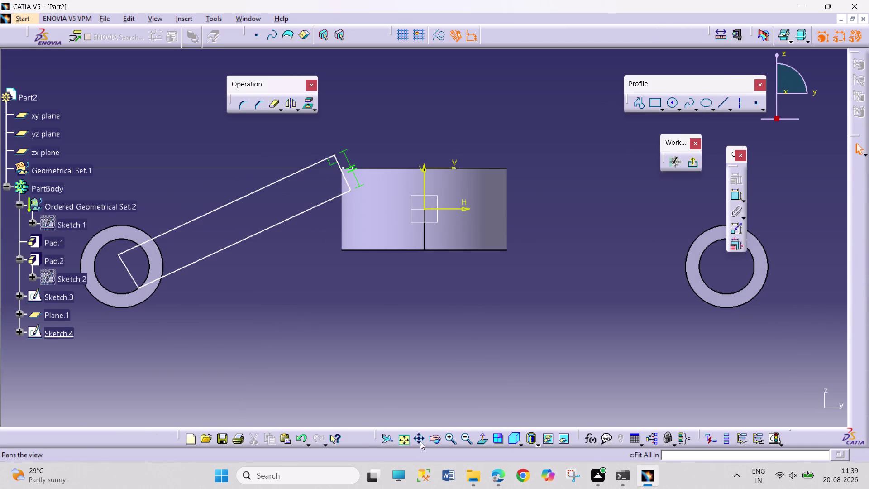
click(419, 442)
drag(329, 372, 423, 368)
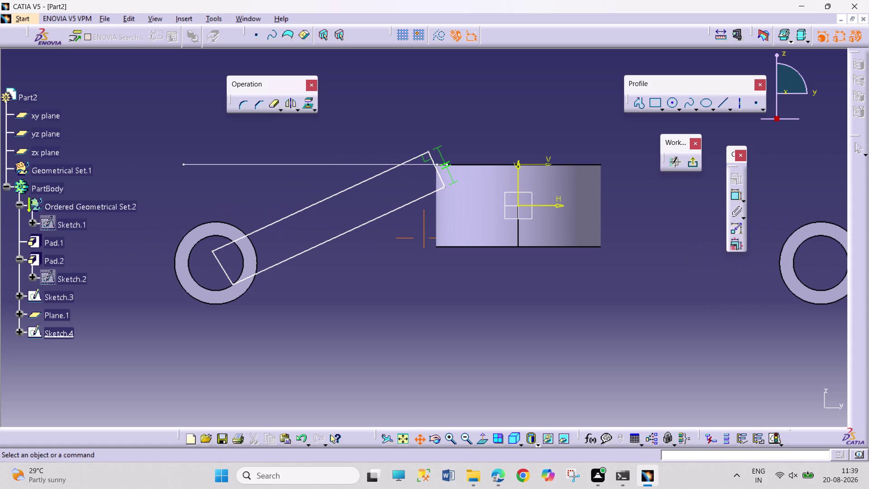
click(250, 286)
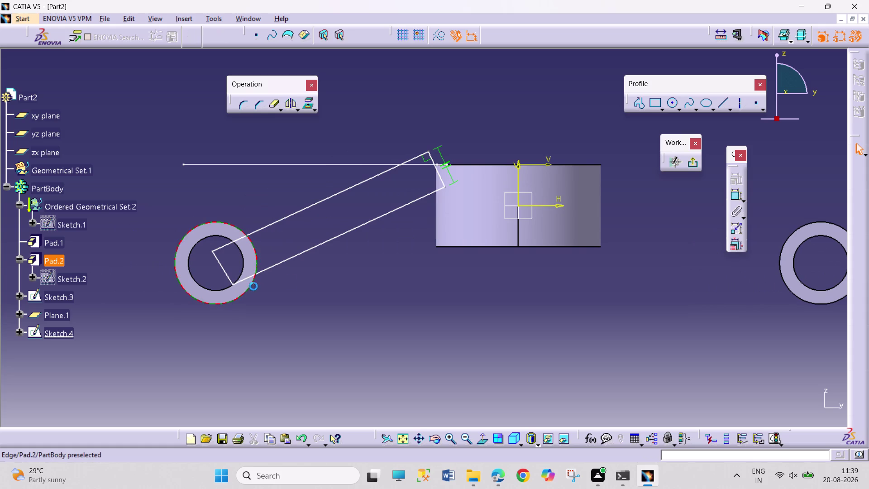
click(312, 105)
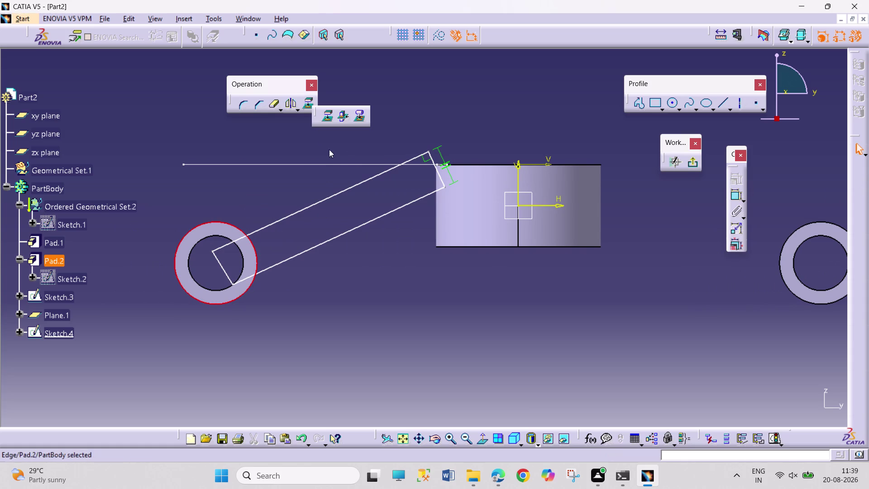
click(323, 115)
click(401, 291)
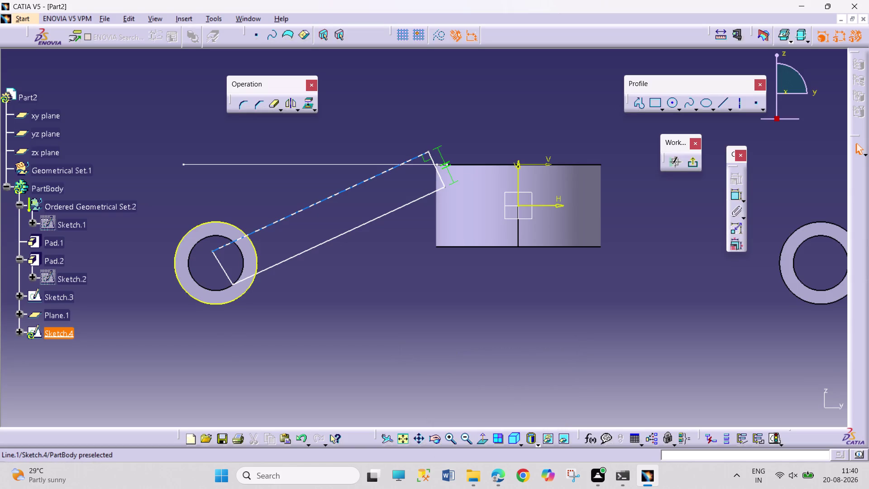
Make the arm's upper side tangent to the left ring's projected circle.
drag(232, 239, 220, 216)
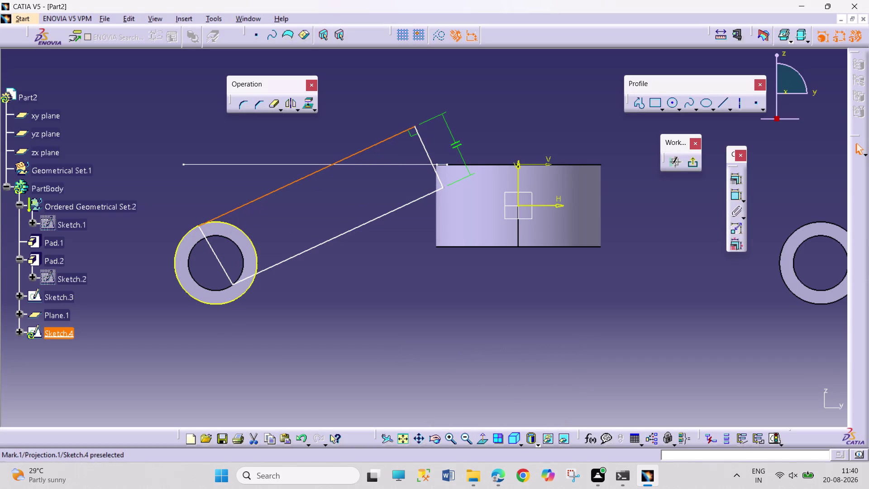
click(286, 228)
drag(236, 206, 211, 211)
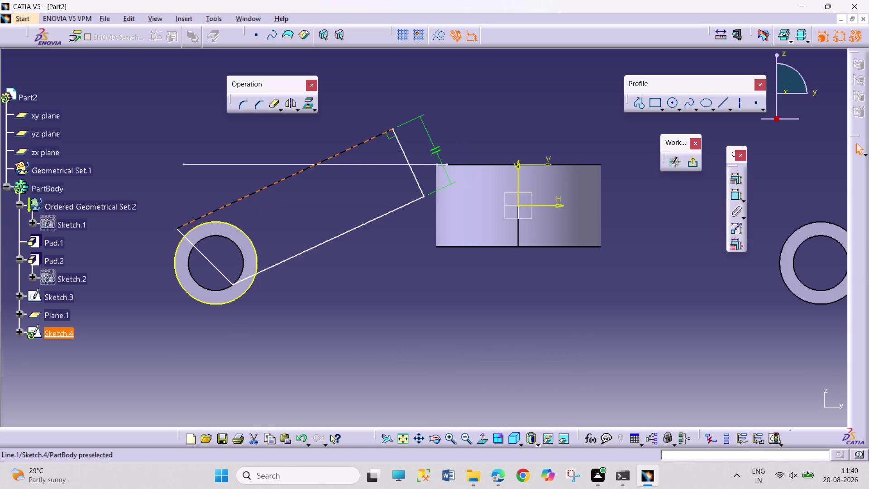
drag(211, 212, 209, 212)
click(227, 224)
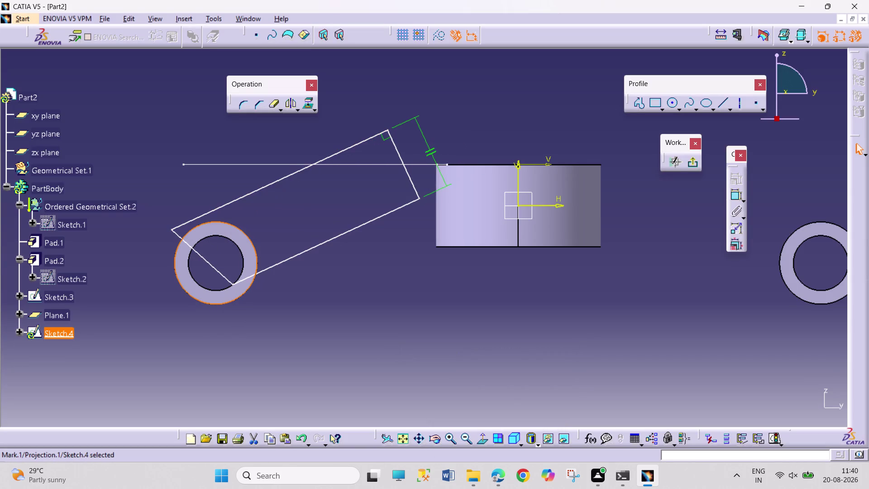
click(223, 206)
click(733, 177)
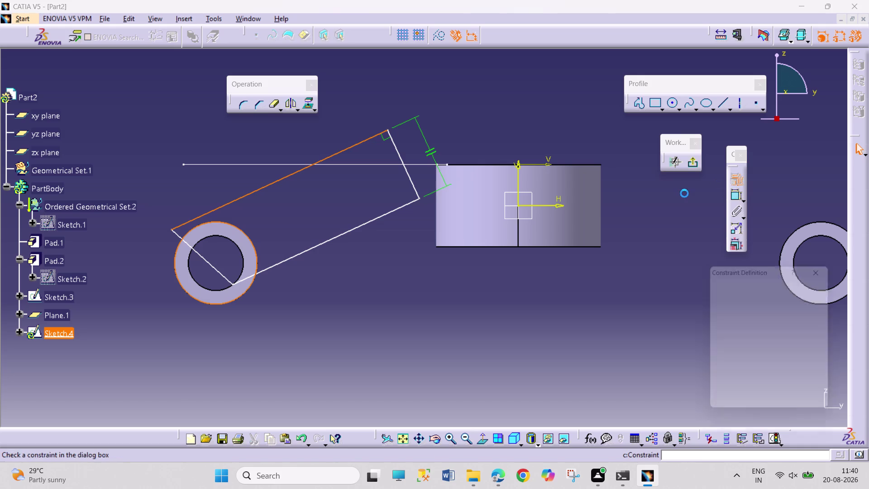
click(806, 324)
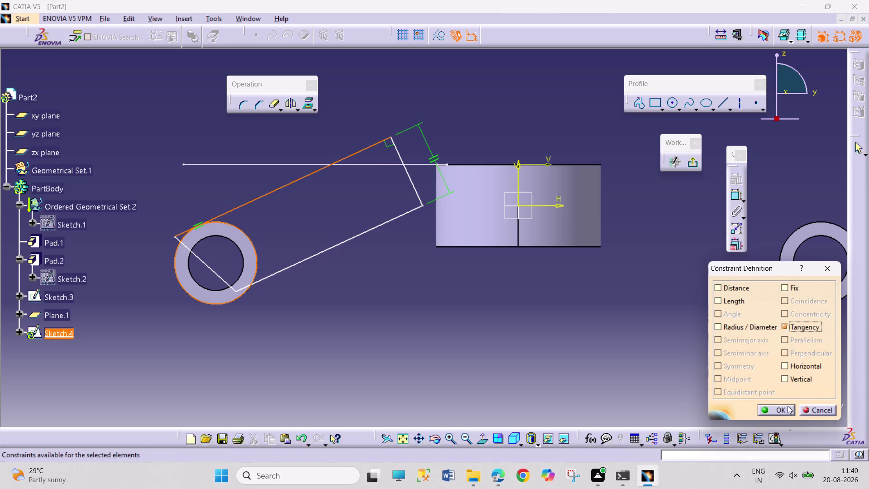
click(779, 410)
Make the arm's lower side tangent to the projected circle as well.
click(243, 295)
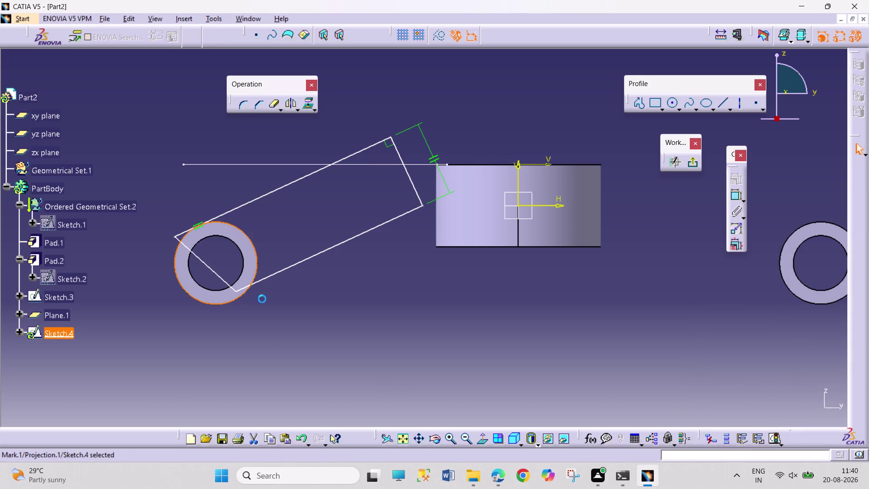
click(280, 269)
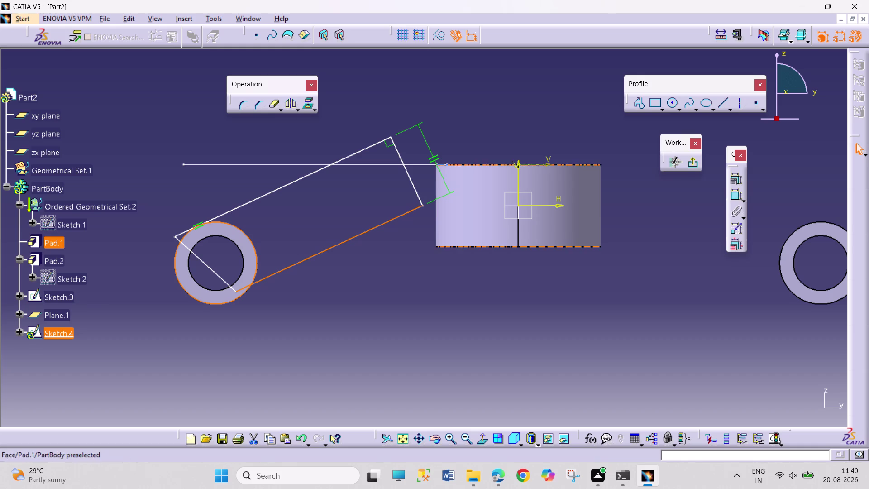
click(734, 179)
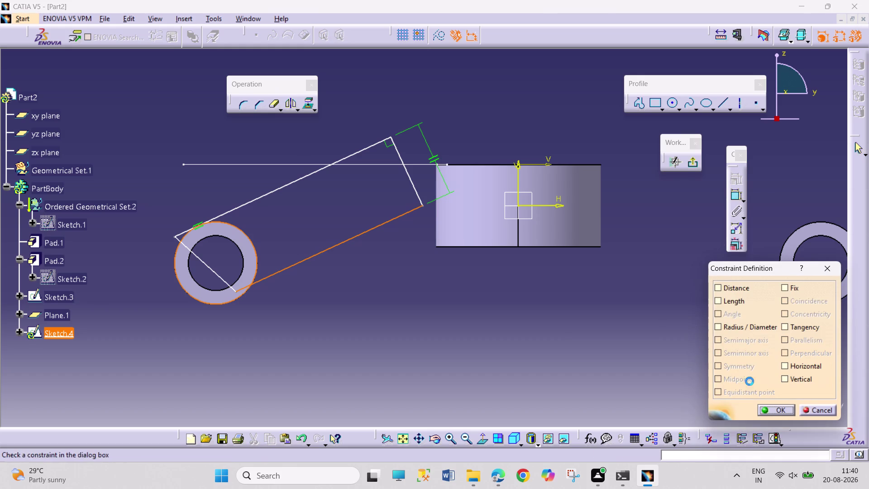
click(806, 326)
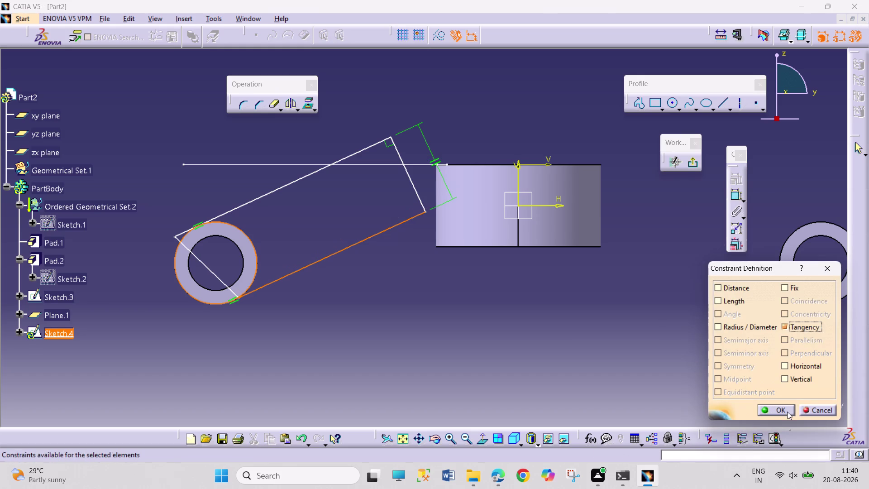
click(784, 411)
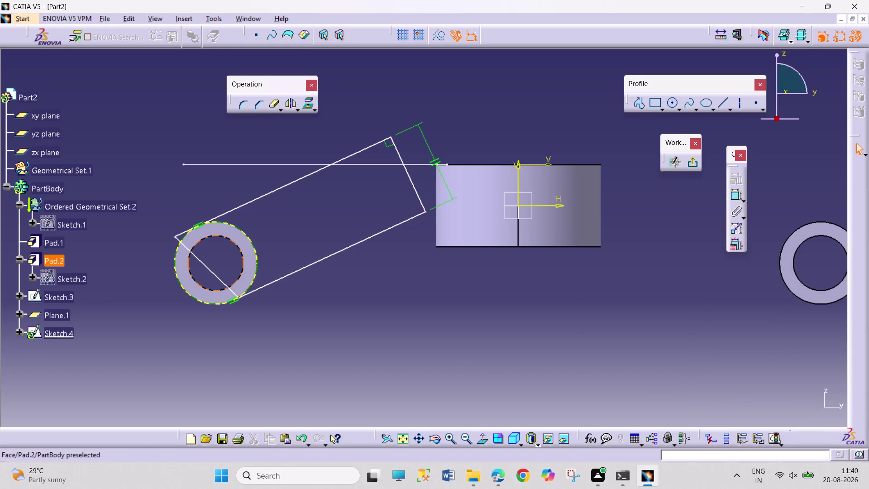
click(268, 106)
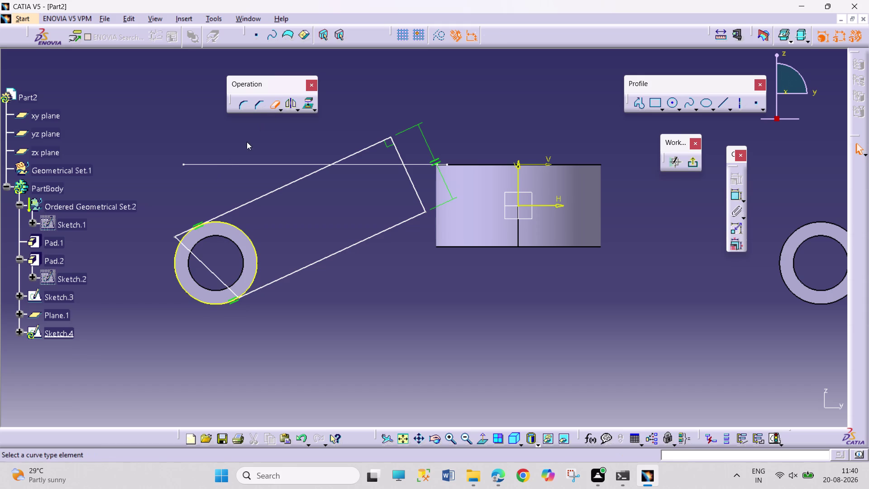
Quick Trim the leftover ring arcs and line overhangs around the left boss.
click(180, 237)
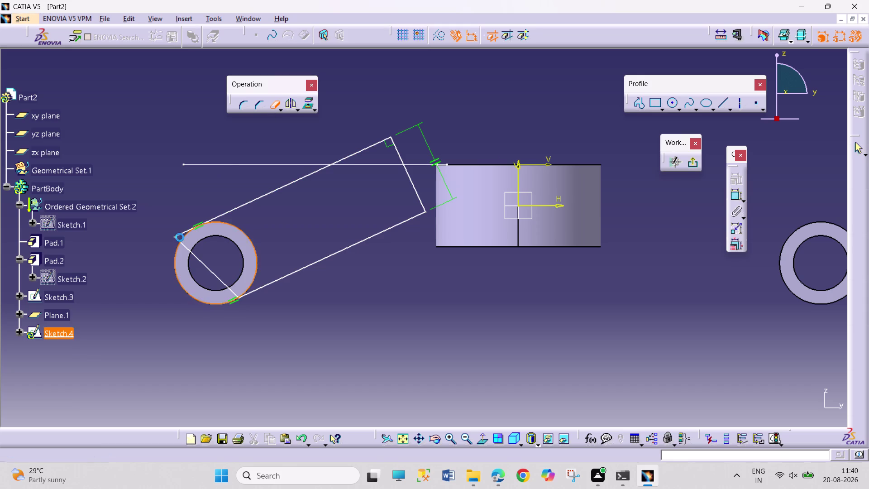
click(275, 103)
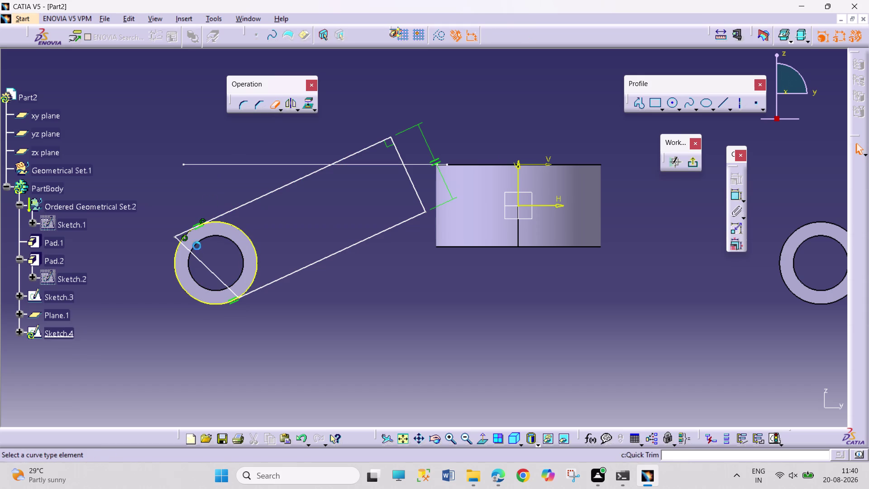
click(202, 264)
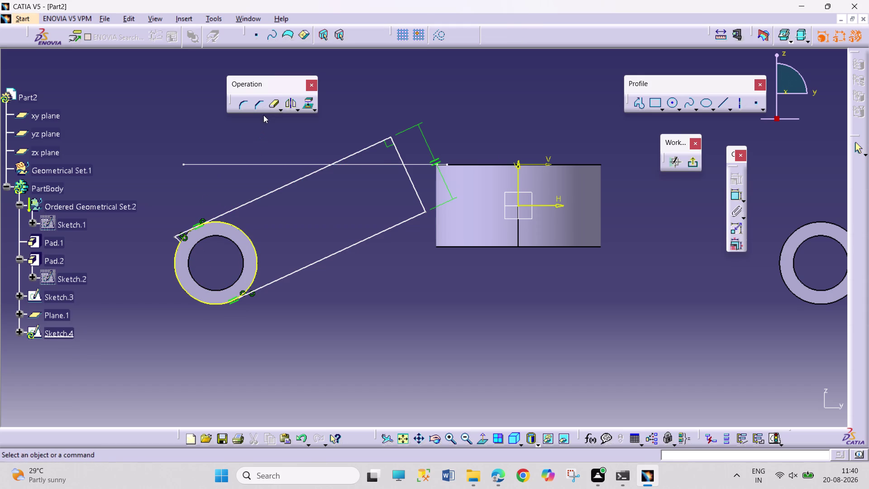
click(271, 102)
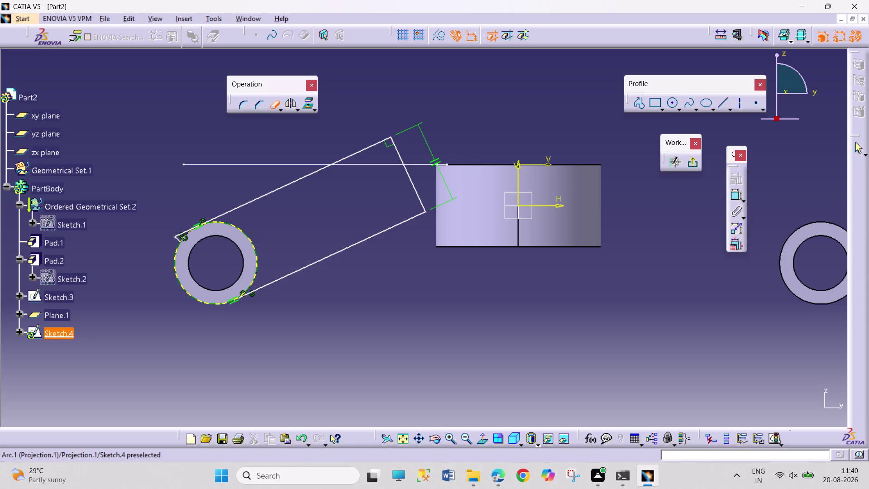
click(180, 234)
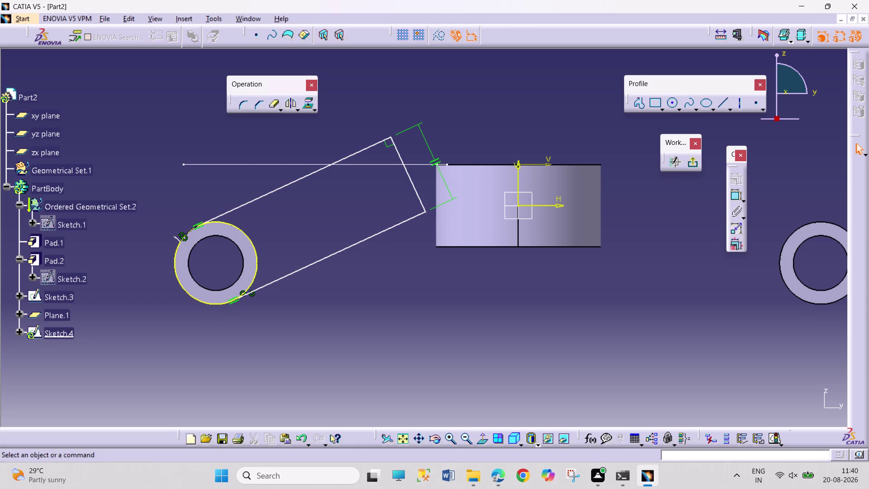
click(269, 105)
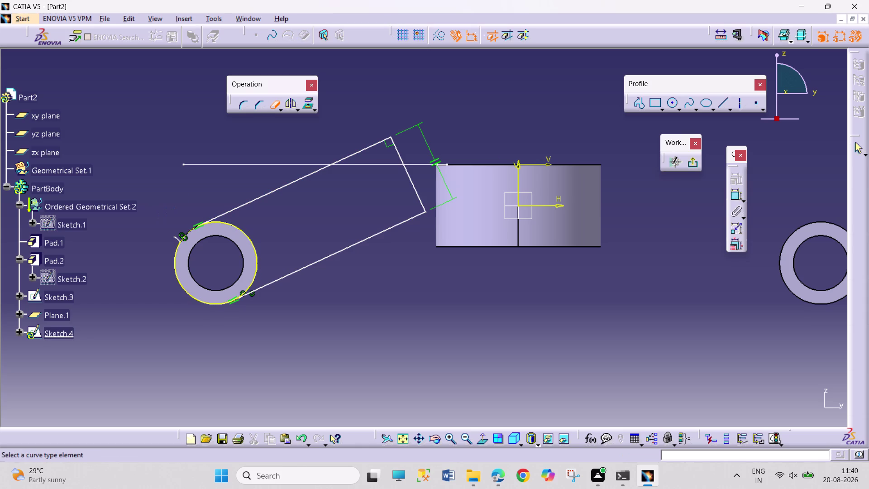
click(178, 237)
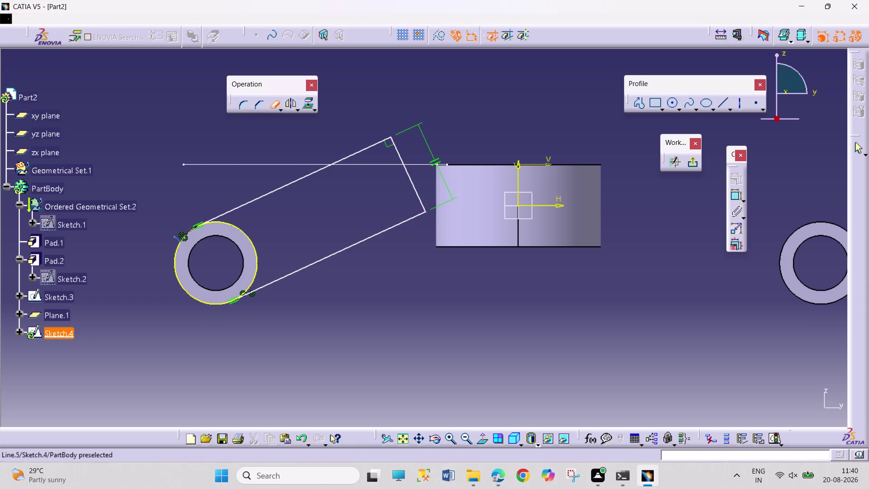
click(271, 110)
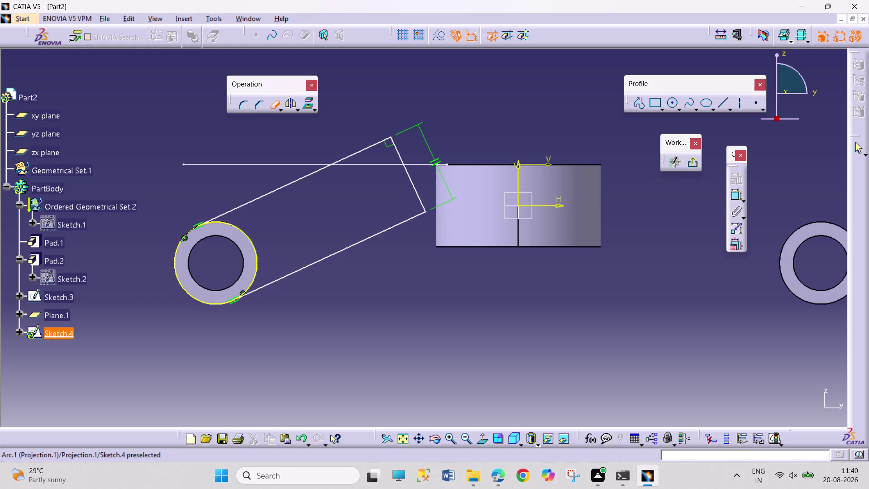
click(185, 287)
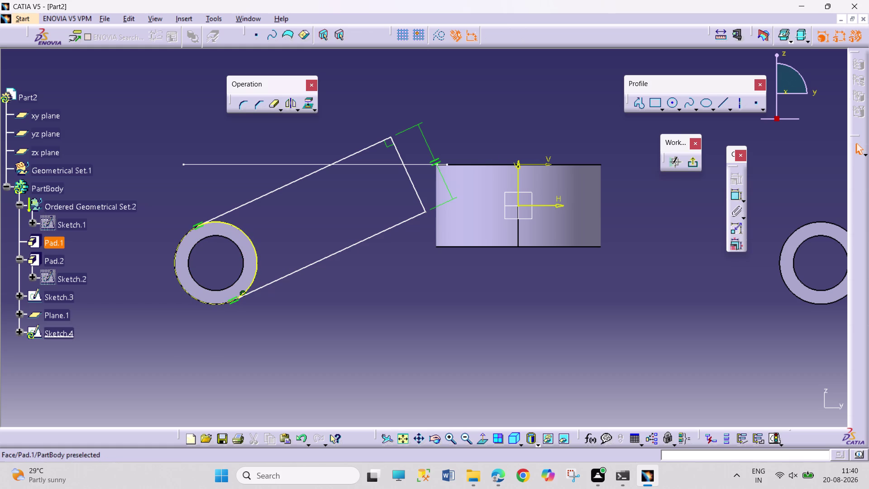
Drag the arm's right end line into the central ring.
drag(421, 202, 437, 197)
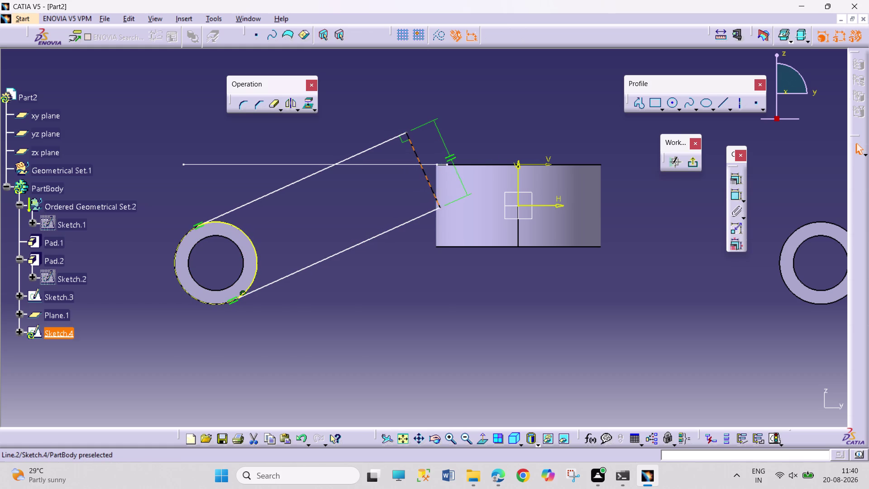
drag(437, 197, 464, 190)
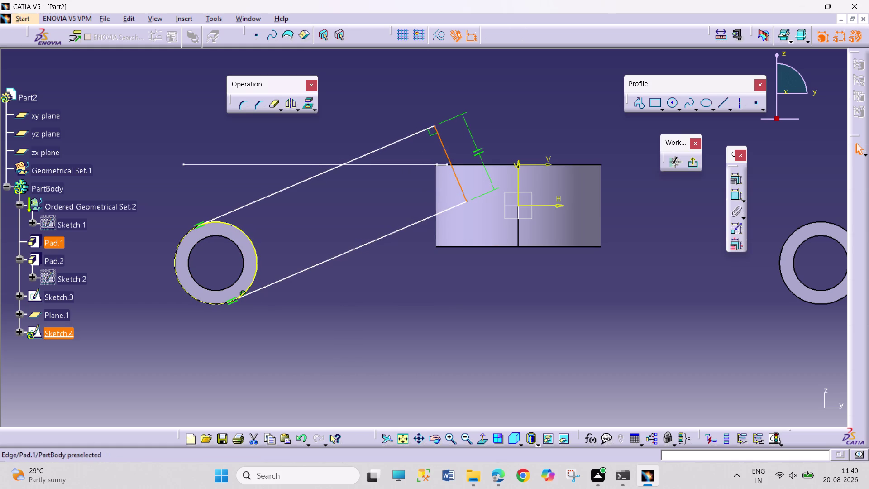
click(433, 310)
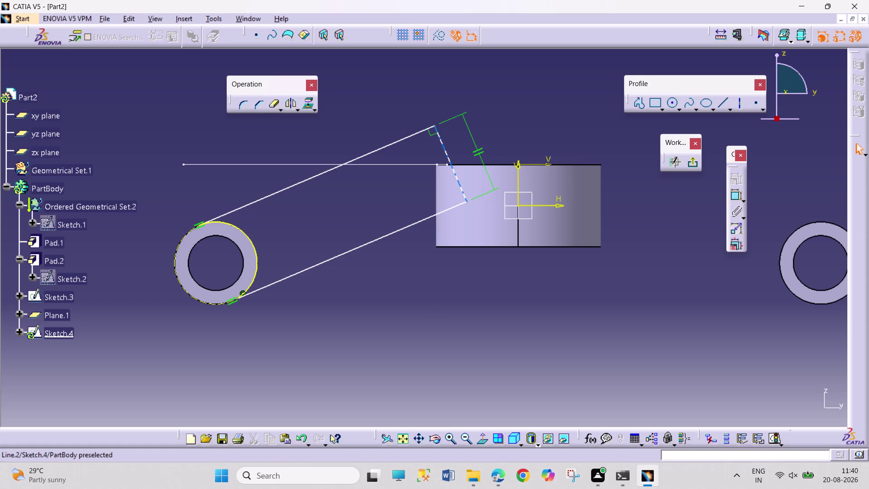
drag(461, 190, 480, 231)
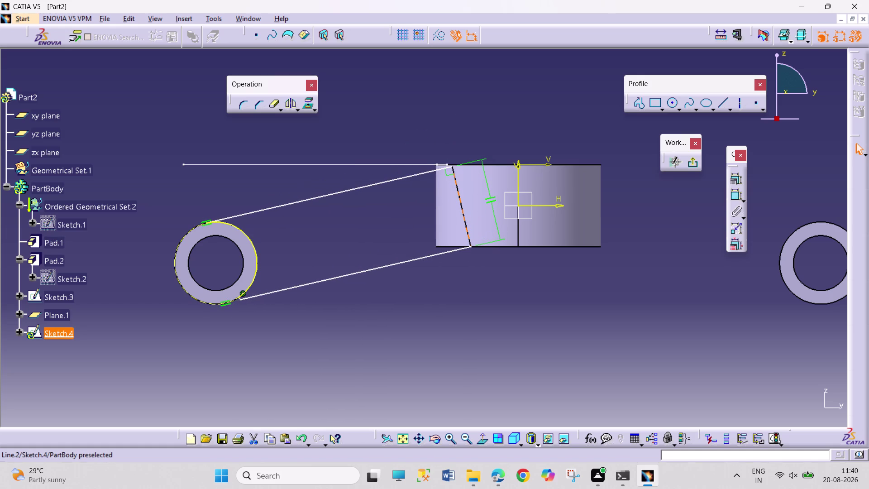
drag(480, 232, 483, 227)
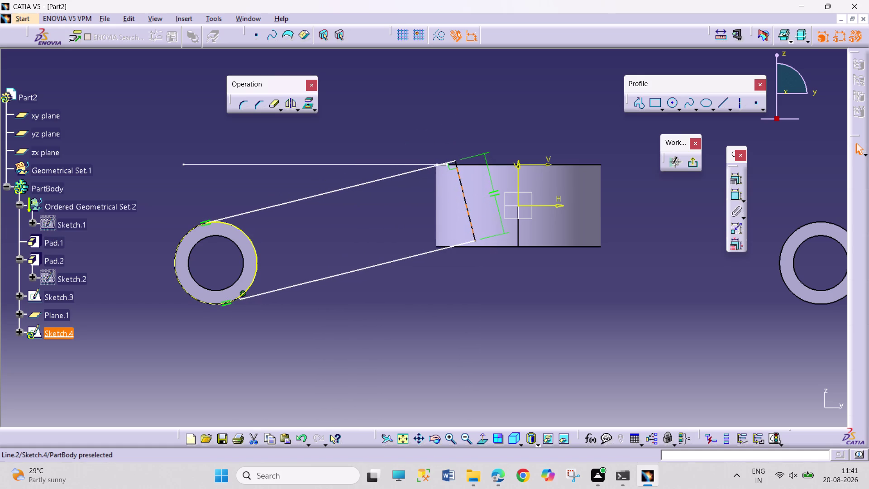
drag(483, 227, 479, 232)
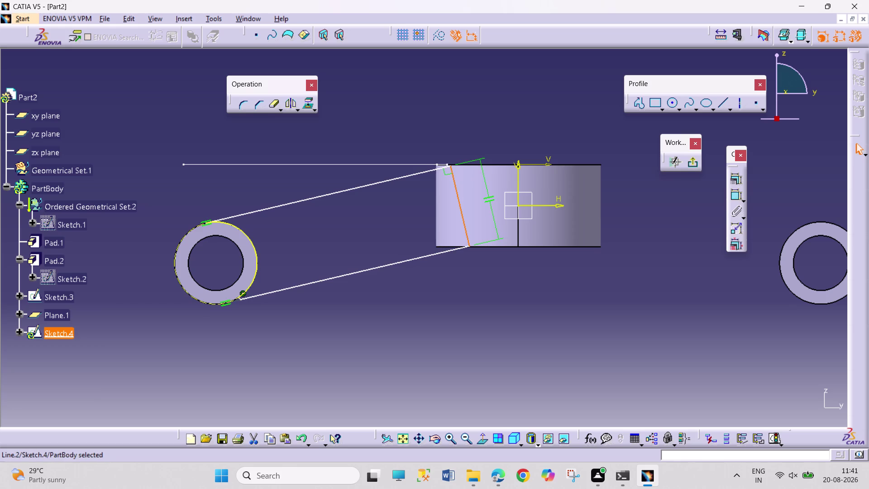
Frame the arm corner near the ring edge and trim the excess sketch geometry there.
click(466, 326)
middle_drag(519, 252, 510, 143)
middle_drag(515, 154, 508, 166)
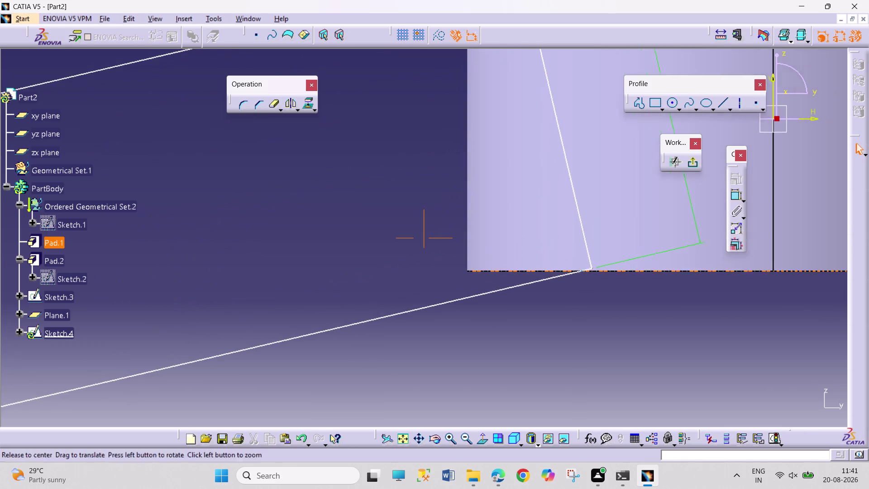
middle_drag(507, 167, 413, 377)
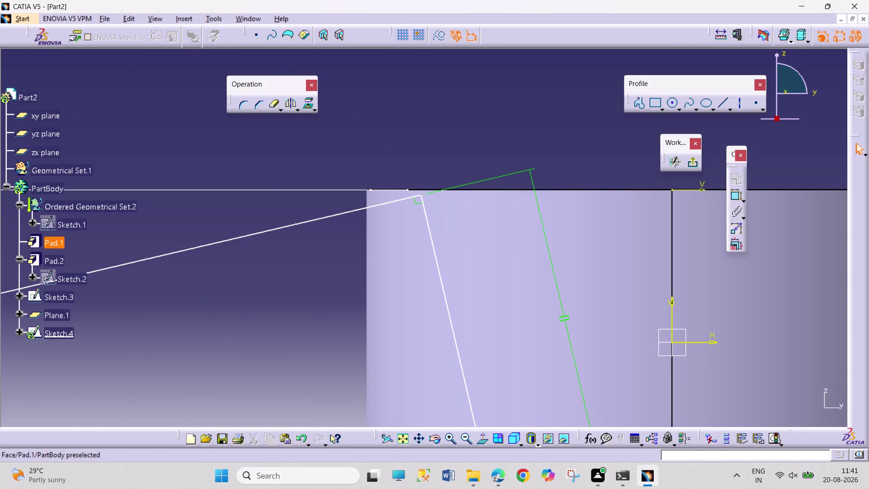
click(403, 189)
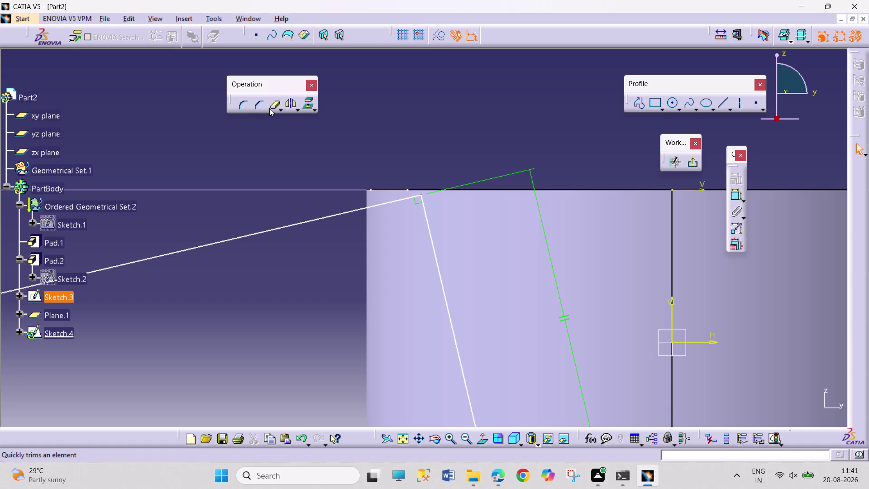
click(306, 106)
click(446, 112)
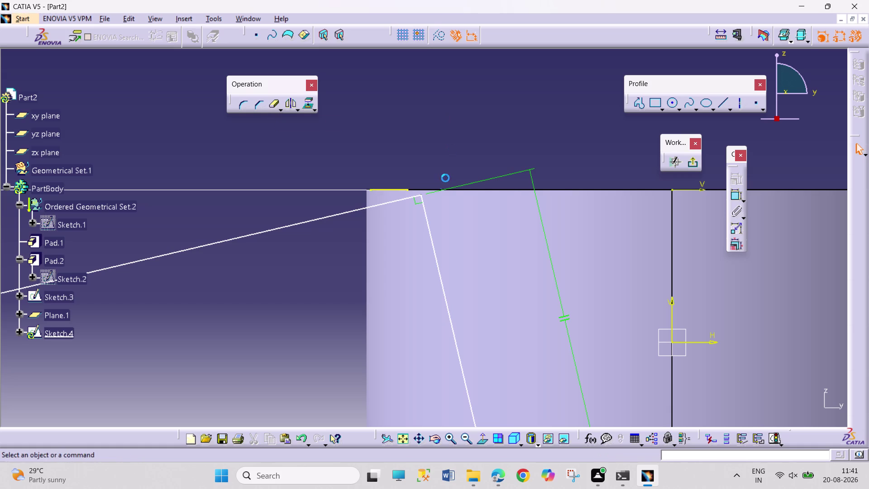
Make the arm sketch's corner point coincident with the central ring's projected edge.
click(420, 194)
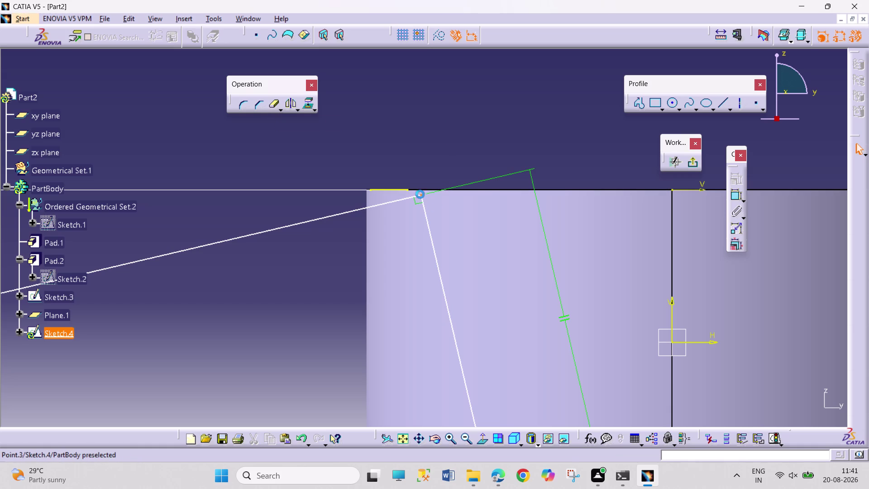
click(407, 190)
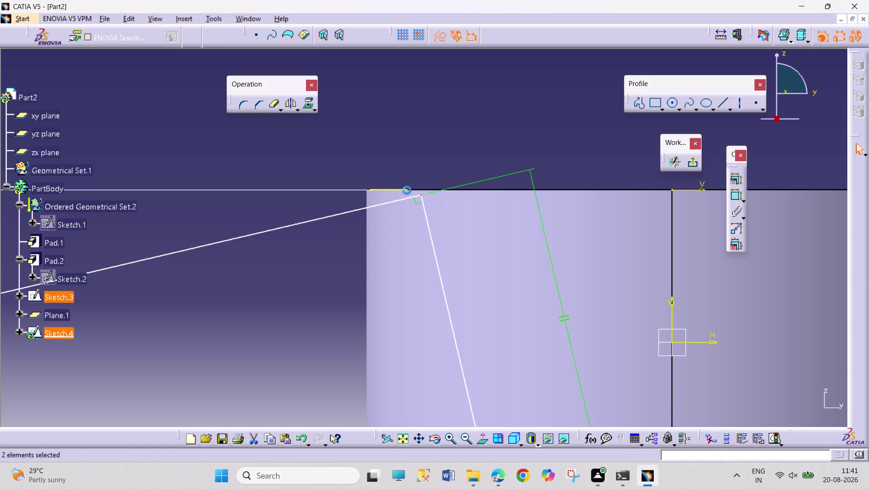
click(741, 181)
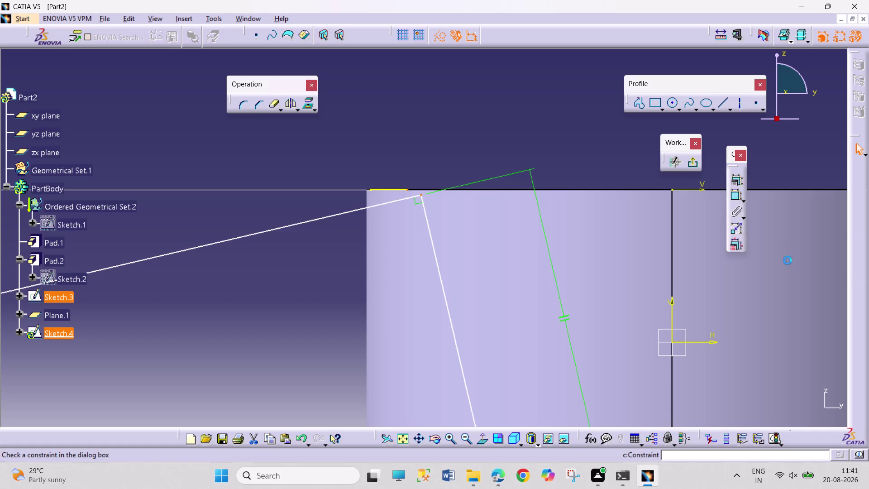
click(809, 302)
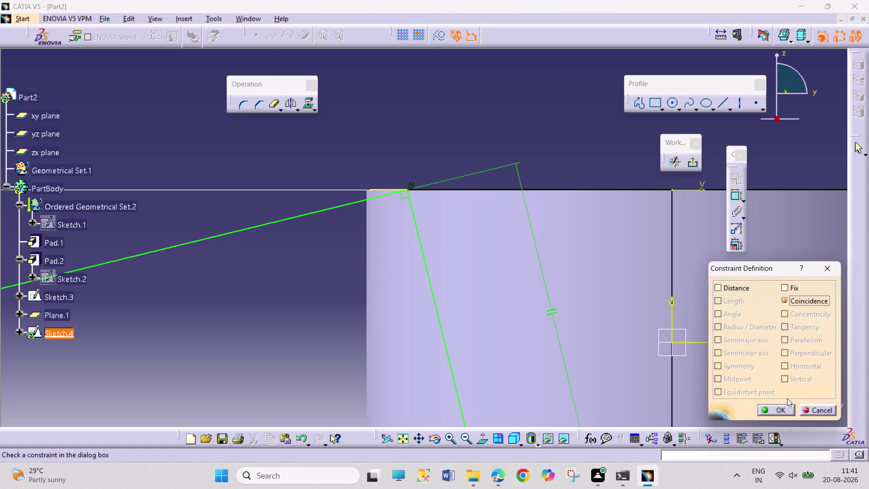
click(774, 405)
Zoom out to the whole arm sketch, select the projected ring edge, and exit Sketch.4.
scroll(up, 3)
middle_drag(616, 319, 576, 388)
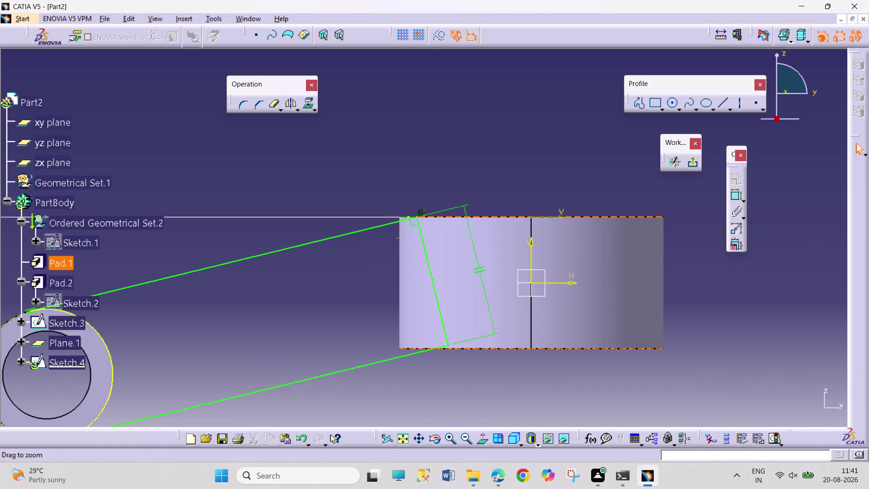
middle_drag(576, 388, 562, 398)
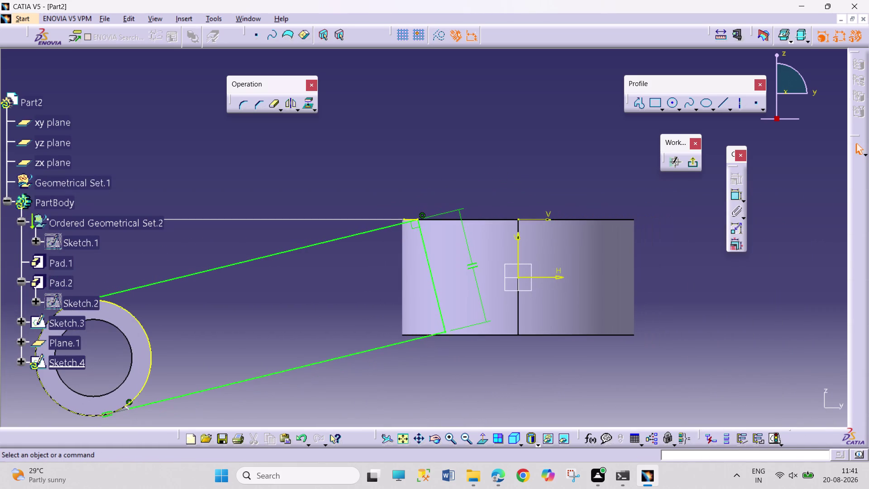
click(412, 220)
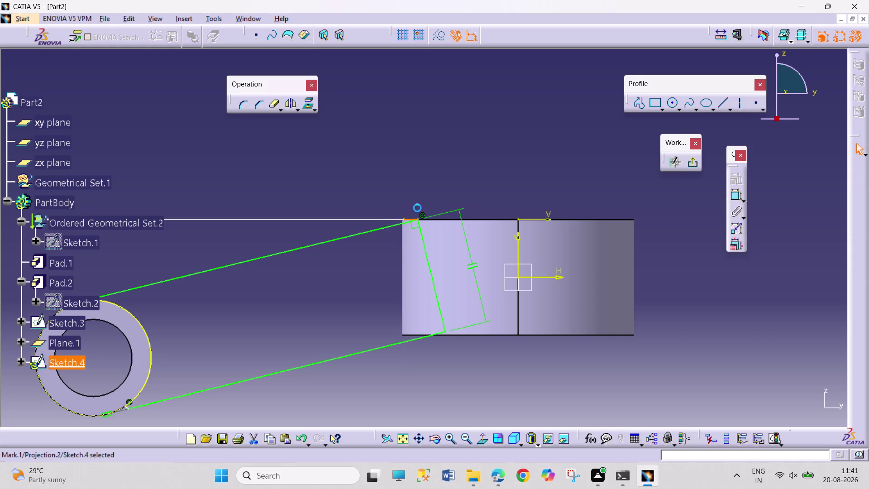
click(442, 33)
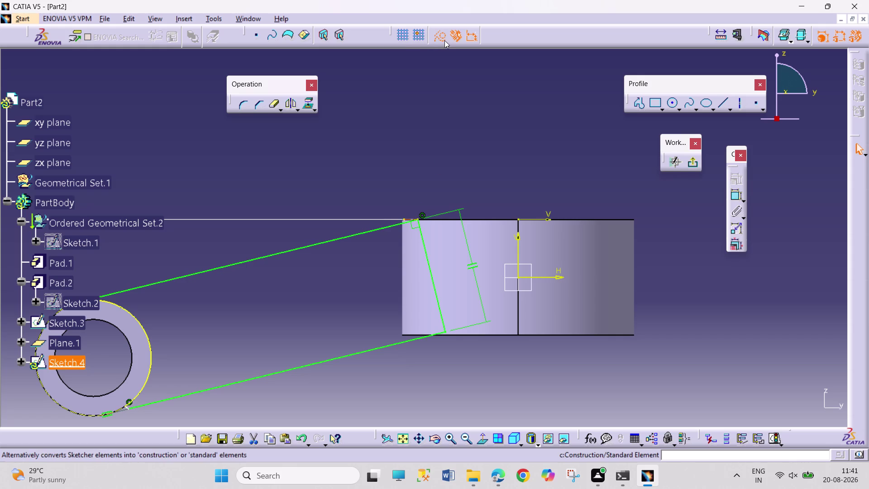
click(467, 142)
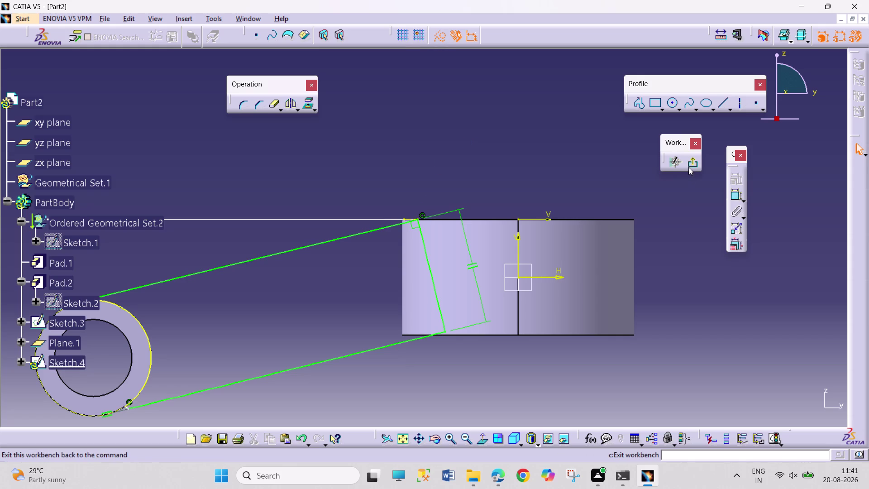
click(692, 161)
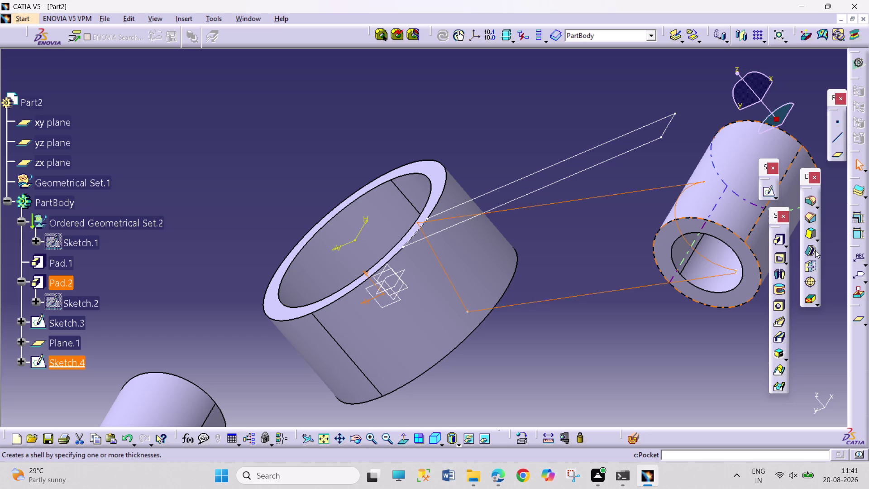
Build Combine.1 as a solid arm from profiles Sketch.4 and Sketch.3.
click(778, 354)
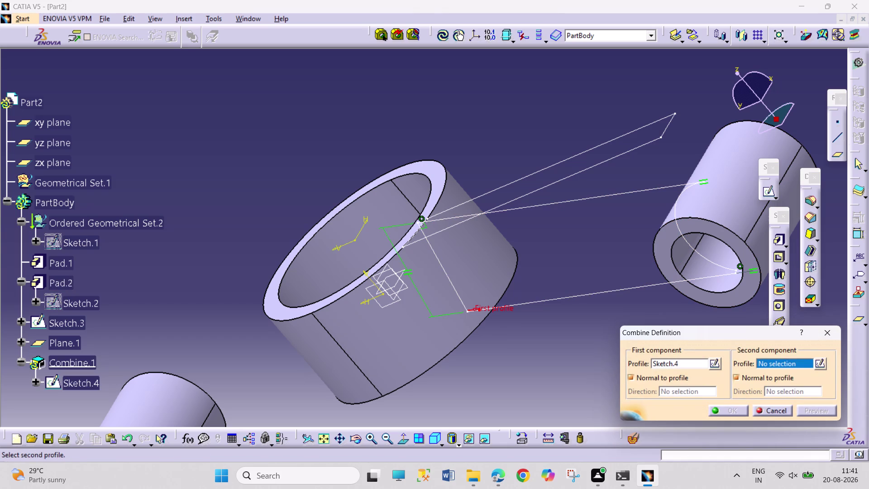
click(597, 165)
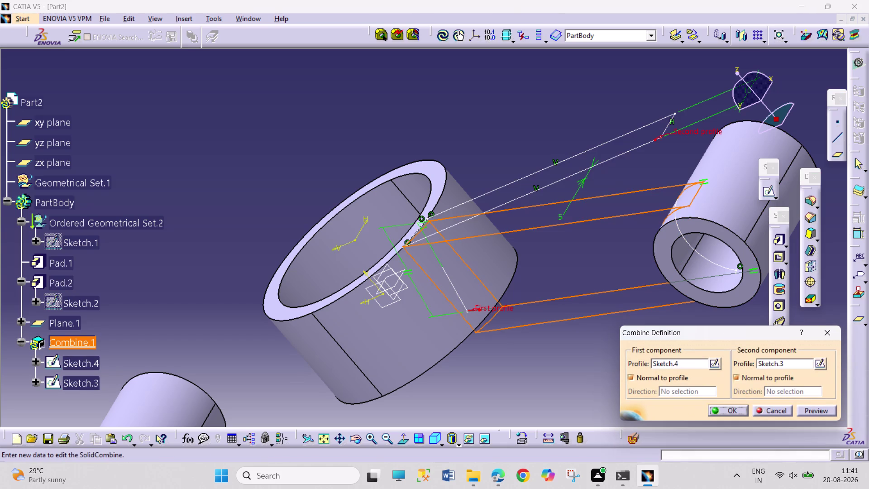
click(721, 408)
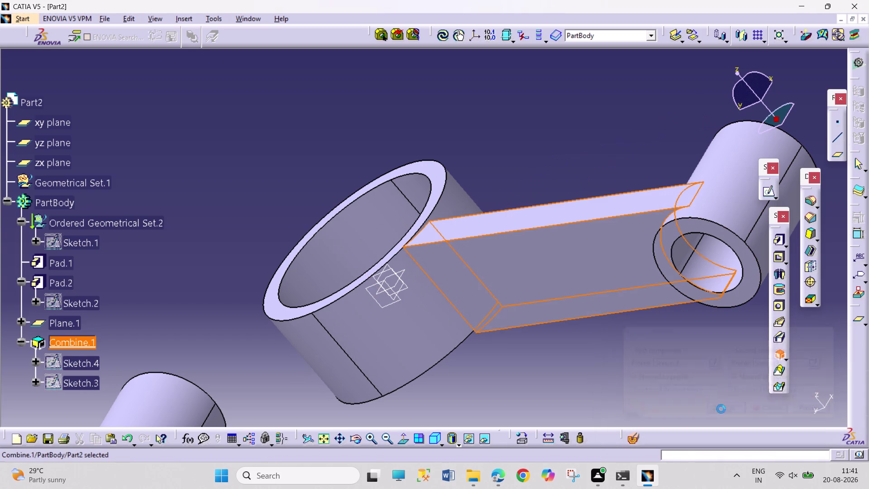
click(675, 386)
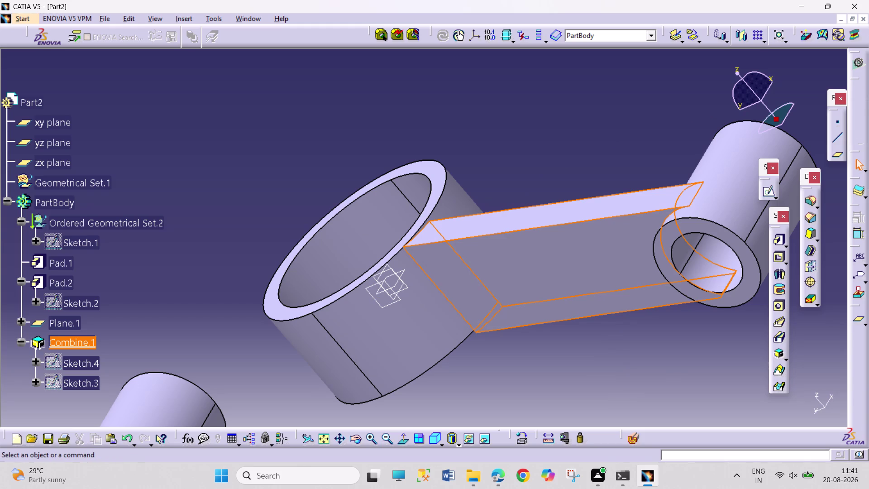
click(365, 439)
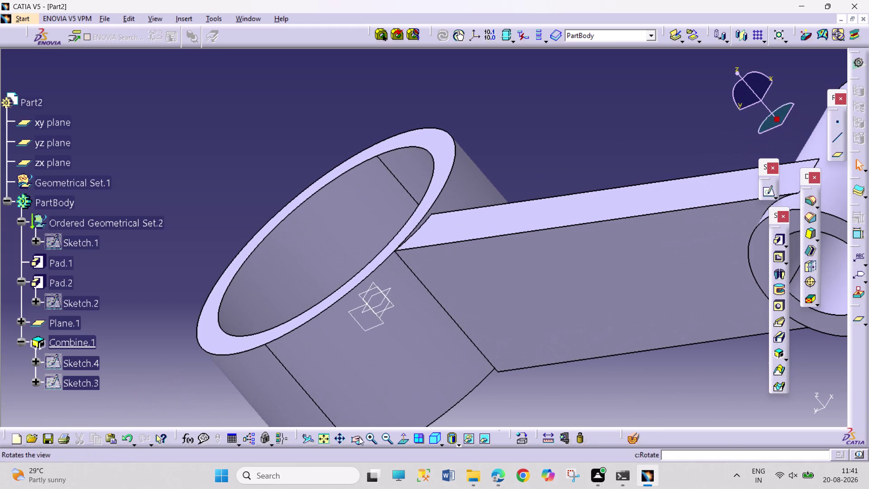
click(357, 439)
drag(618, 347, 294, 324)
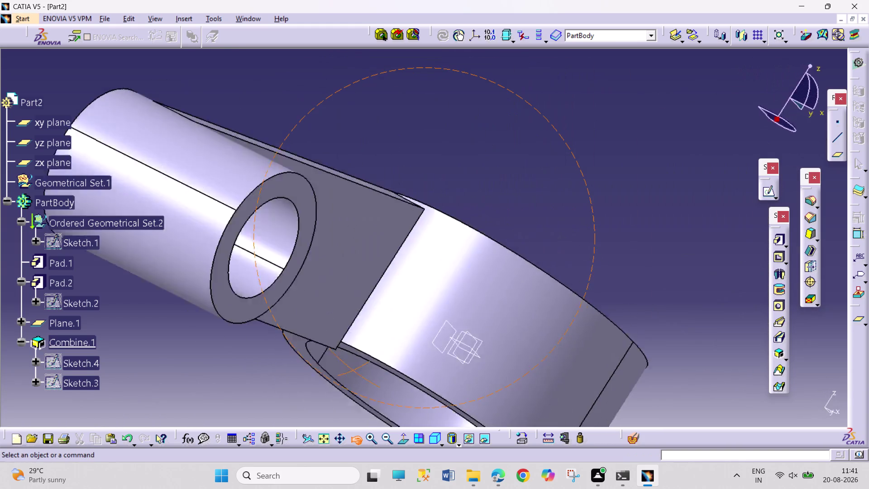
drag(295, 323, 323, 339)
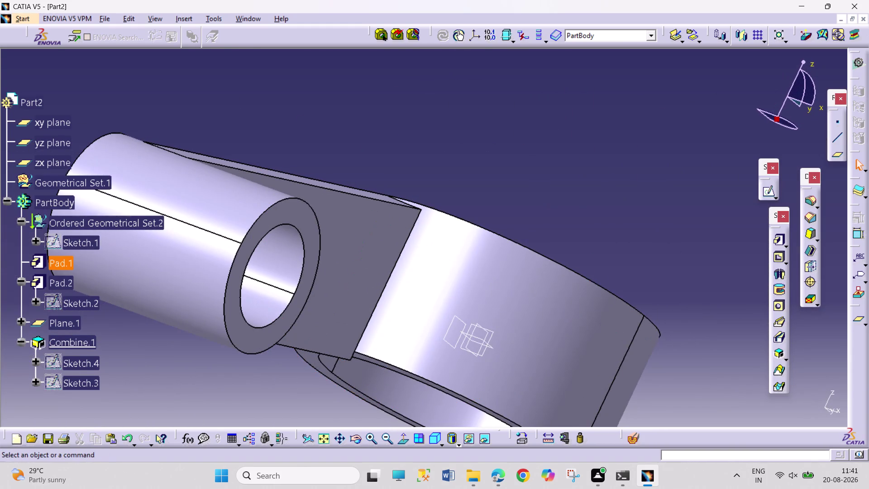
middle_drag(500, 174, 461, 246)
scroll(up, 3)
drag(350, 438, 353, 431)
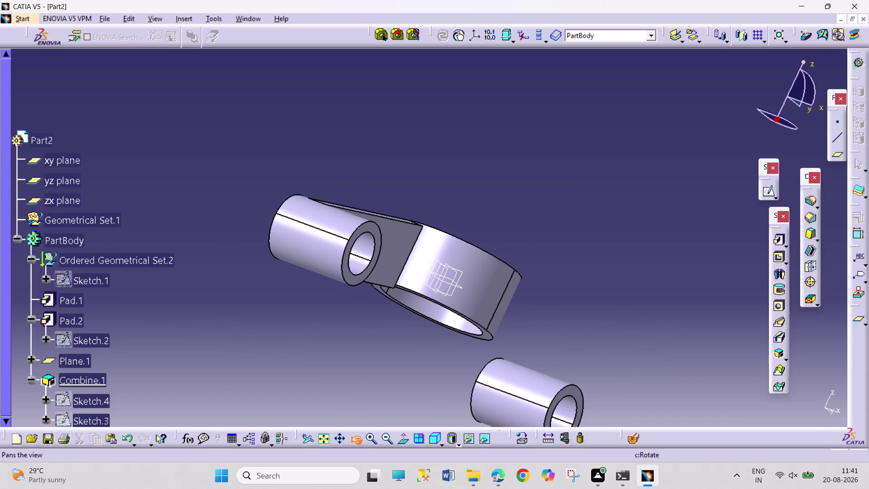
drag(327, 125, 429, 236)
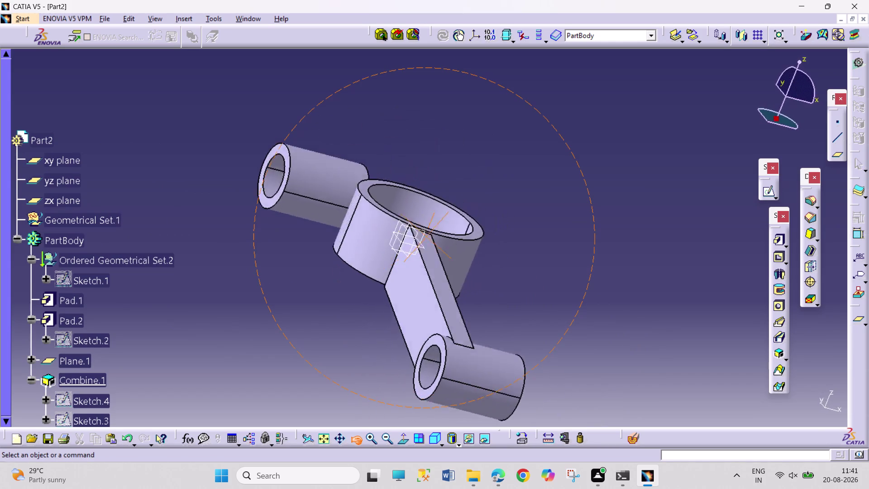
drag(430, 237, 274, 230)
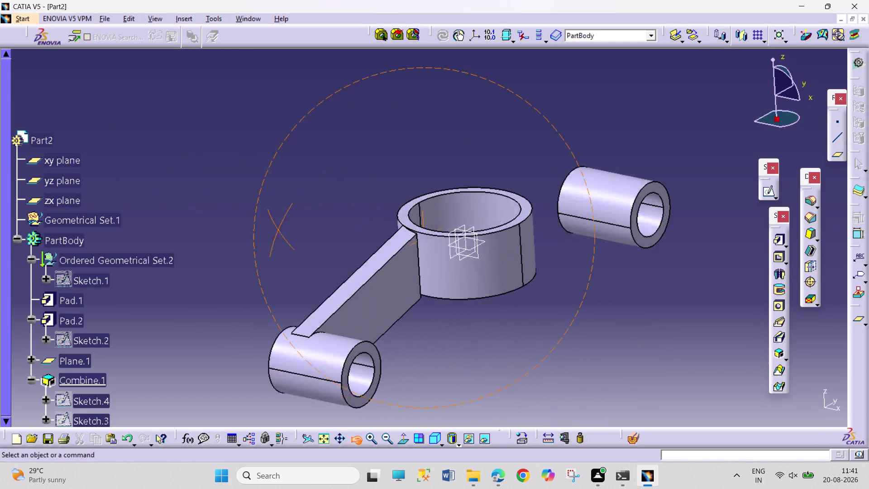
drag(273, 231, 206, 153)
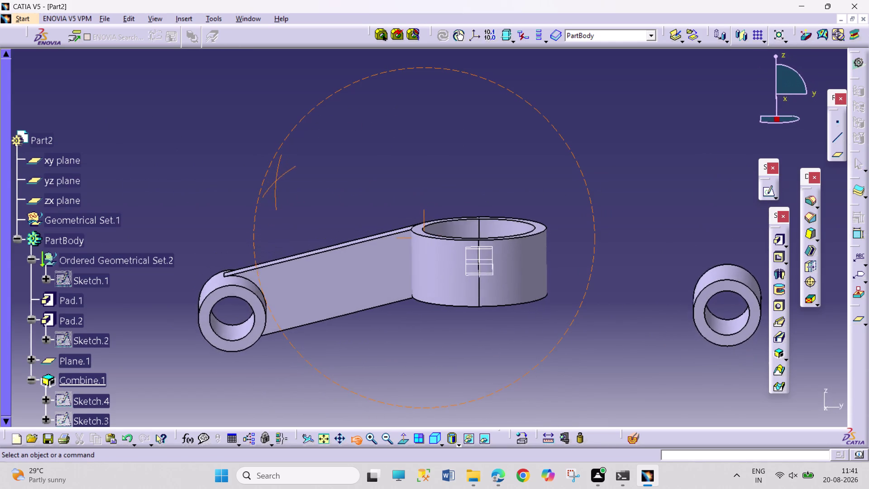
drag(206, 154, 294, 248)
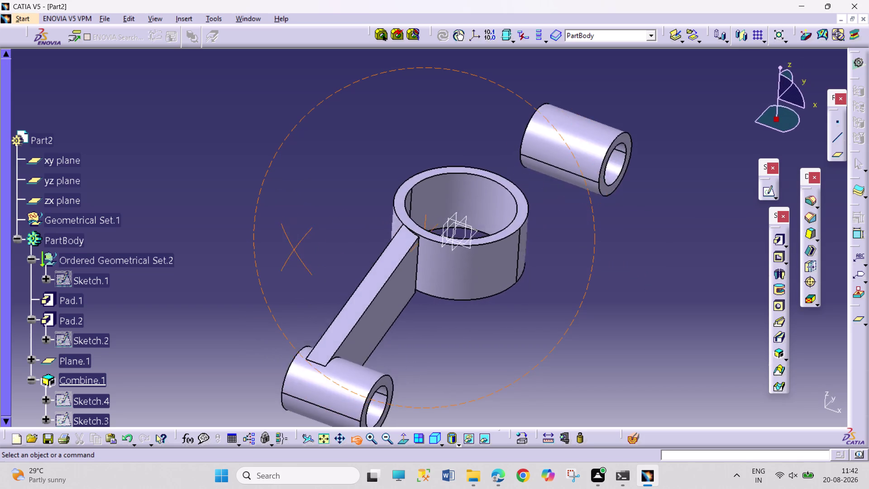
drag(295, 249, 227, 152)
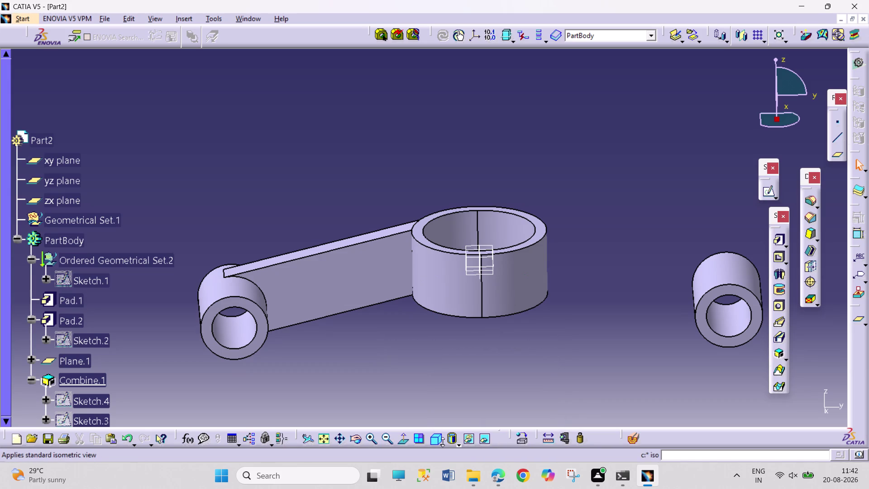
click(442, 443)
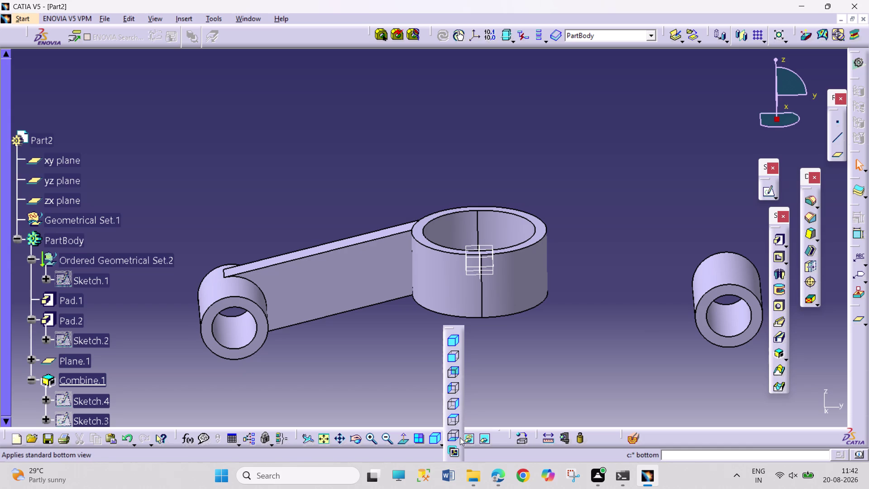
View the part from below and orbit to inspect the Combine.1 arm's underside.
click(456, 353)
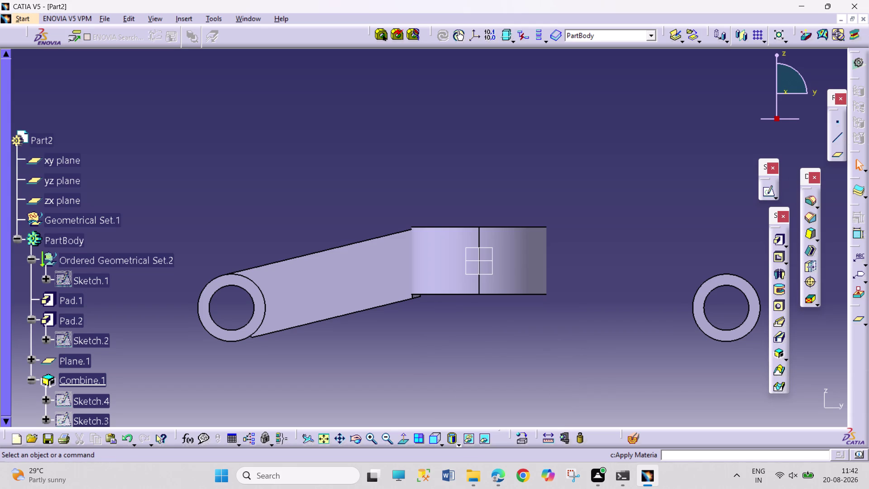
click(359, 441)
drag(415, 396, 401, 301)
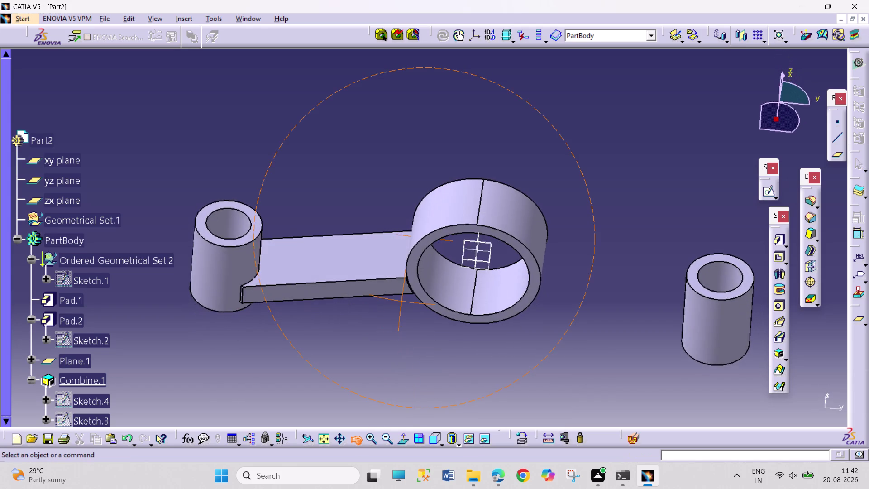
drag(401, 301, 325, 311)
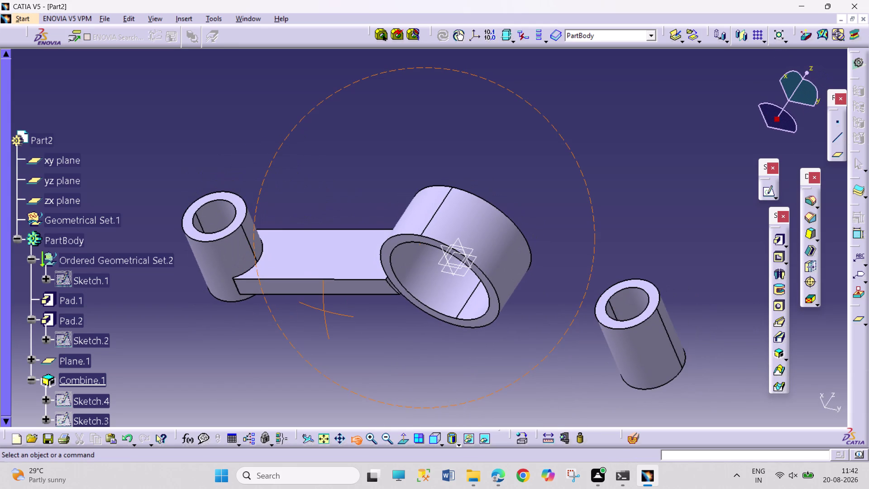
drag(325, 311, 371, 362)
Adjust the zoom and reopen Sketch.4 for editing.
scroll(down, 3)
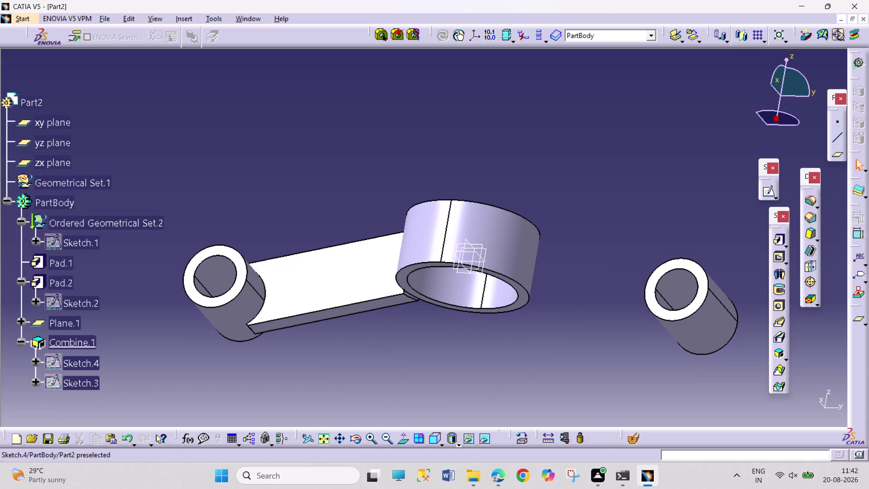
scroll(down, 3)
scroll(down, 3)
scroll(up, 3)
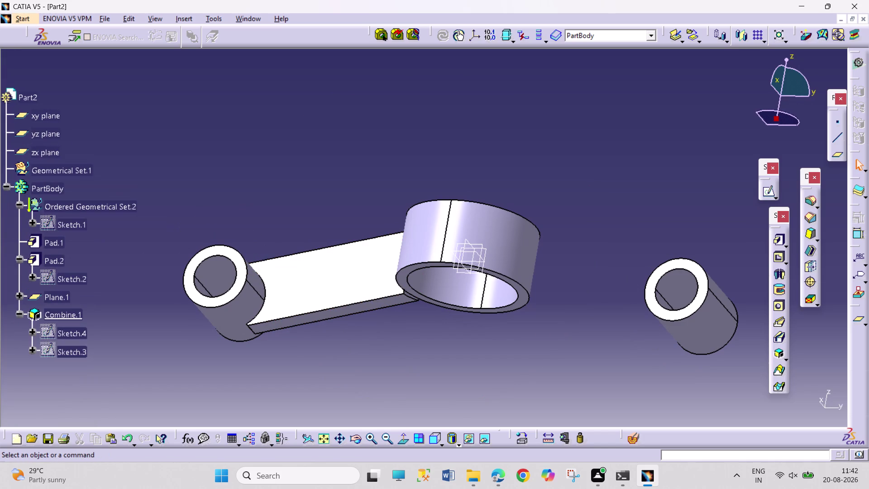
double_click(69, 334)
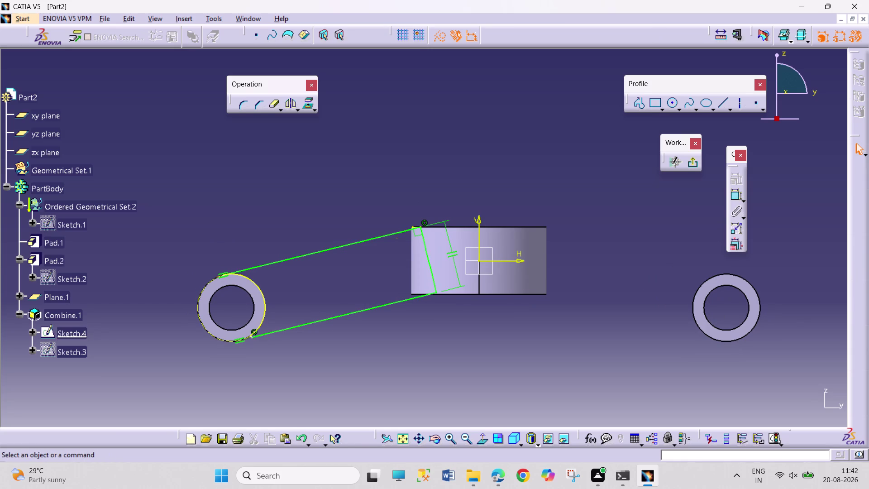
Zoom in on the lower arm line's end and delete its old constraint.
middle_drag(270, 361, 268, 315)
middle_drag(249, 324, 338, 221)
middle_drag(242, 352, 245, 315)
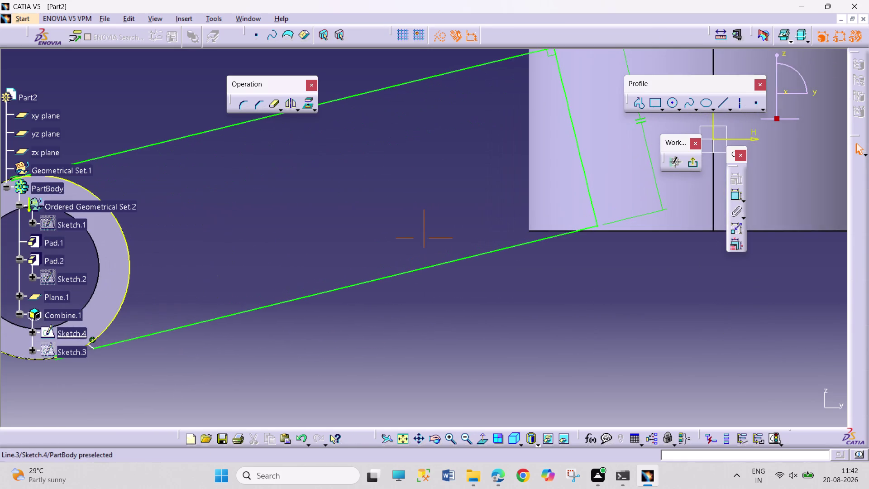
middle_drag(233, 317, 377, 250)
middle_drag(241, 320, 250, 301)
middle_drag(240, 316, 263, 308)
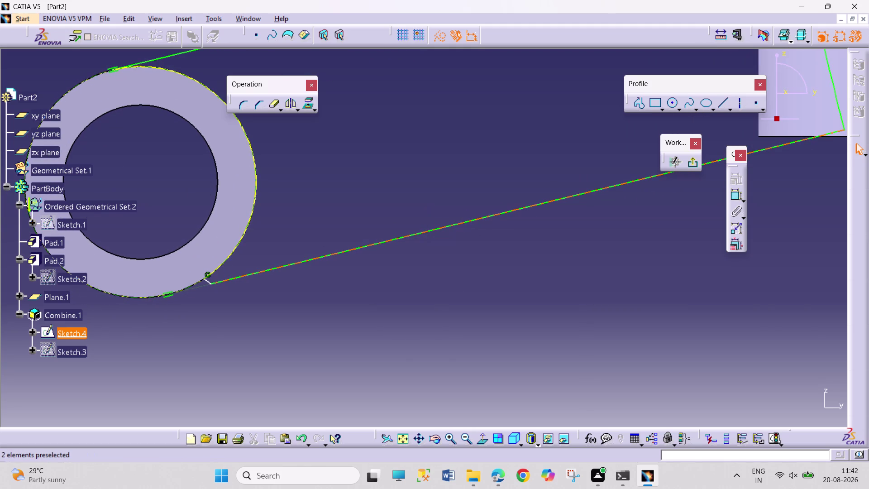
right_click(205, 281)
click(231, 258)
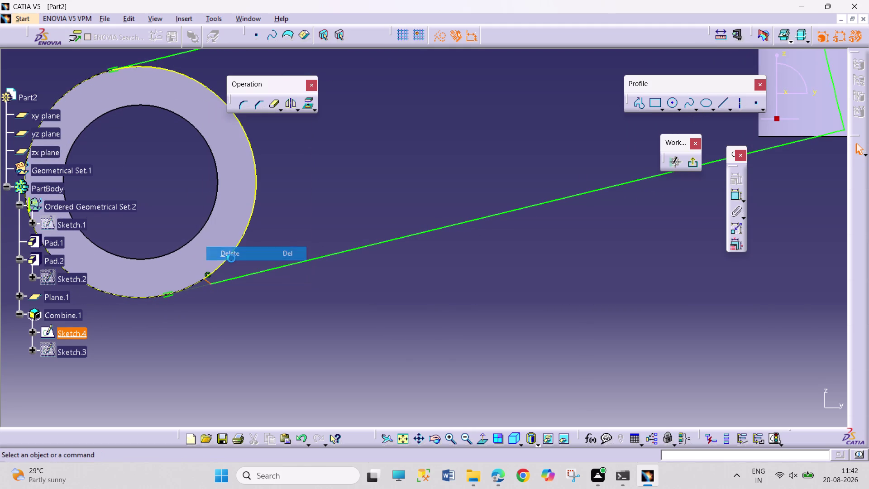
Make the lower line's end point coincident with the left ring's outer edge, then exit Sketch.4.
click(212, 284)
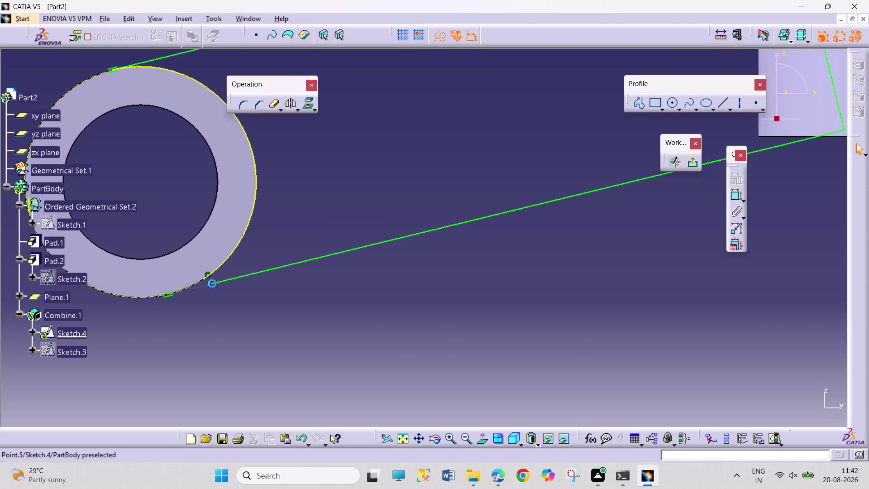
click(207, 277)
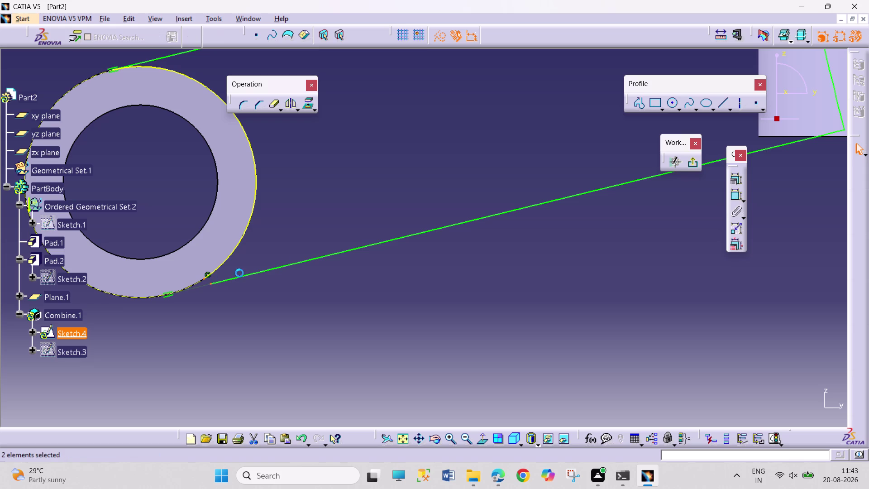
click(733, 181)
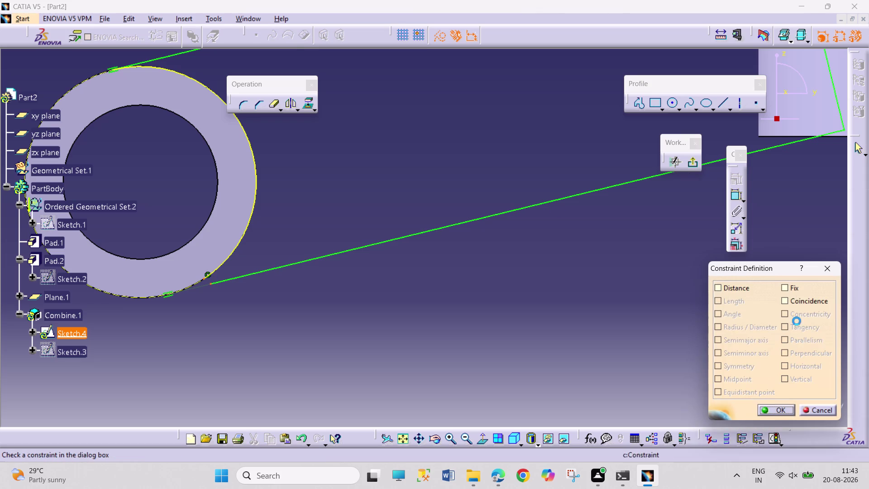
click(799, 298)
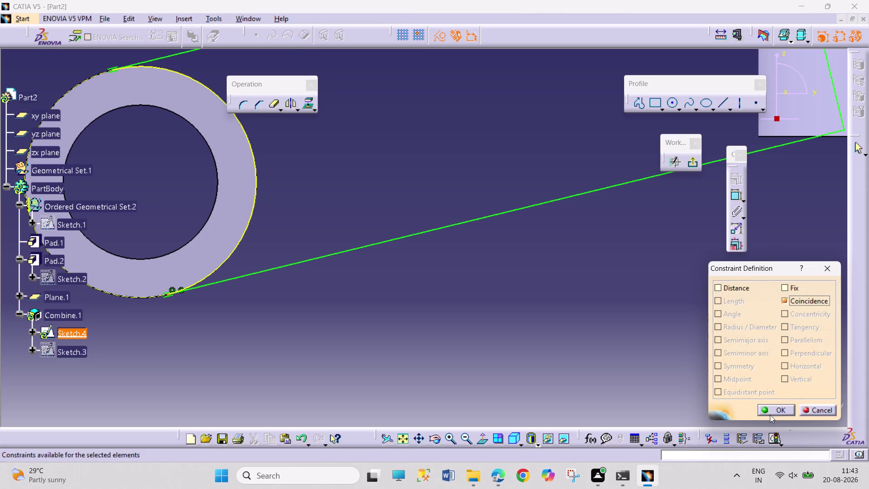
click(770, 407)
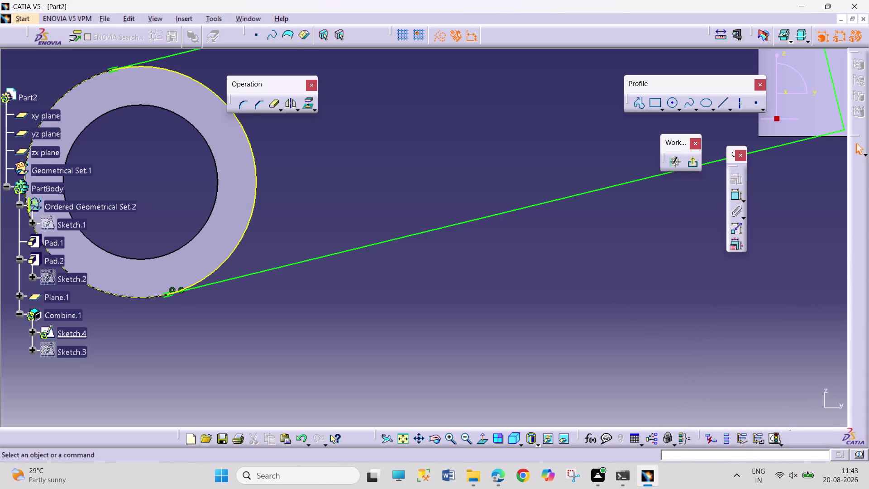
middle_drag(546, 291, 491, 313)
middle_drag(561, 292, 330, 335)
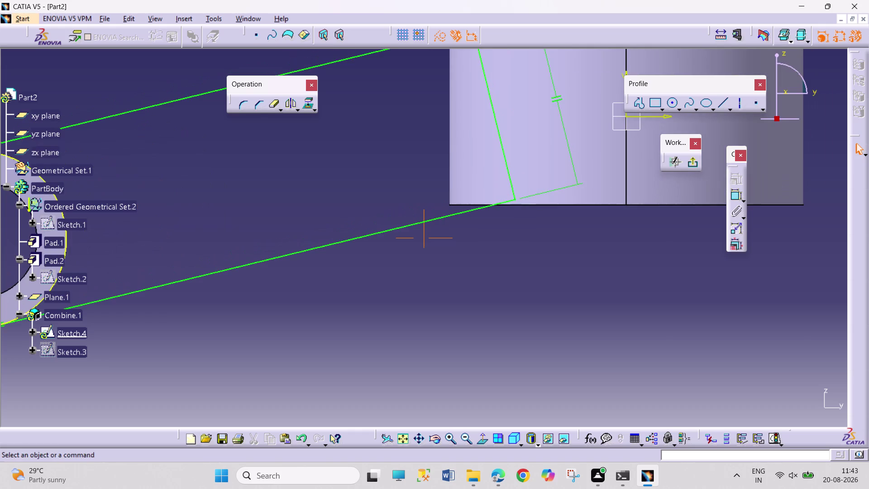
middle_drag(468, 284, 432, 318)
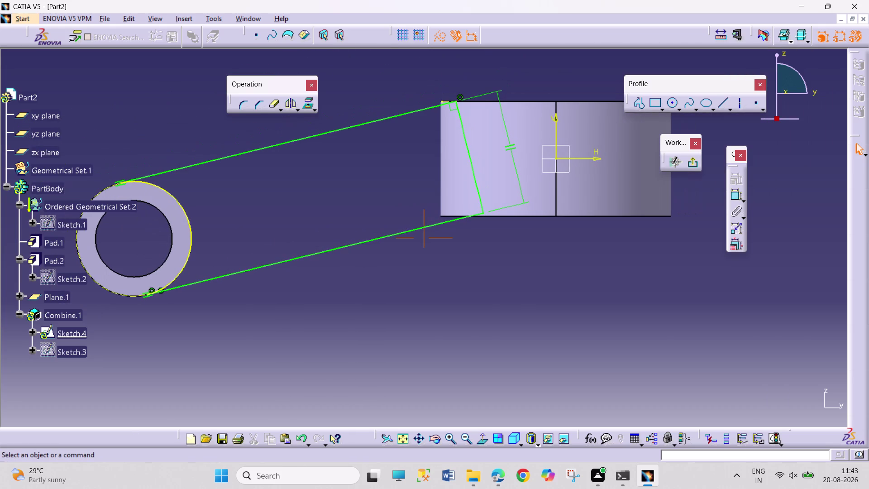
click(696, 163)
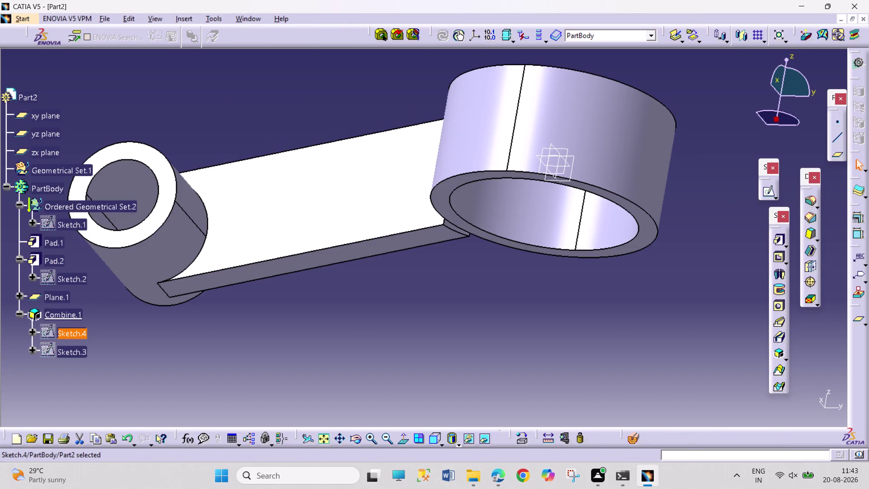
Orbit the part to inspect the arm's side, the central ring, and the underside.
click(363, 439)
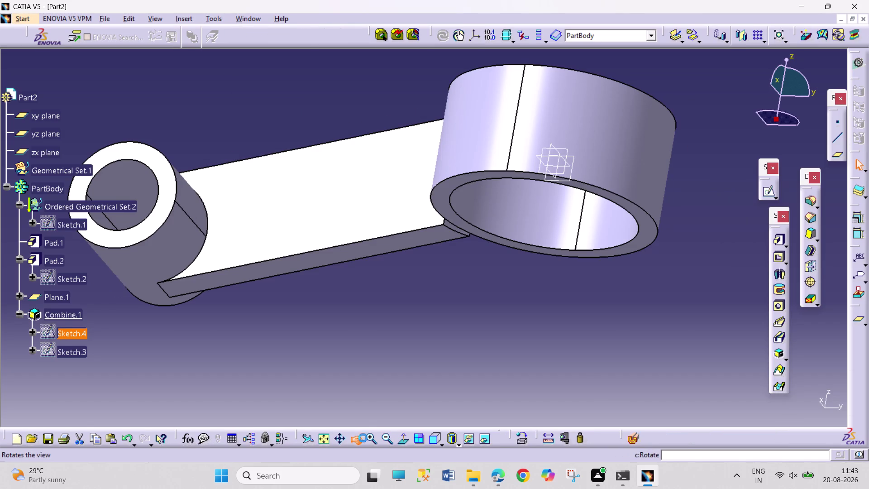
drag(368, 147, 442, 226)
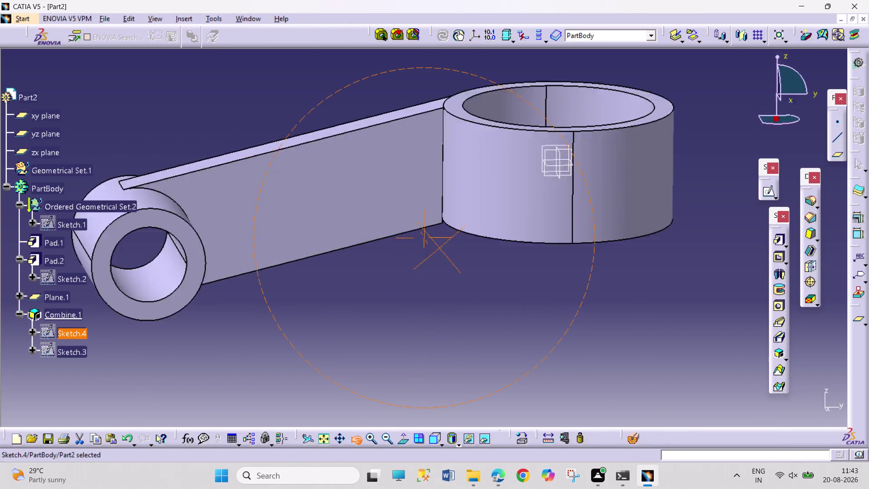
drag(442, 226, 414, 238)
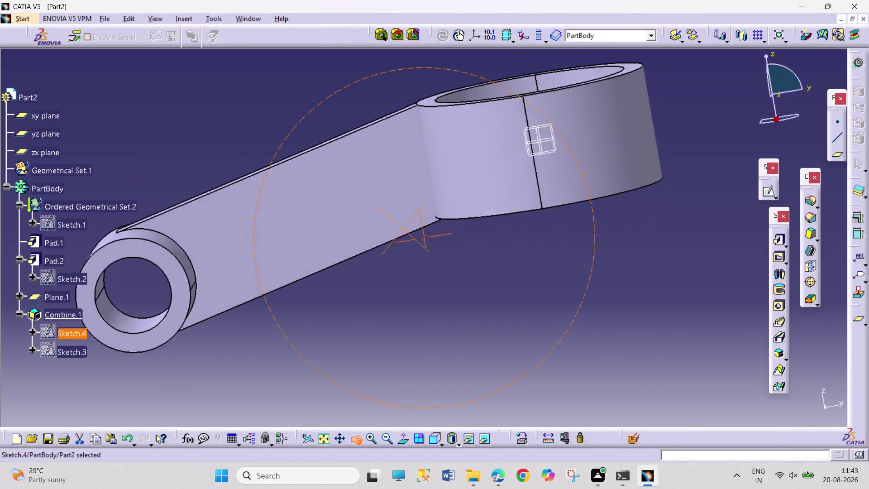
drag(415, 237, 371, 200)
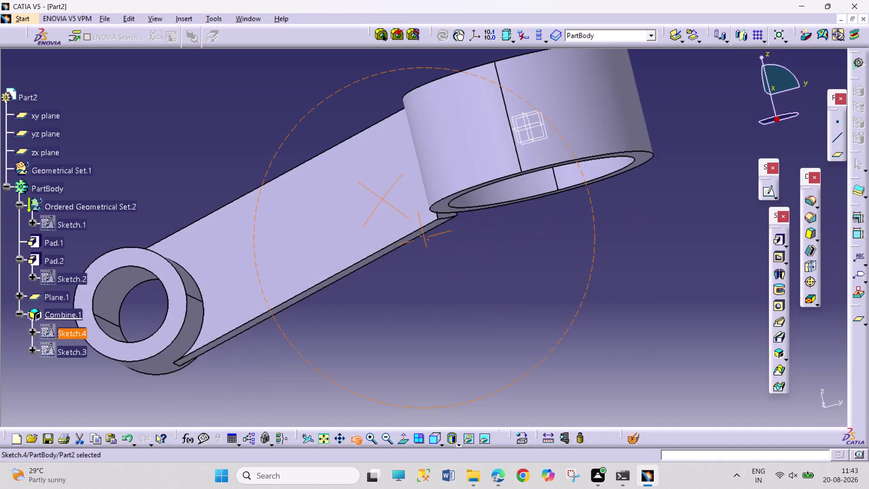
drag(371, 200, 421, 209)
Reopen Sketch.4, then open Sketch.3 from the specification tree for editing.
double_click(82, 335)
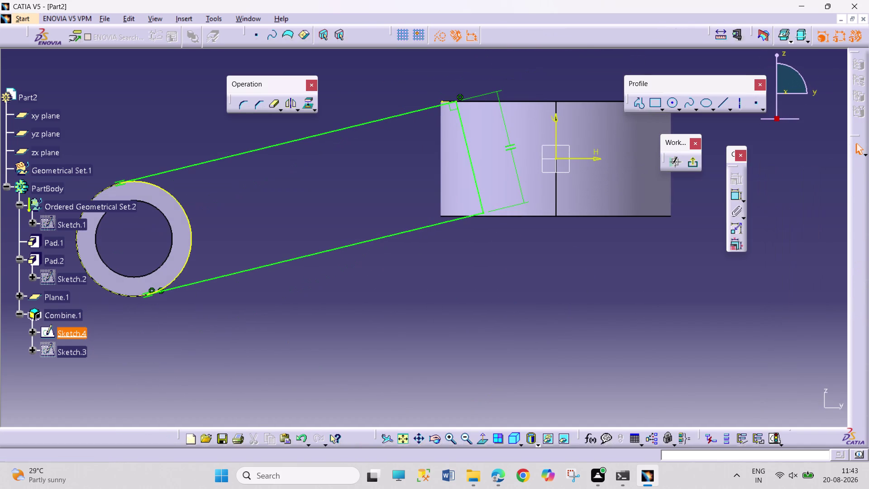
click(73, 353)
click(75, 353)
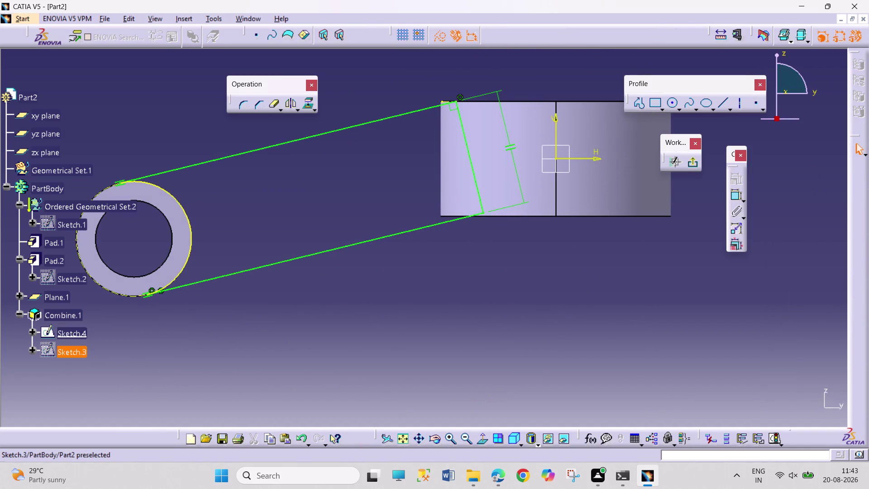
double_click(75, 354)
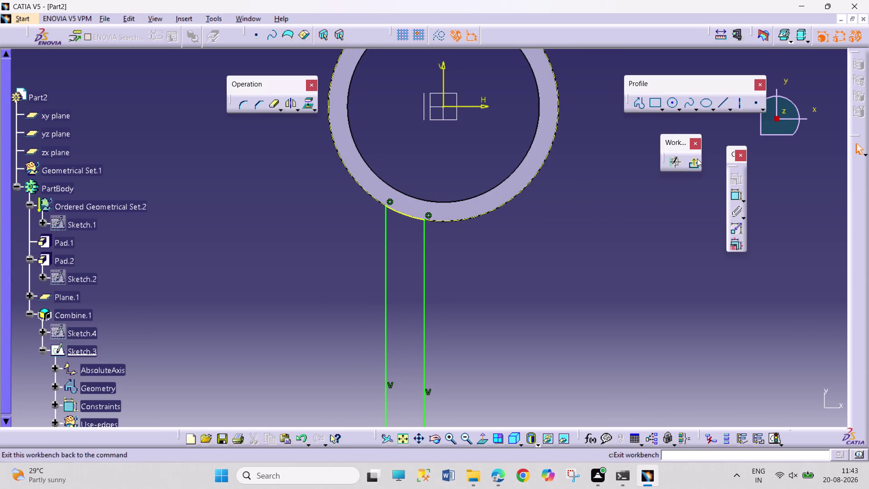
scroll(down, 3)
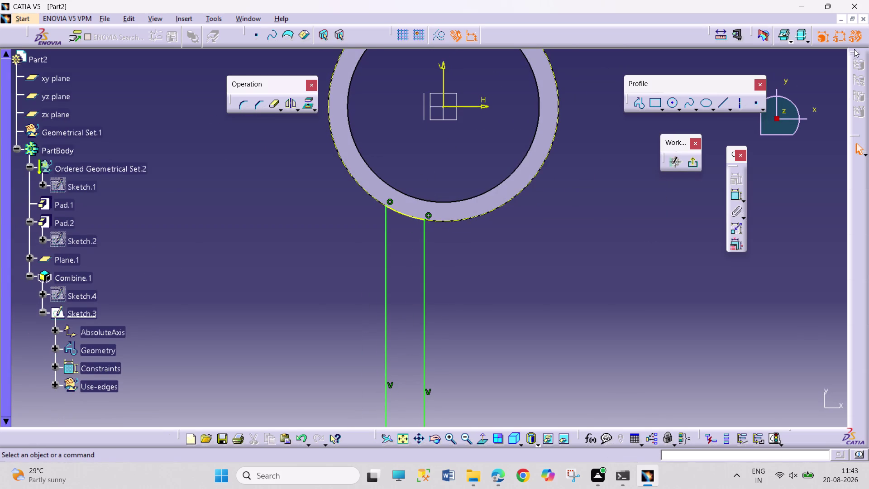